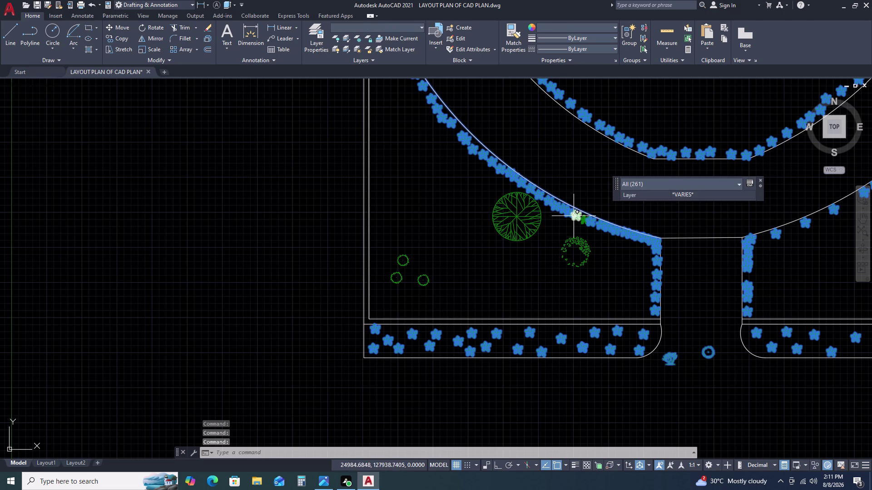
Erase all the flower symbols lining the bed edges, leaving only the tree symbols.
click(574, 216)
click(585, 221)
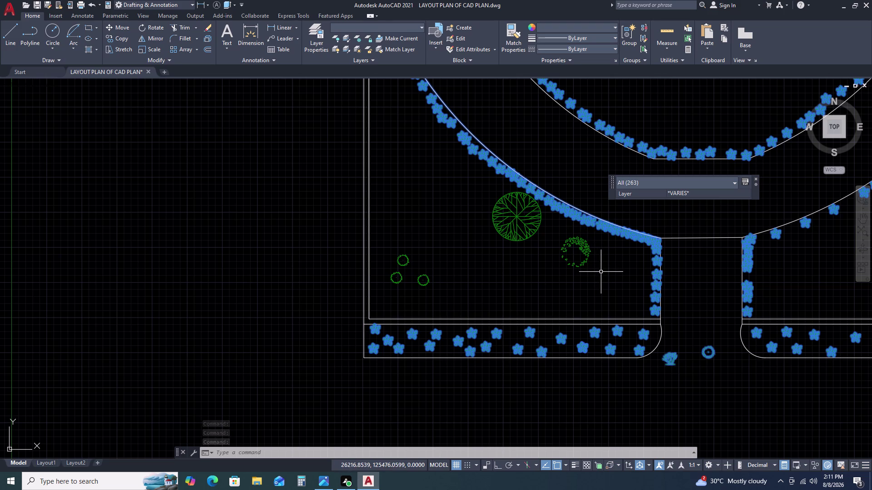
key(Delete)
scroll(down, 3)
scroll(down, 3)
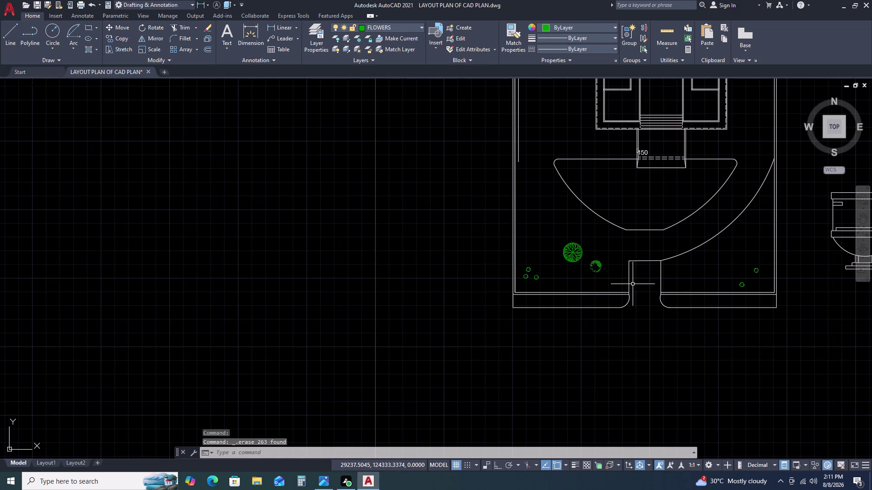
click(672, 258)
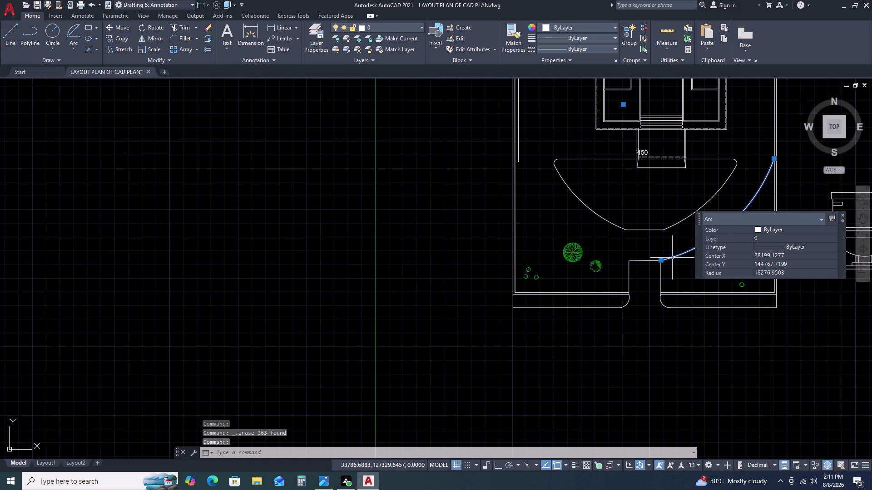
Mirror the right curved bed edge across a vertical centreline, keeping the original arc.
text(MI)
key(space)
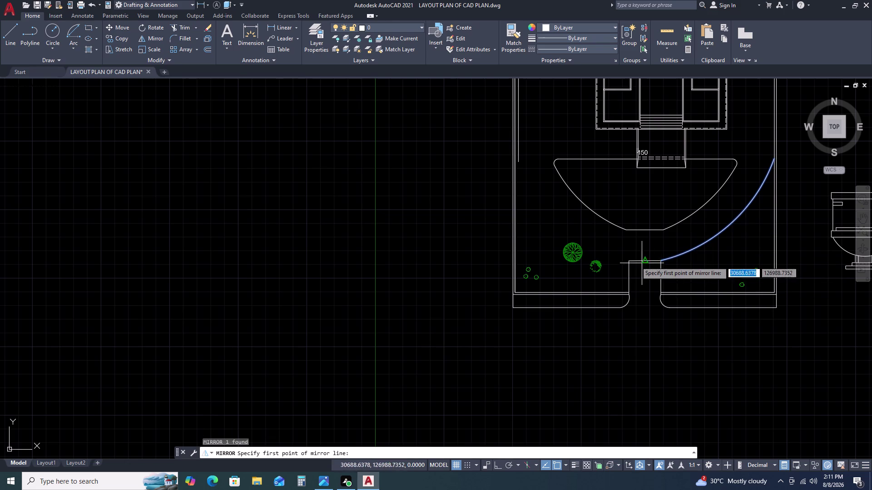
click(644, 261)
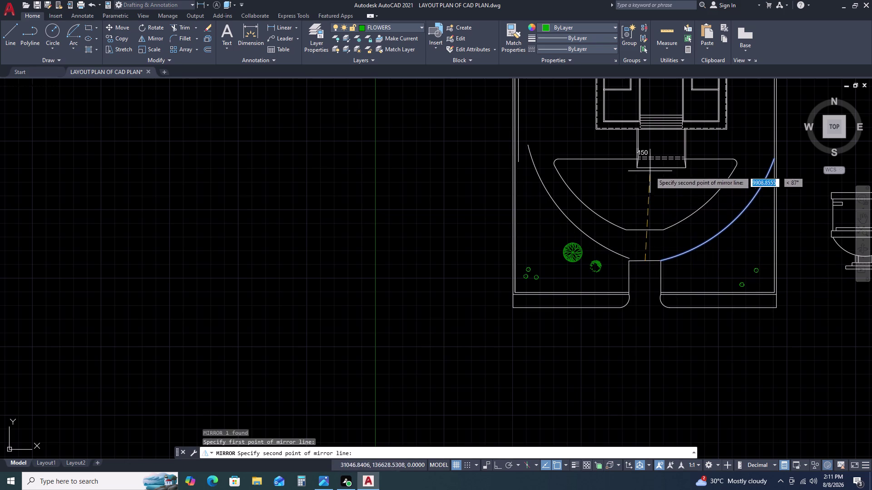
key(F8)
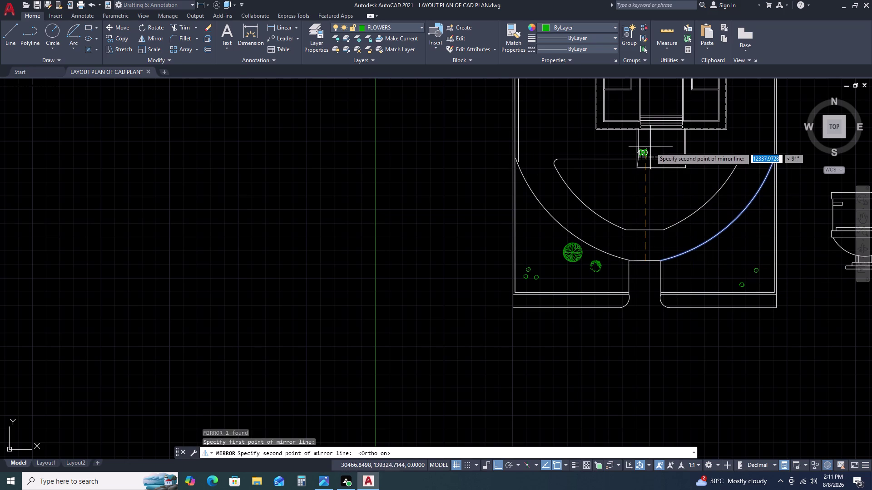
click(651, 137)
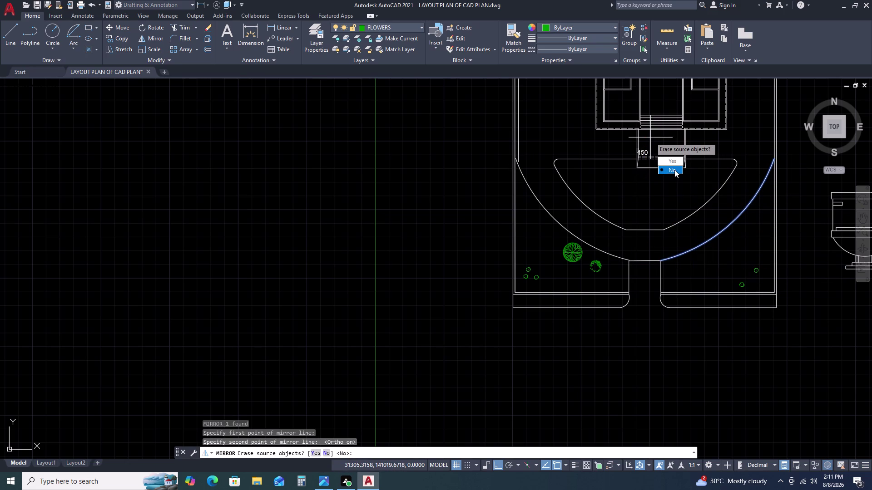
drag(675, 170, 650, 138)
scroll(up, 3)
click(526, 155)
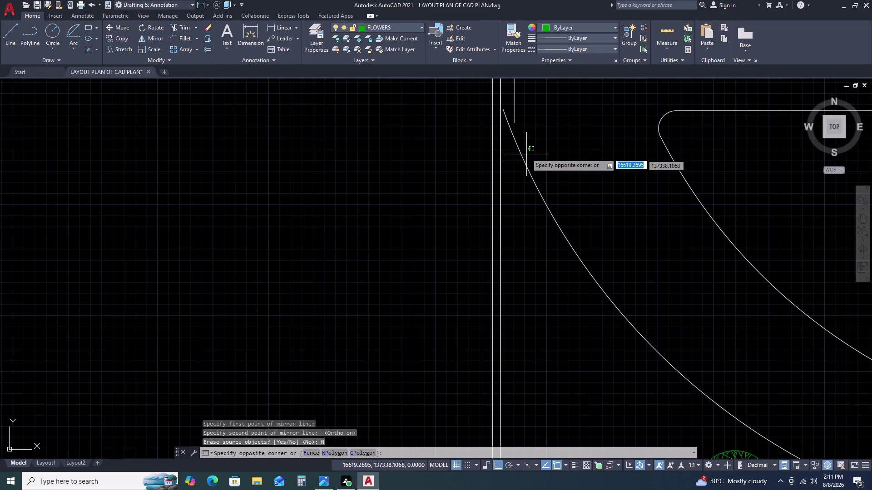
Try stretching the mirrored arc's top end to the short vertical line, then cancel.
click(523, 148)
drag(524, 147, 522, 144)
click(513, 121)
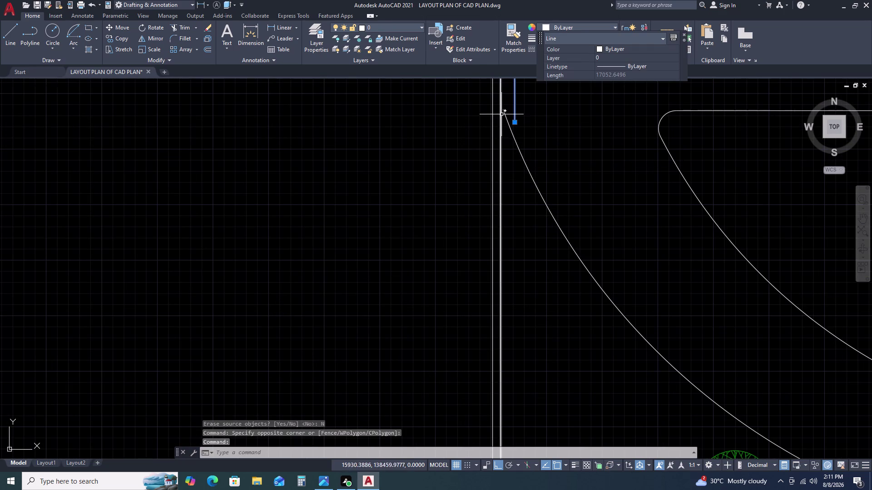
double_click(502, 112)
click(507, 120)
click(507, 118)
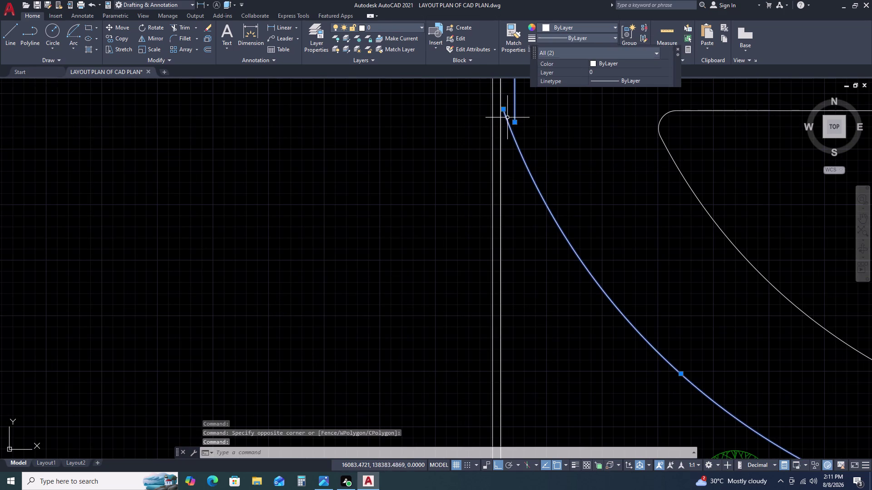
click(503, 110)
click(513, 122)
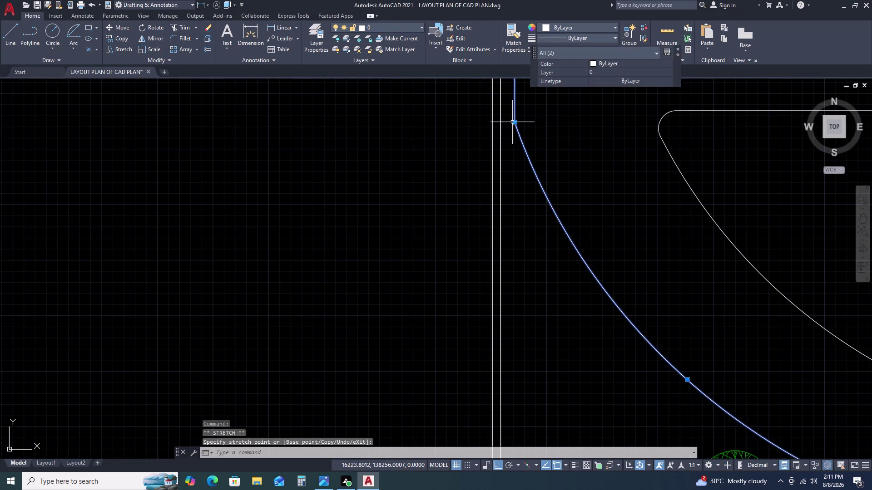
key(Escape)
scroll(down, 3)
scroll(down, 3)
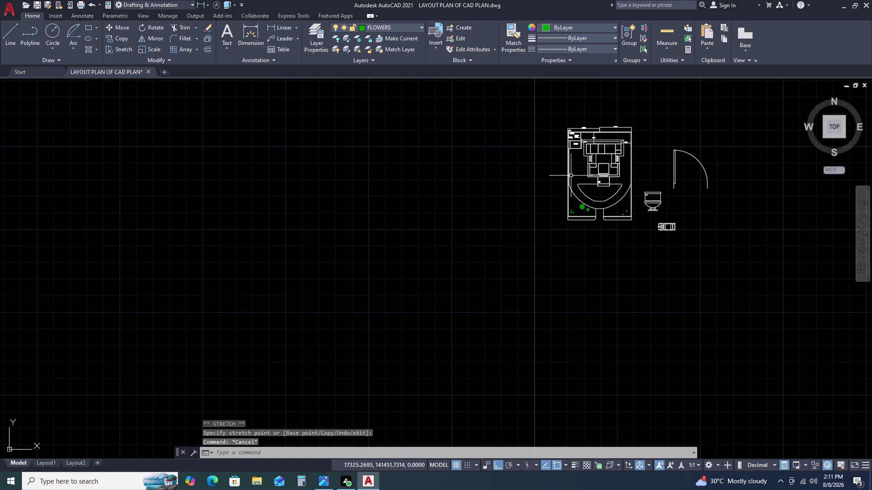
Select the small evergreen tree block in the lower beds and show it as Type 2 Evergreen plan.
scroll(up, 3)
middle_drag(684, 300, 646, 241)
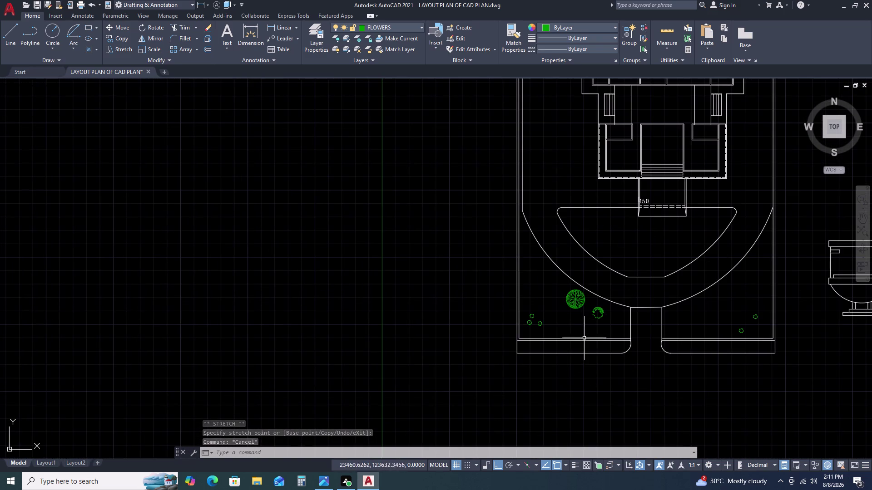
scroll(up, 3)
middle_drag(611, 328, 558, 242)
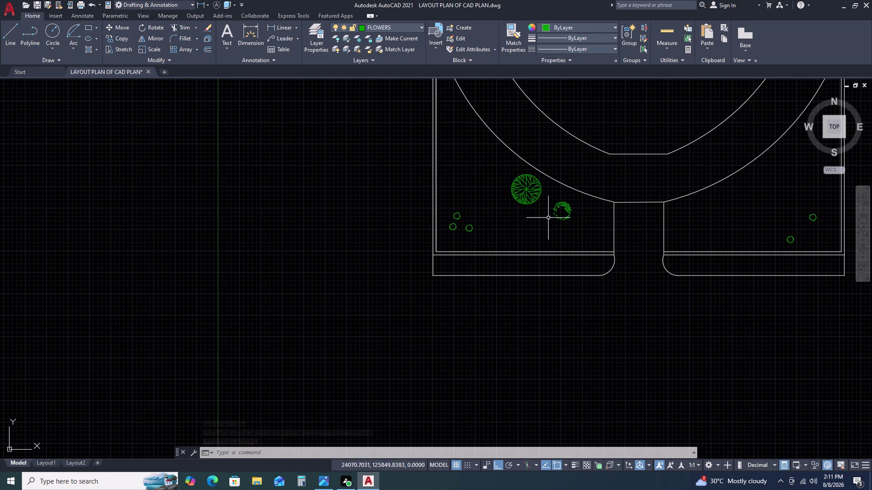
click(472, 228)
scroll(up, 3)
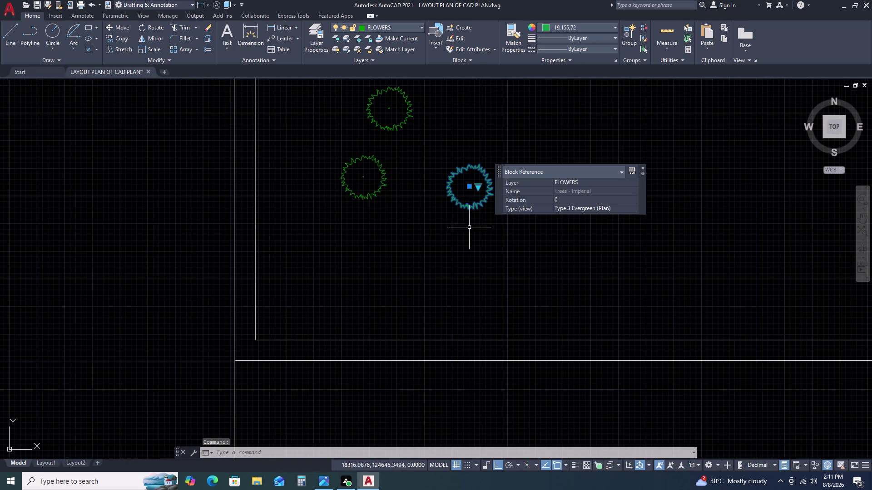
click(478, 186)
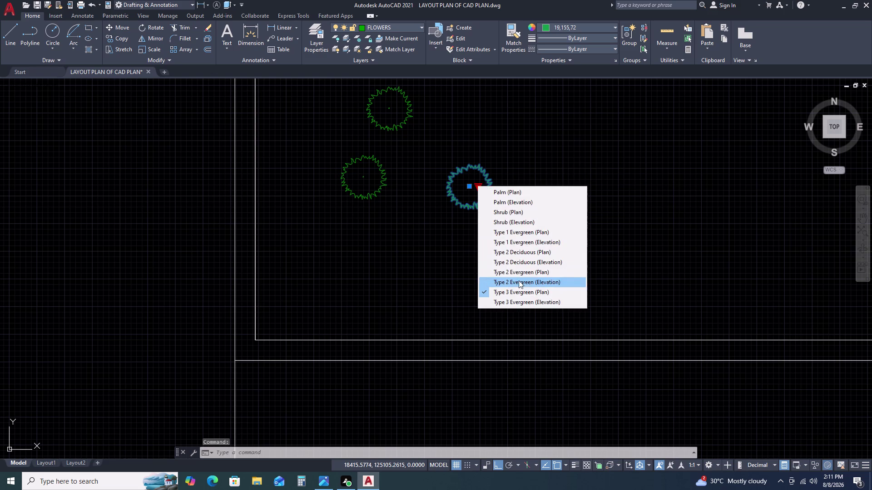
click(523, 271)
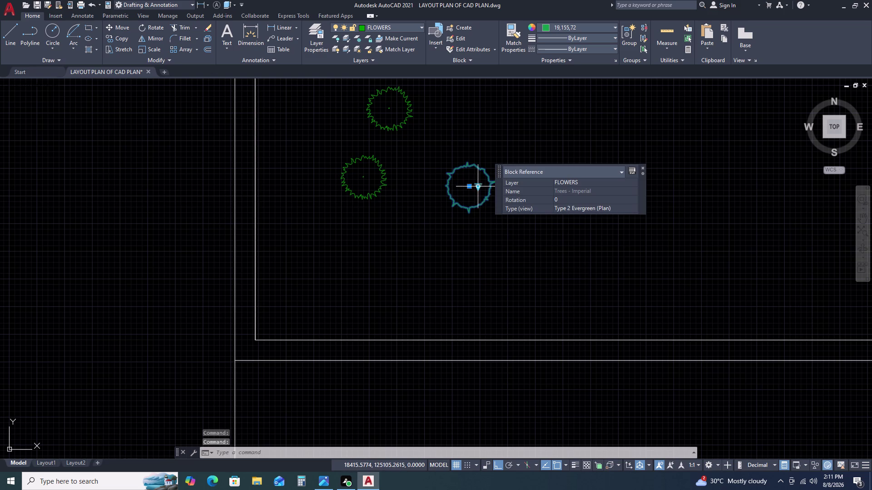
Try the tree as Type 2 Deciduous plan, Type 1 Evergreen plan, and Type 3 Evergreen plan and elevation.
click(477, 187)
click(531, 272)
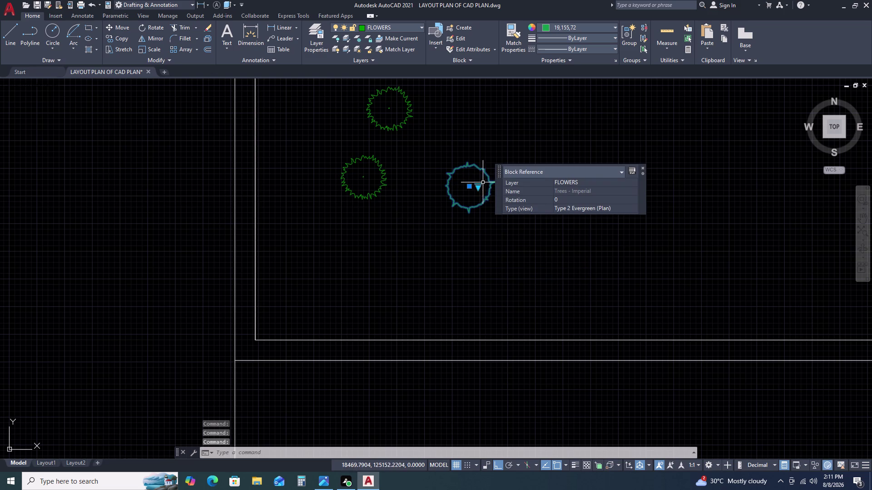
click(480, 188)
click(537, 254)
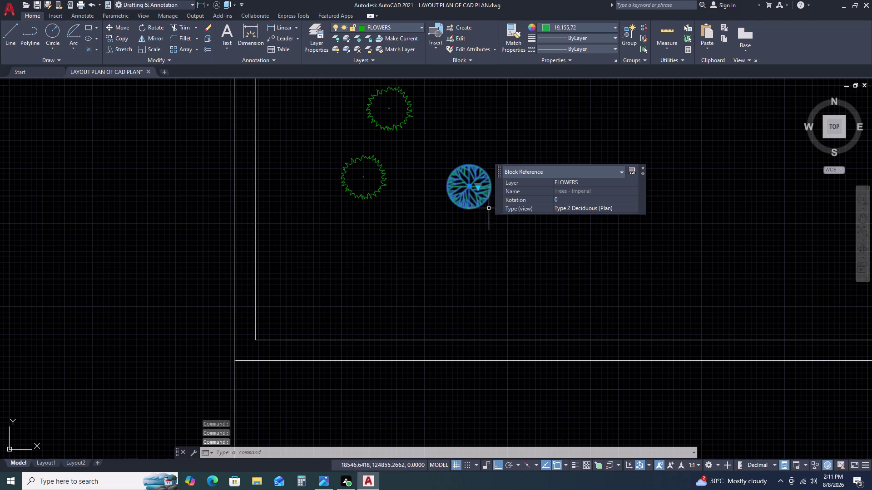
click(477, 185)
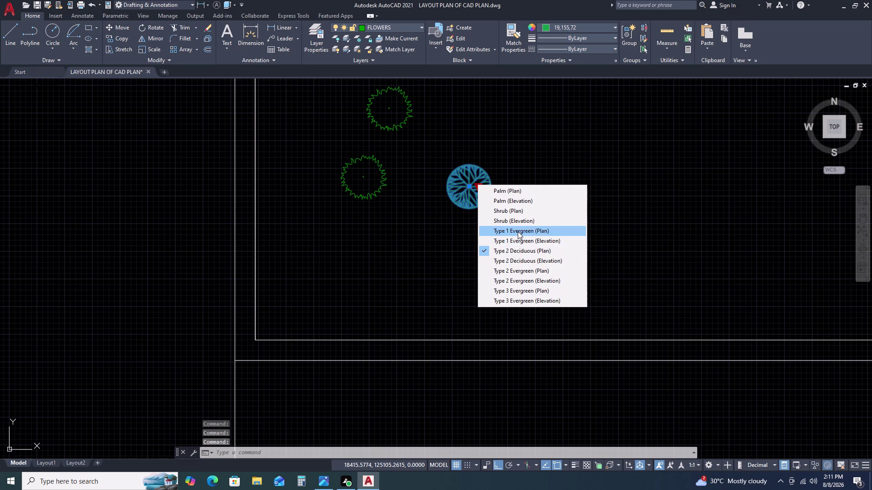
click(518, 232)
click(479, 186)
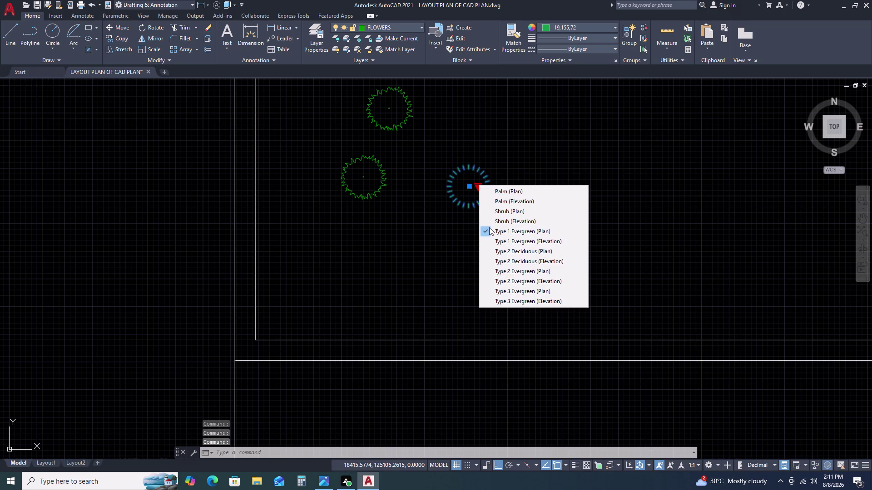
click(518, 292)
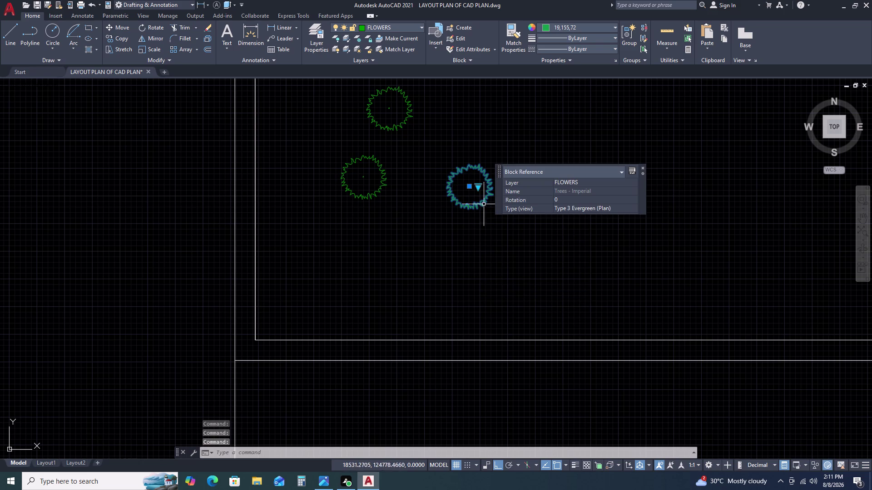
click(477, 185)
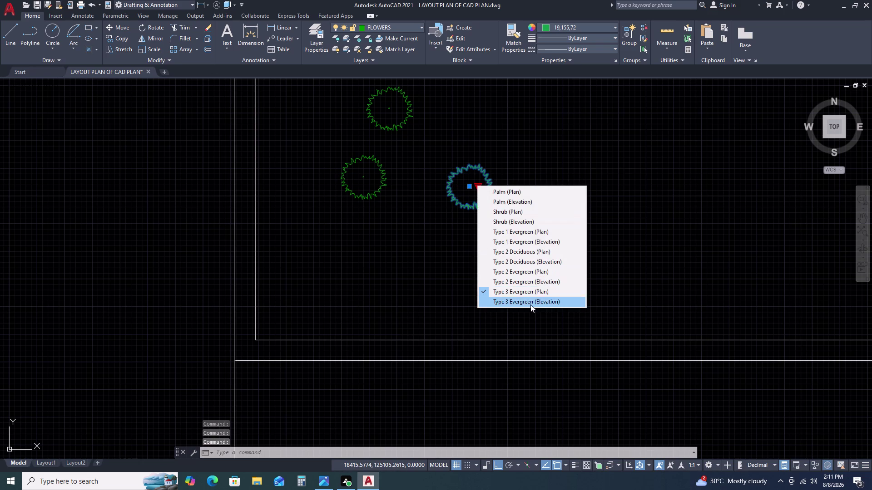
double_click(531, 305)
Try the tree as plan view, Type 2 Evergreen elevation and plan, and Type 2 Deciduous elevation.
click(479, 196)
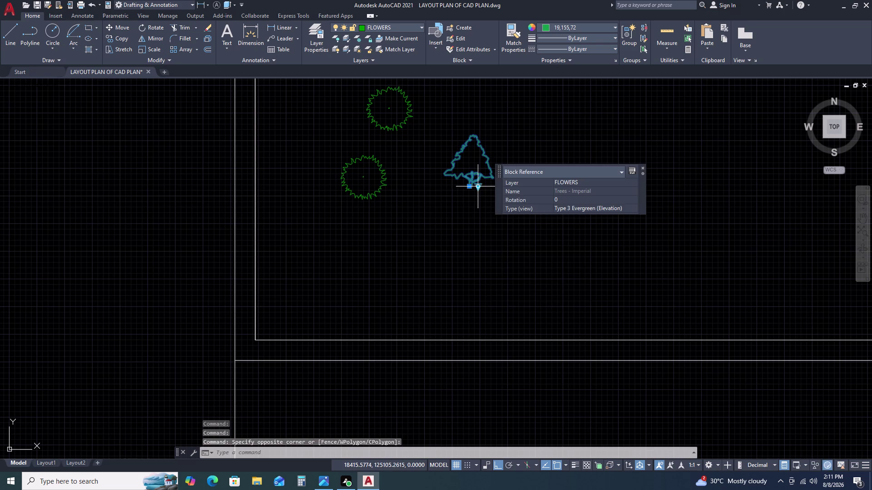
click(477, 188)
click(532, 296)
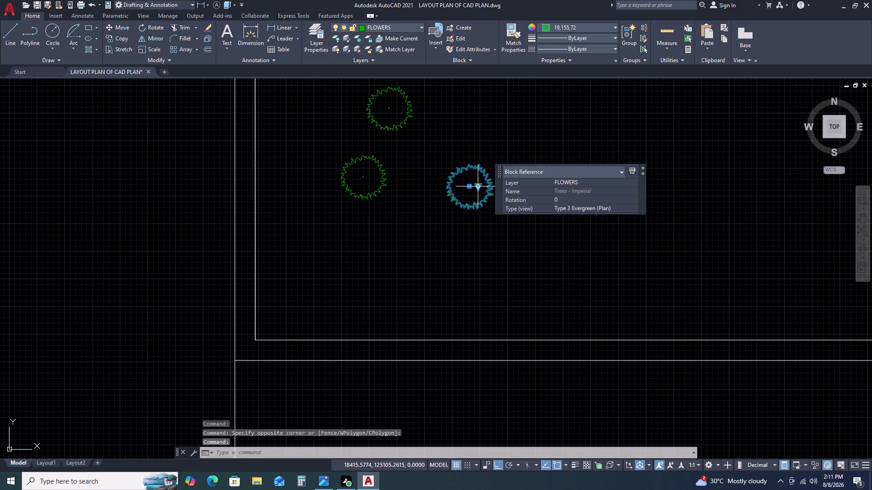
click(480, 187)
click(538, 285)
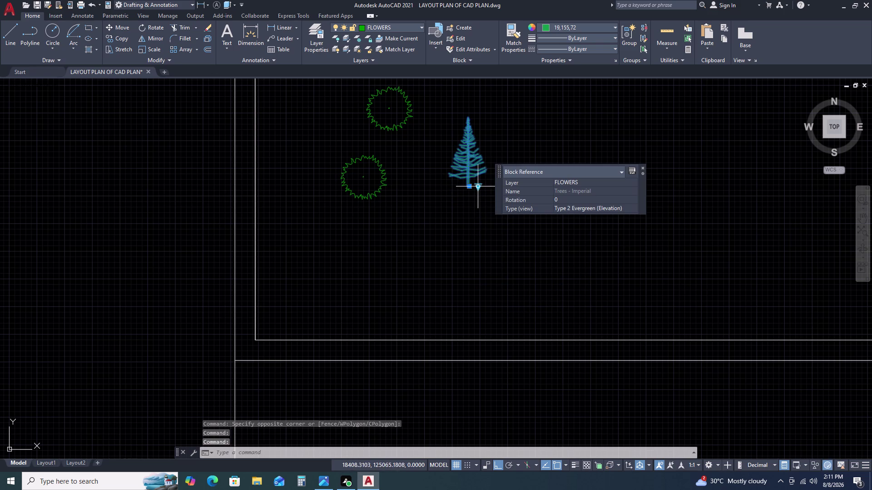
click(477, 186)
double_click(525, 276)
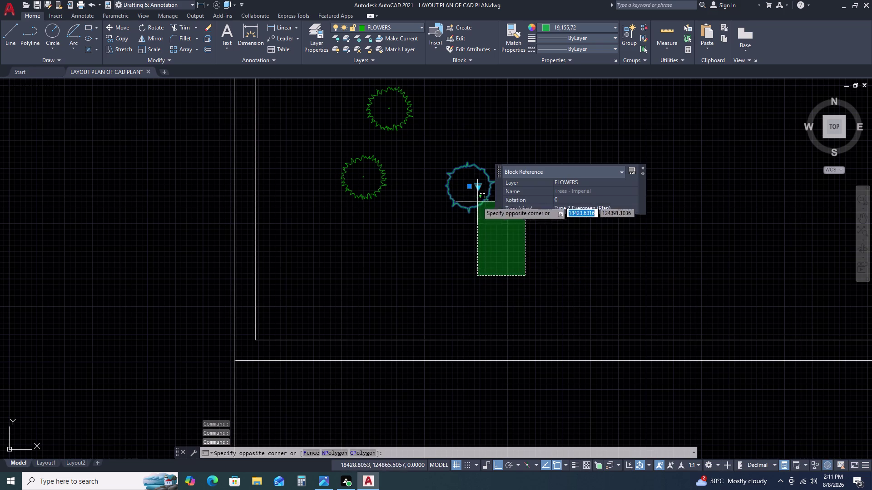
click(474, 187)
click(479, 187)
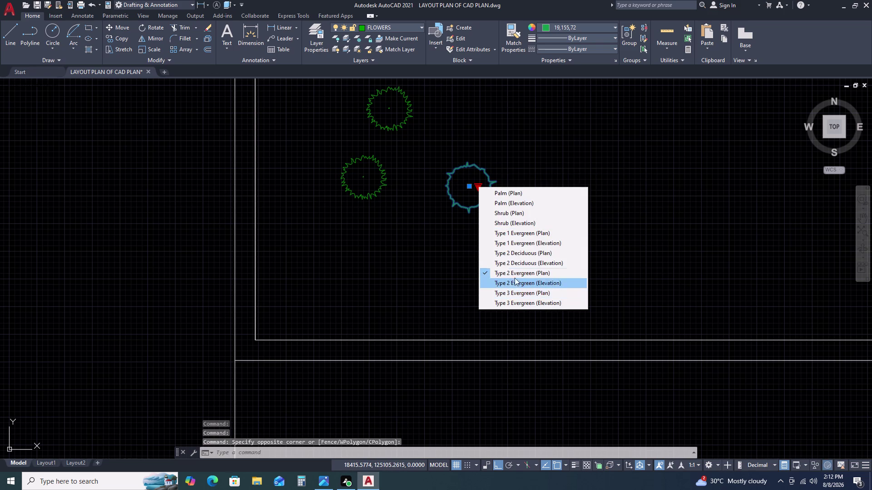
click(522, 265)
click(481, 184)
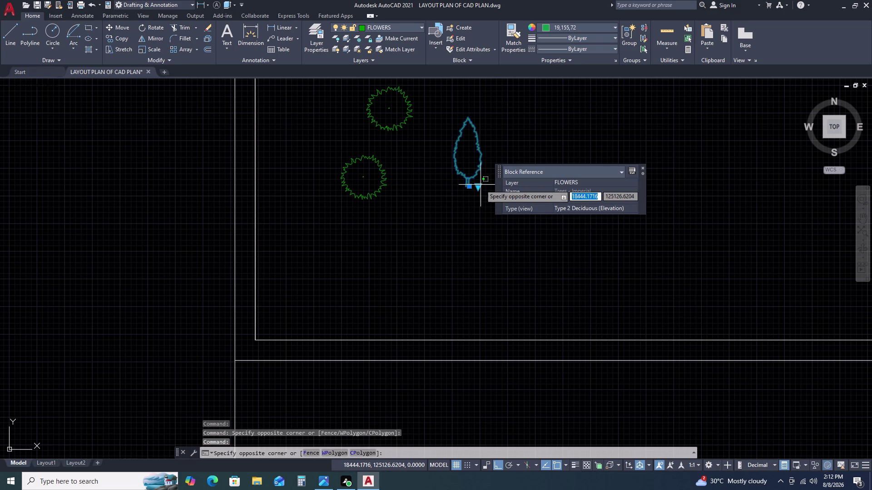
click(477, 188)
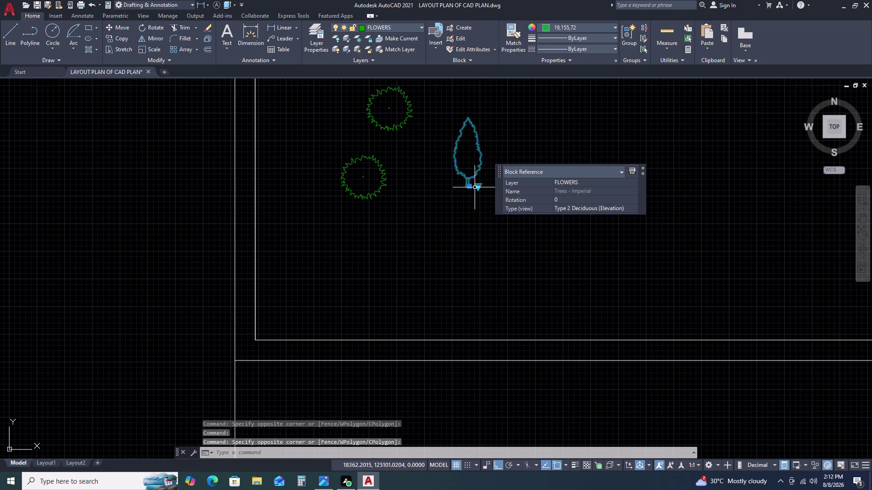
Try Type 2 Deciduous plan and Type 1 Evergreen elevation, finally choosing Shrub (Elevation).
click(478, 187)
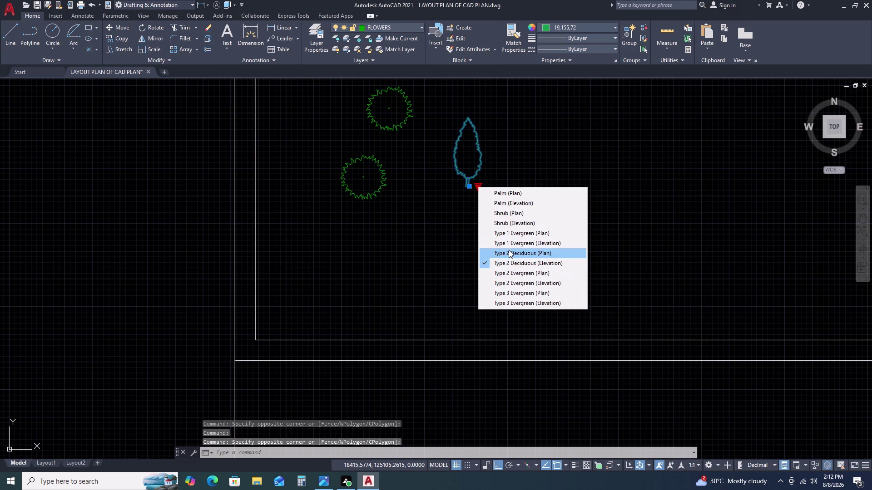
click(509, 250)
click(480, 188)
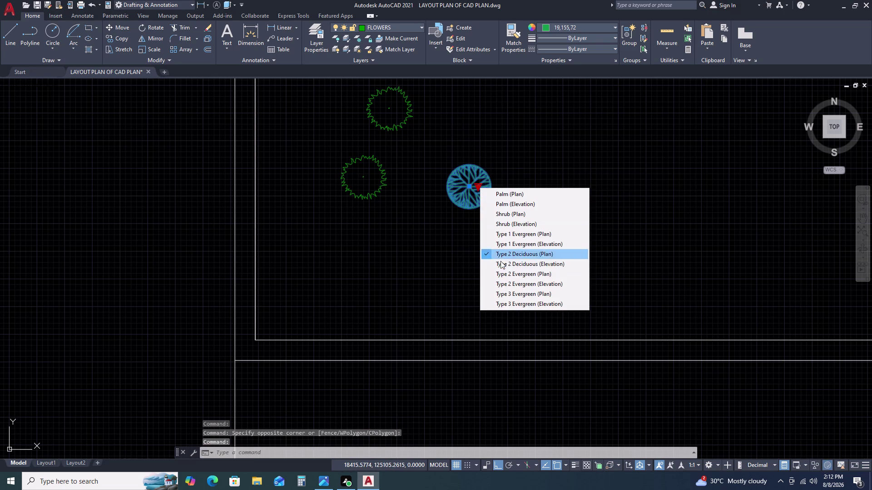
click(522, 246)
click(480, 186)
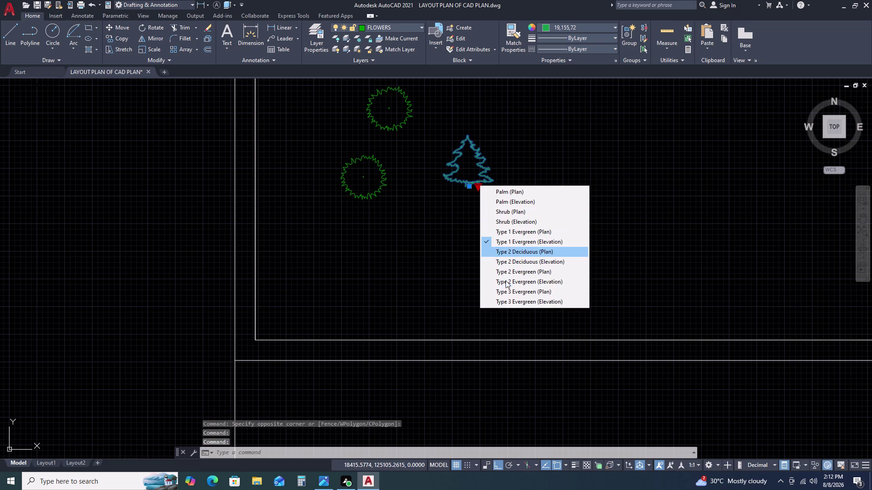
click(529, 226)
scroll(up, 3)
Scale the shrub block down with SC from a base point on the shrub.
key(s)
text(C)
key(space)
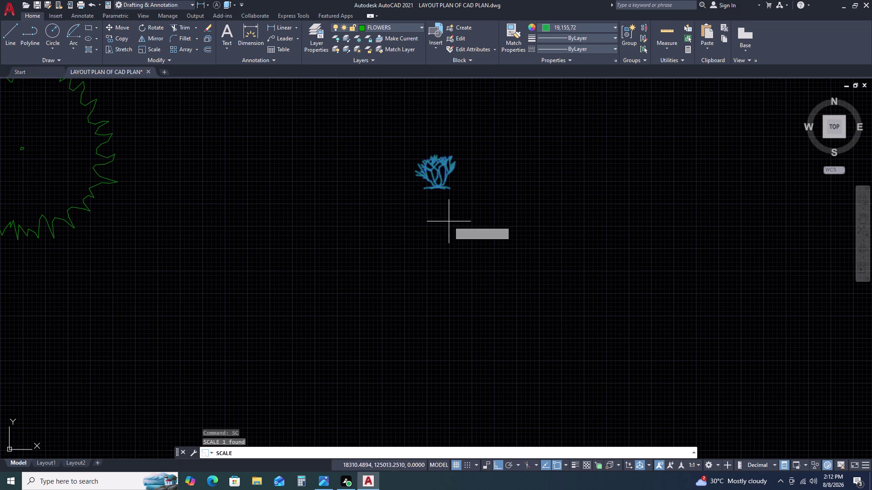
click(442, 193)
scroll(down, 3)
scroll(down, 3)
scroll(down, 3)
click(604, 435)
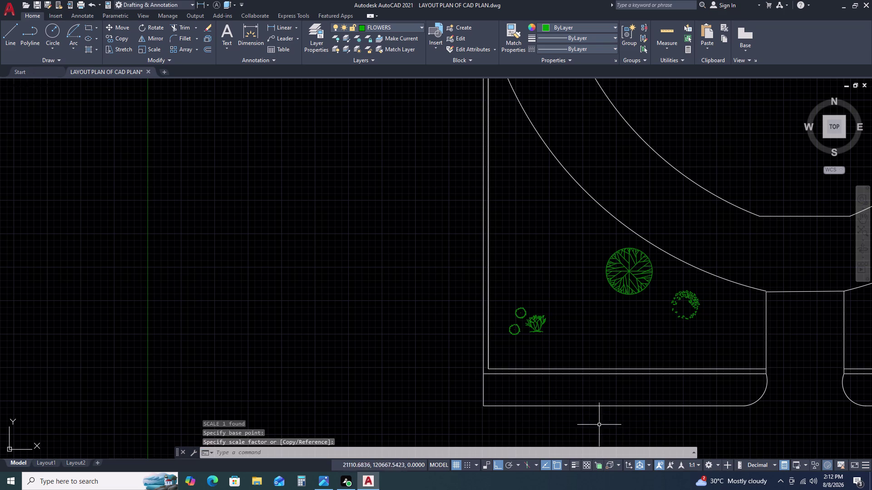
click(538, 310)
Copy the resized shrub down into the strip below the bed.
click(539, 331)
click(541, 327)
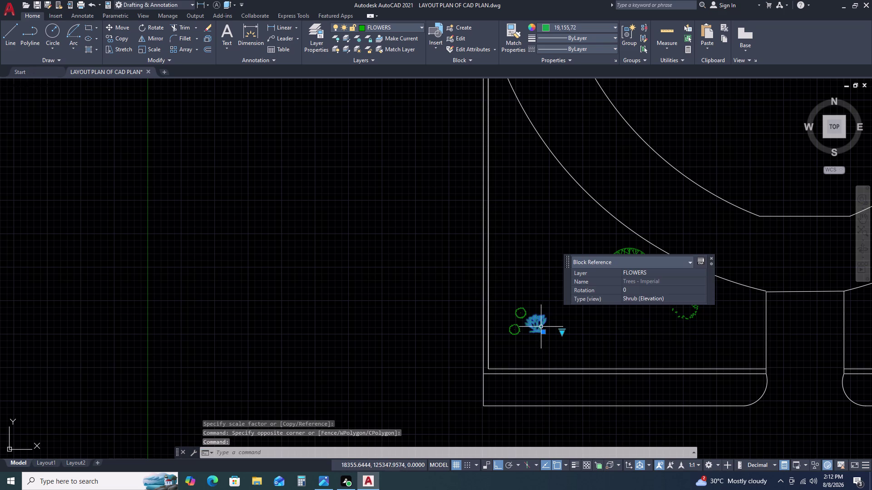
key(c)
key(o)
key(space)
scroll(up, 3)
double_click(534, 322)
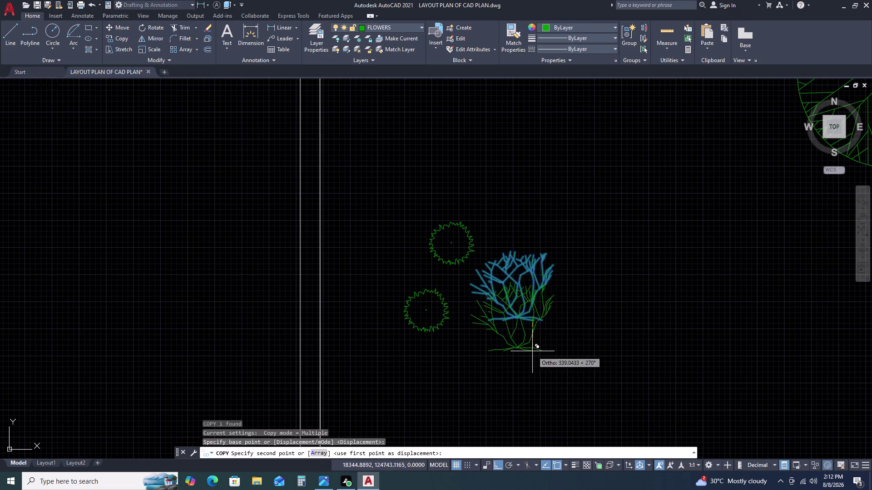
scroll(down, 3)
scroll(up, 3)
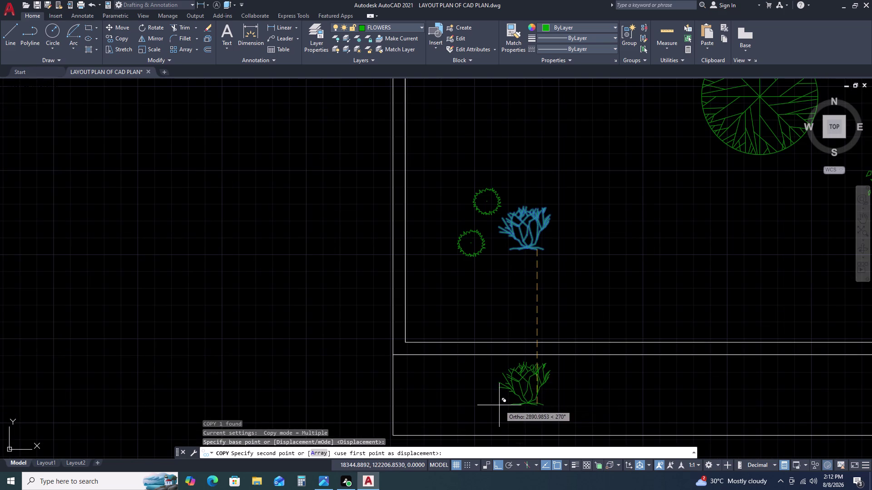
double_click(498, 406)
key(Escape)
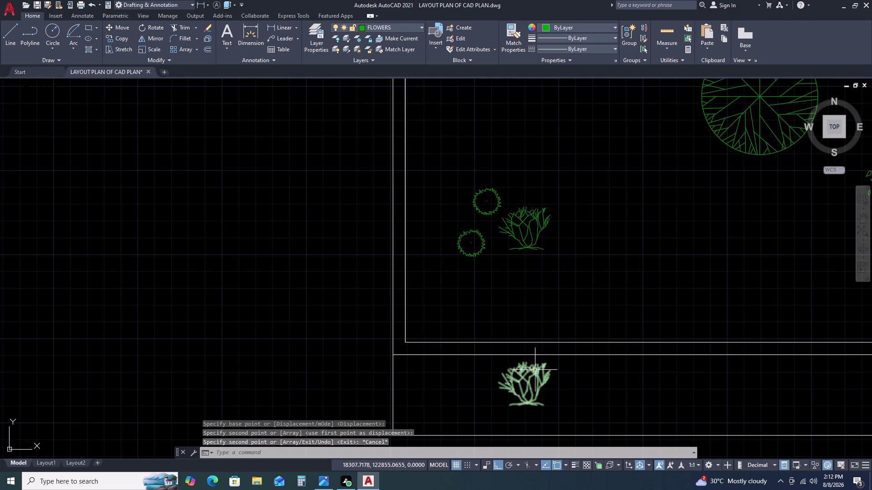
Rotate the shrub copy to 114 degrees with Ortho off.
click(535, 370)
key(r)
key(o)
key(space)
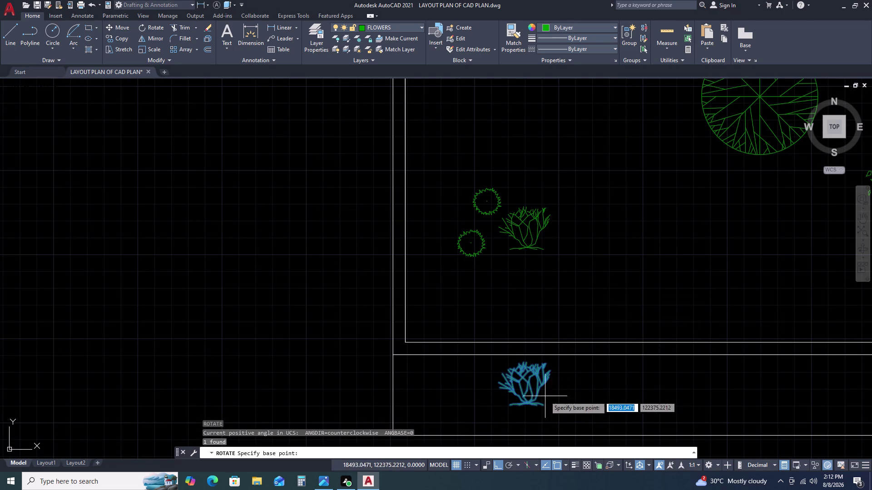
drag(545, 396, 562, 387)
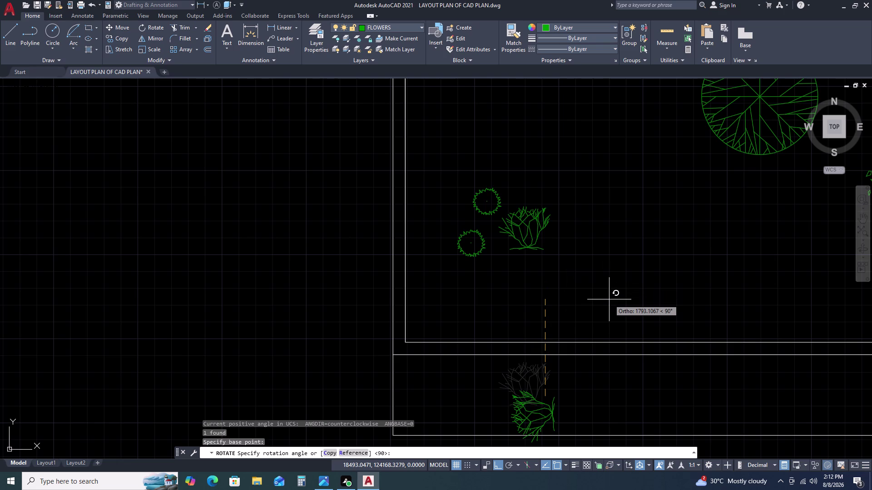
key(F8)
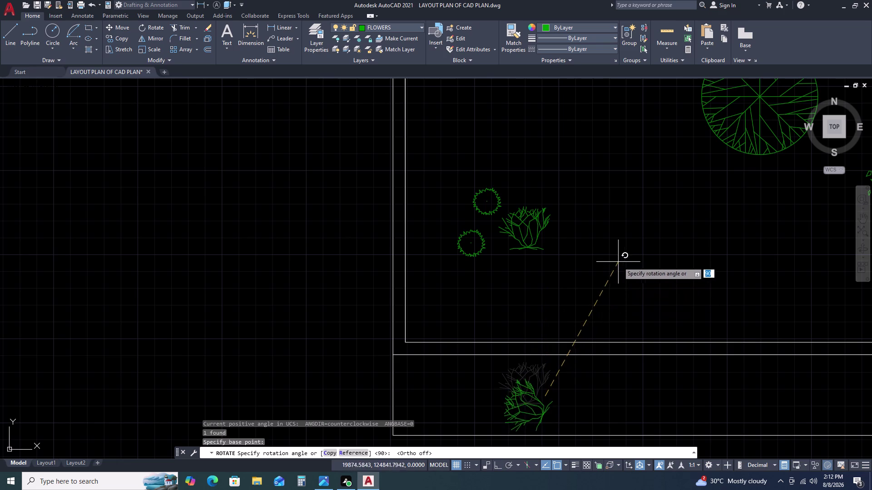
click(498, 291)
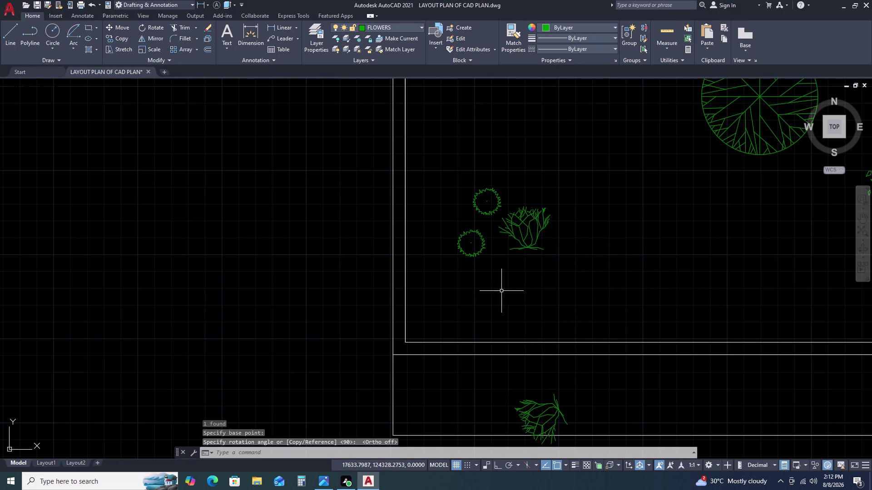
Open the shrub block's Edit Block Definition dialog, then cancel it.
middle_drag(600, 331, 595, 271)
double_click(538, 354)
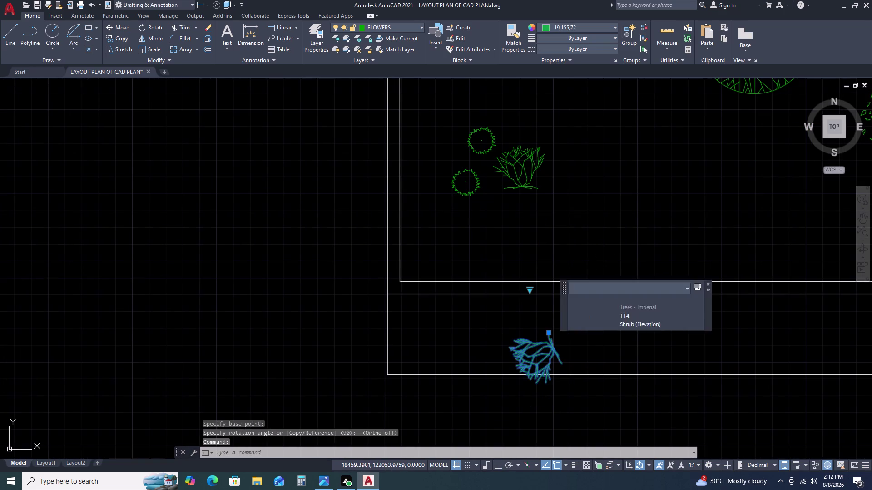
double_click(513, 166)
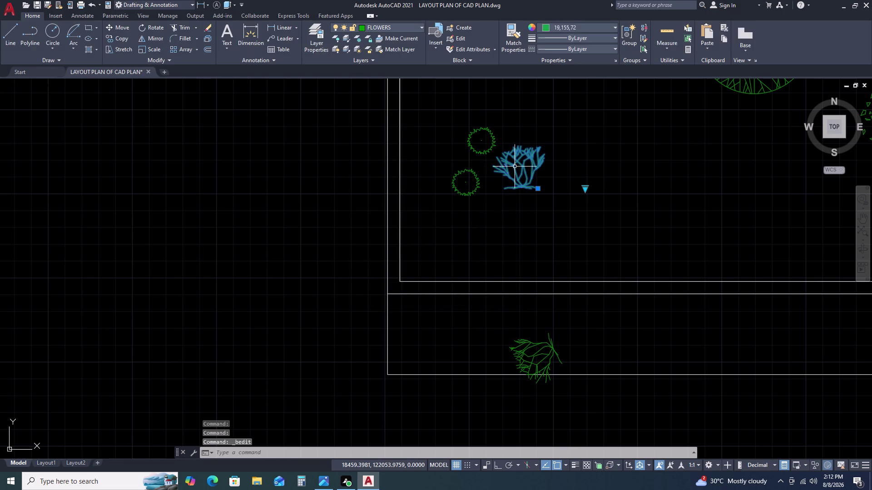
key(Escape)
double_click(553, 351)
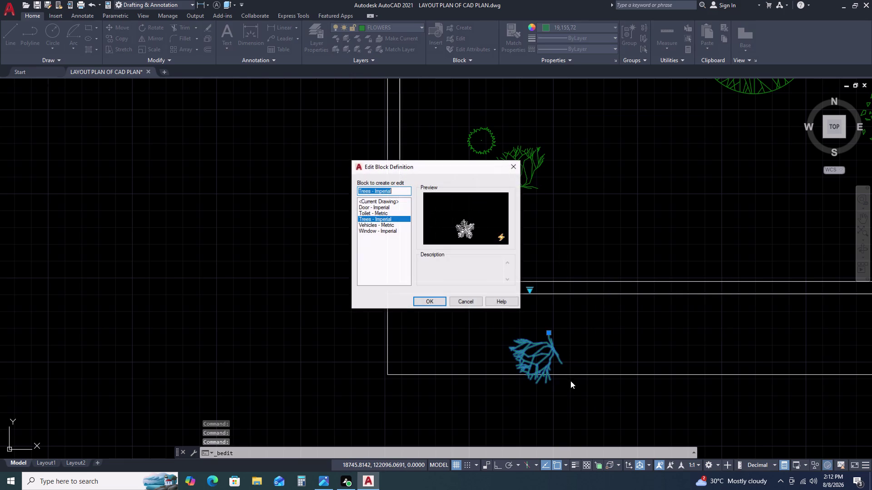
click(516, 161)
Move the rotated Shrub (Elevation) copy with M to the lower strip's left end.
click(565, 349)
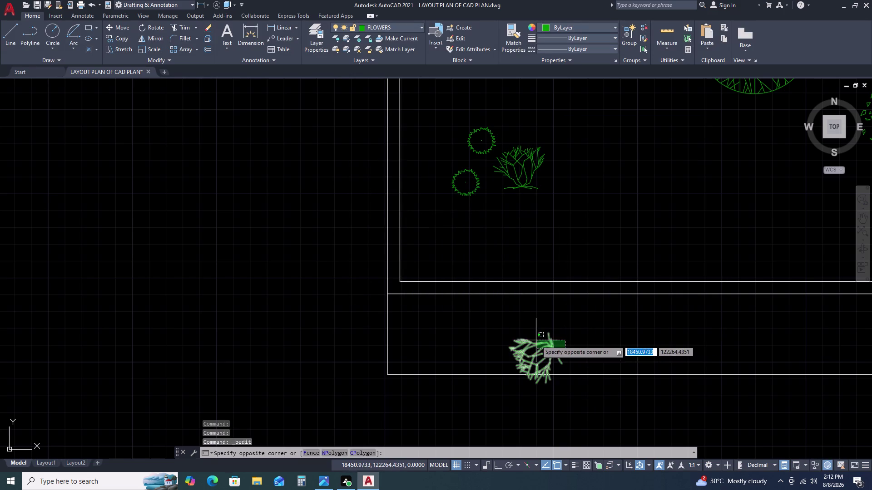
click(536, 341)
key(m)
key(space)
click(561, 356)
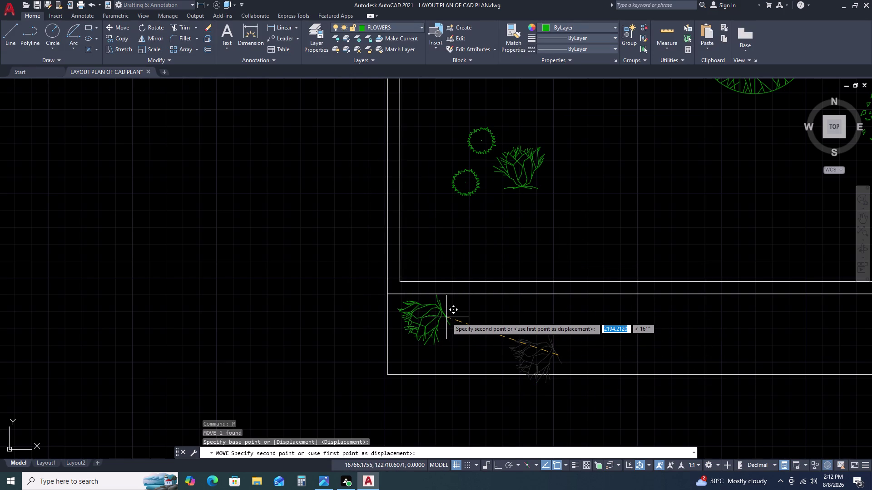
click(446, 318)
click(446, 318)
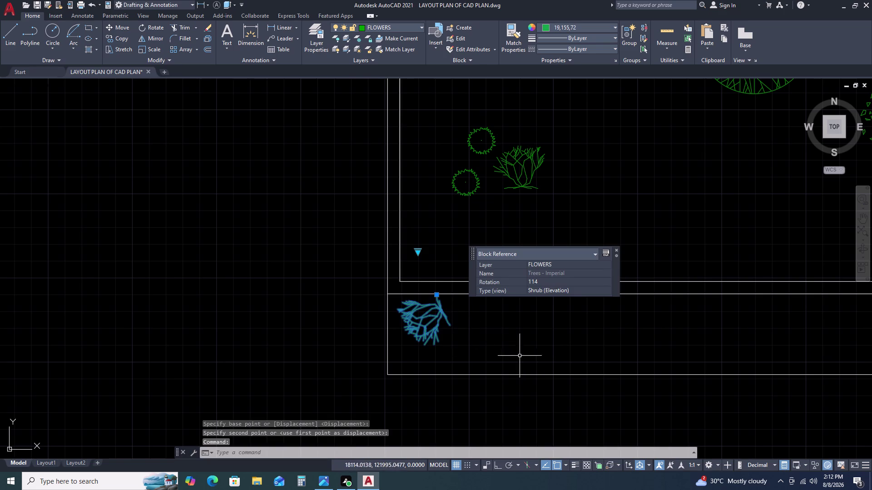
scroll(down, 3)
scroll(down, 3)
key(Escape)
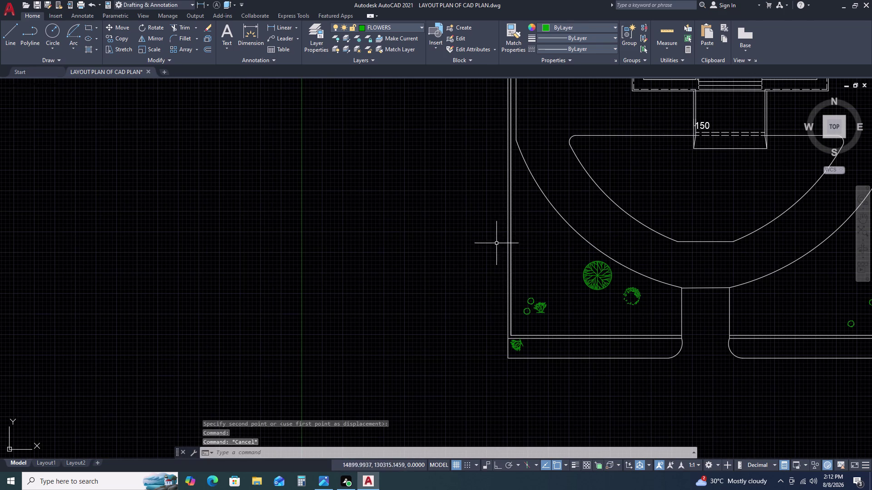
middle_drag(545, 177, 545, 189)
middle_drag(542, 203, 539, 211)
middle_click(532, 235)
middle_click(530, 239)
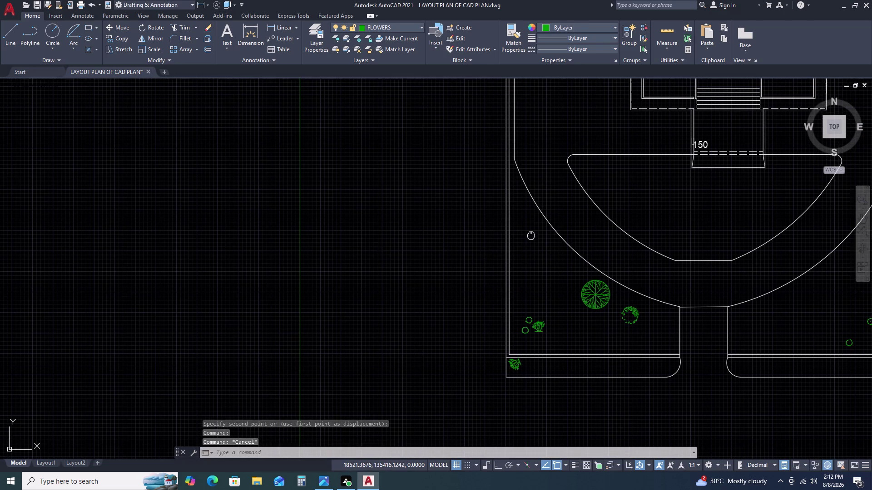
scroll(up, 3)
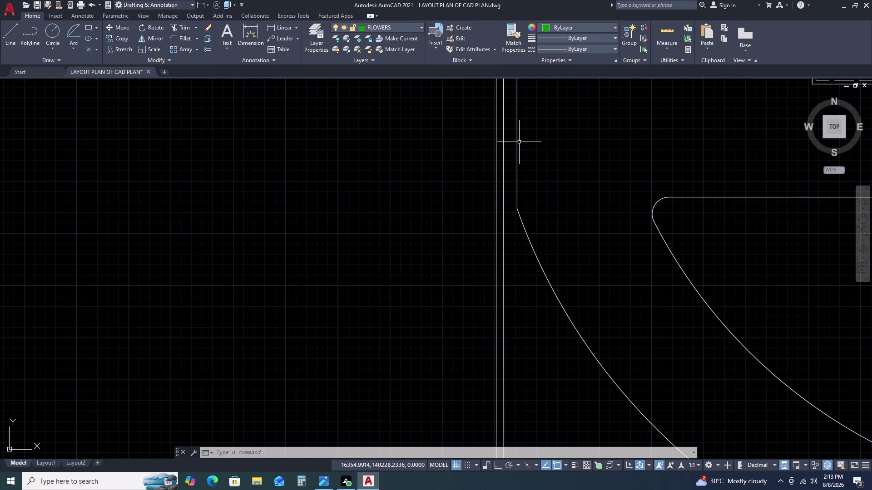
double_click(519, 142)
double_click(513, 151)
scroll(down, 3)
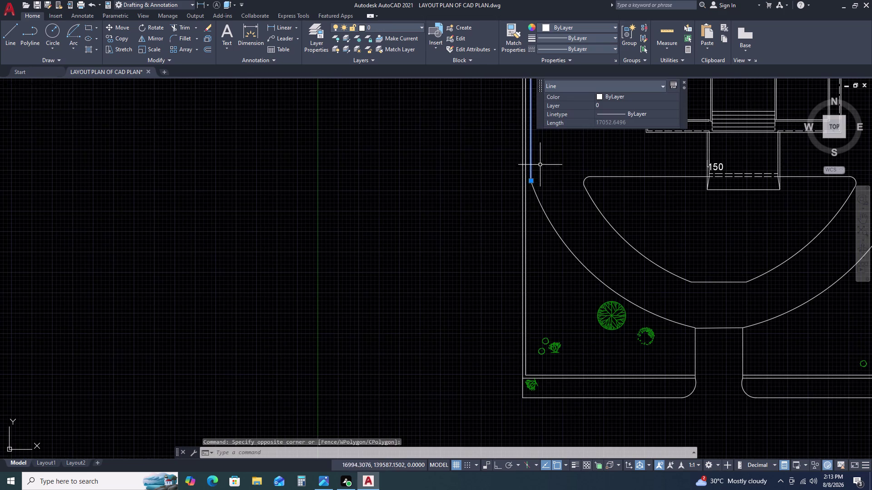
middle_drag(559, 169, 521, 242)
scroll(down, 3)
scroll(up, 3)
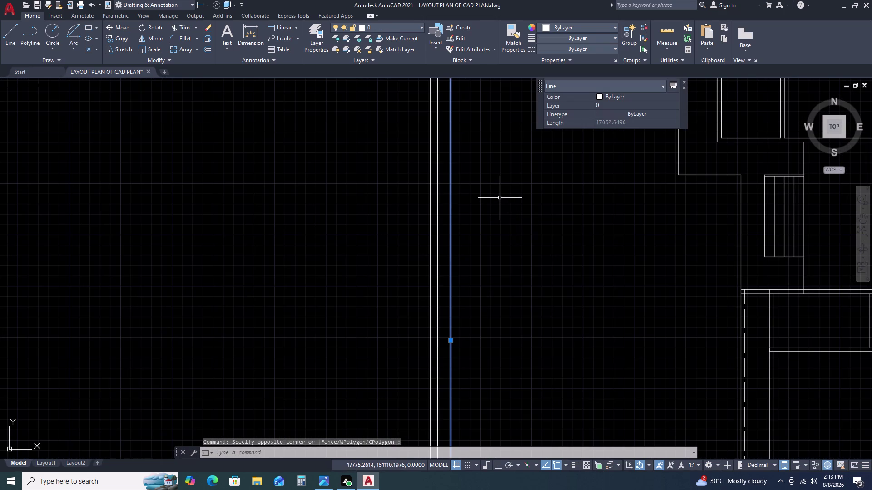
text(M)
key(space)
scroll(down, 3)
scroll(up, 3)
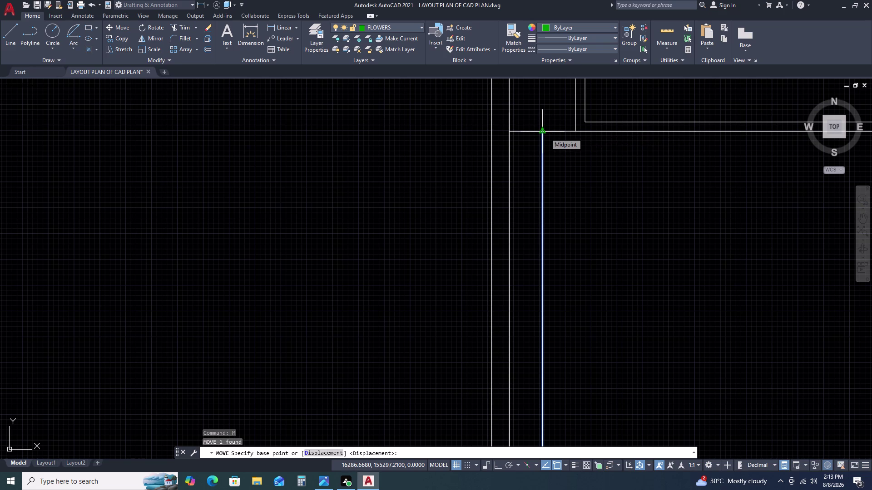
scroll(down, 3)
key(Escape)
scroll(down, 3)
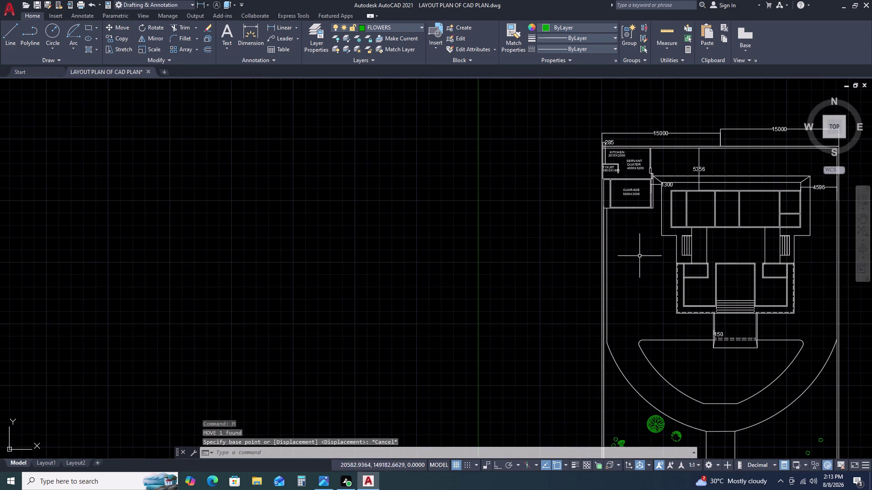
middle_drag(705, 361, 607, 242)
middle_drag(559, 324, 558, 316)
middle_drag(554, 285, 553, 281)
middle_drag(548, 267, 546, 260)
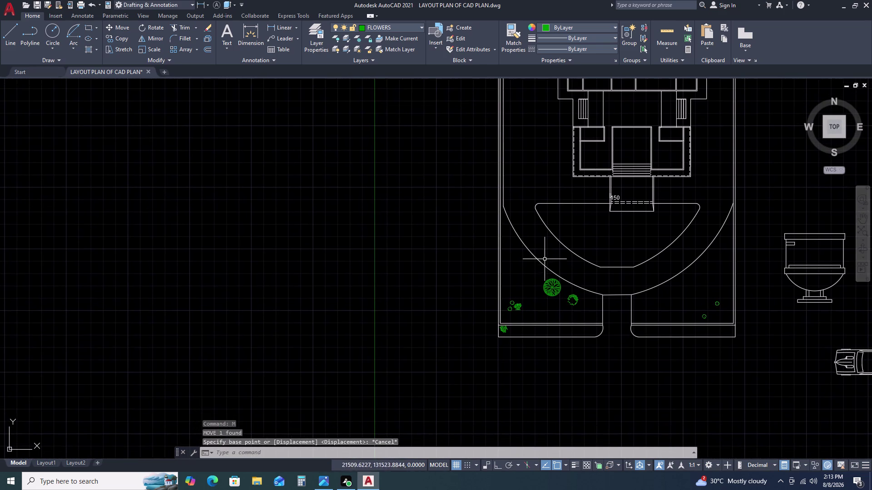
scroll(up, 3)
middle_drag(507, 324, 493, 270)
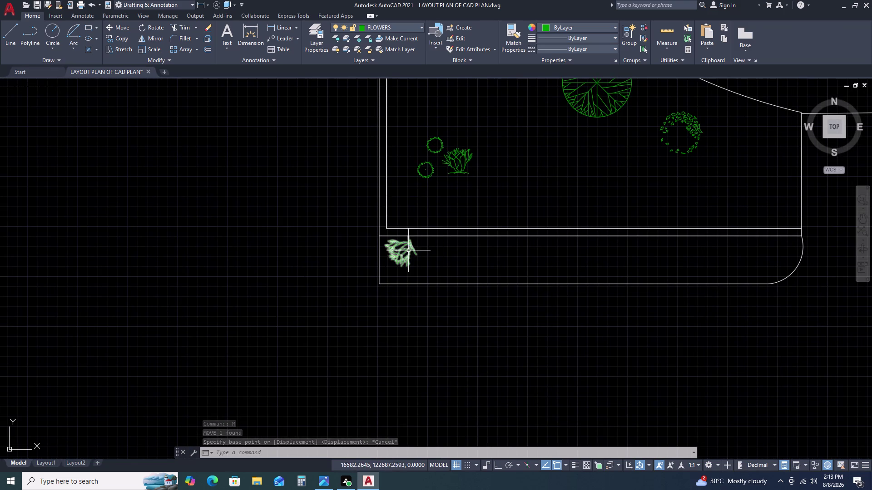
Scale down the rotated shrub at the strip's left end with SC.
click(409, 251)
text(SC)
key(space)
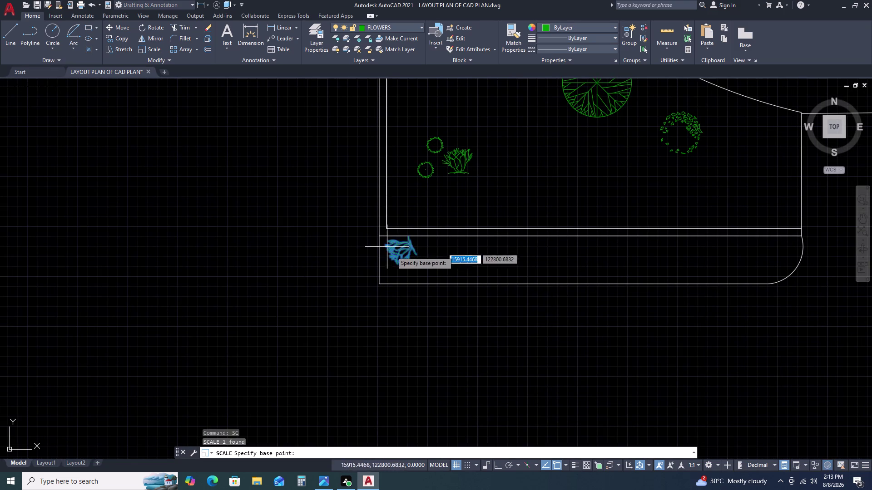
click(399, 253)
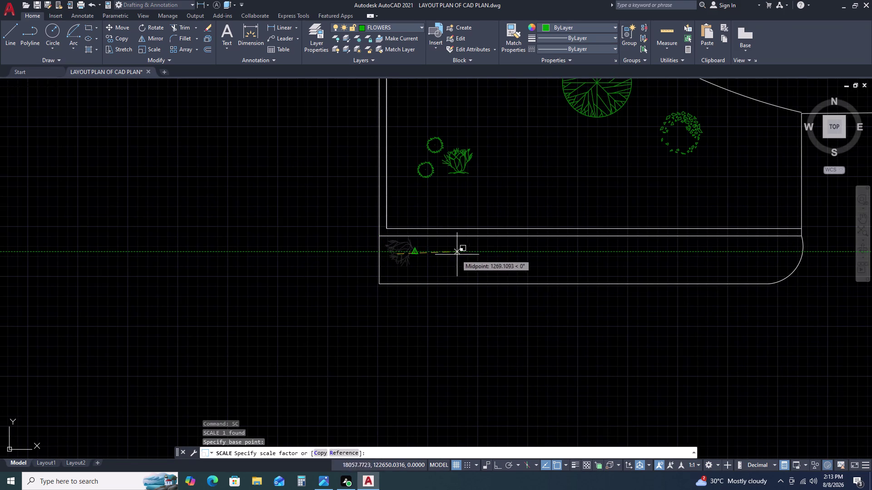
double_click(490, 256)
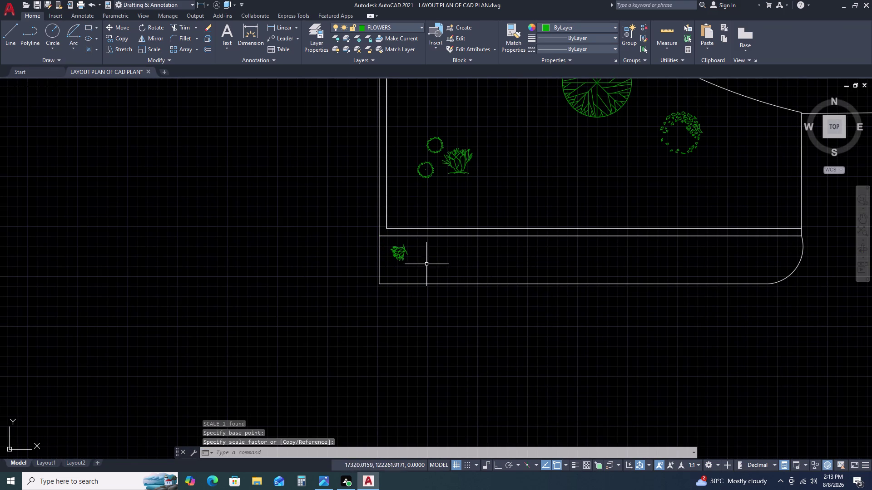
Start copying the shrub with CO, picking a base point on it.
click(400, 261)
text(CO)
key(space)
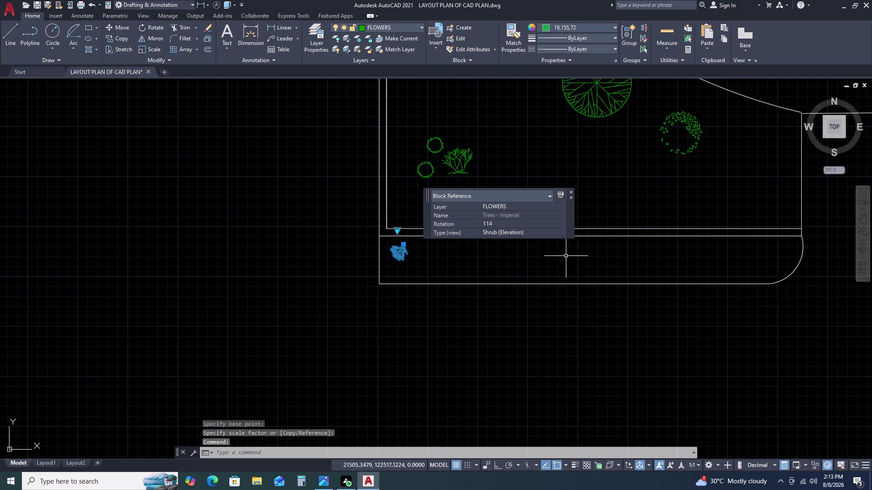
click(407, 250)
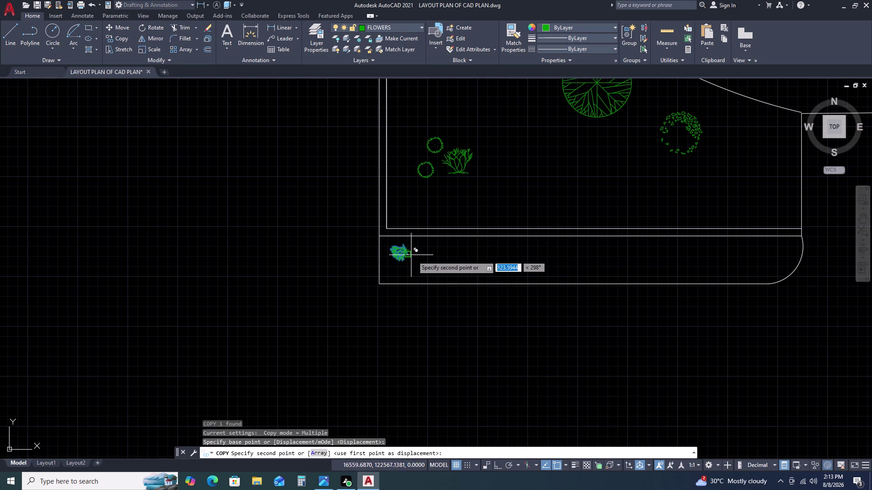
Place twelve shrub copies in staggered upper and lower rows along the bed.
click(429, 272)
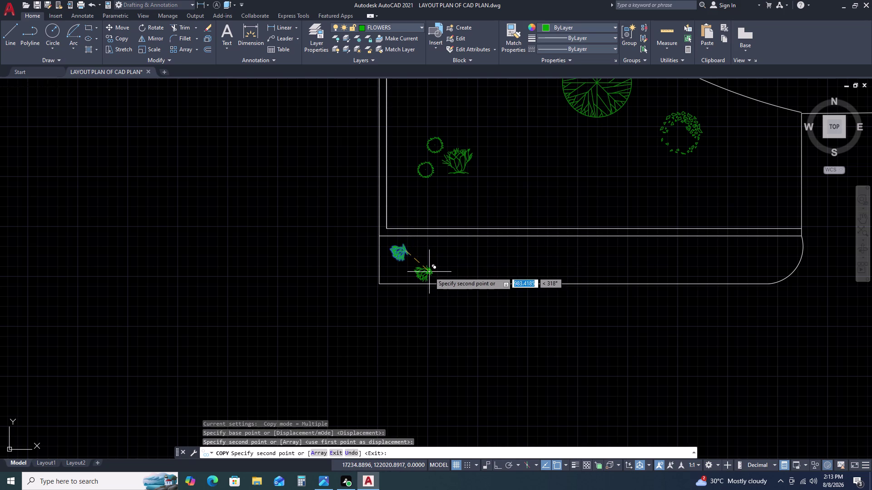
click(442, 247)
click(462, 271)
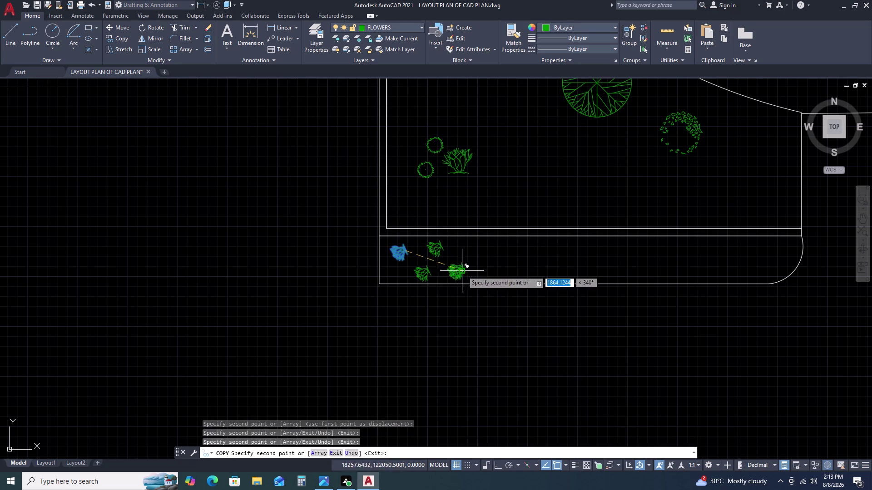
click(479, 249)
click(498, 269)
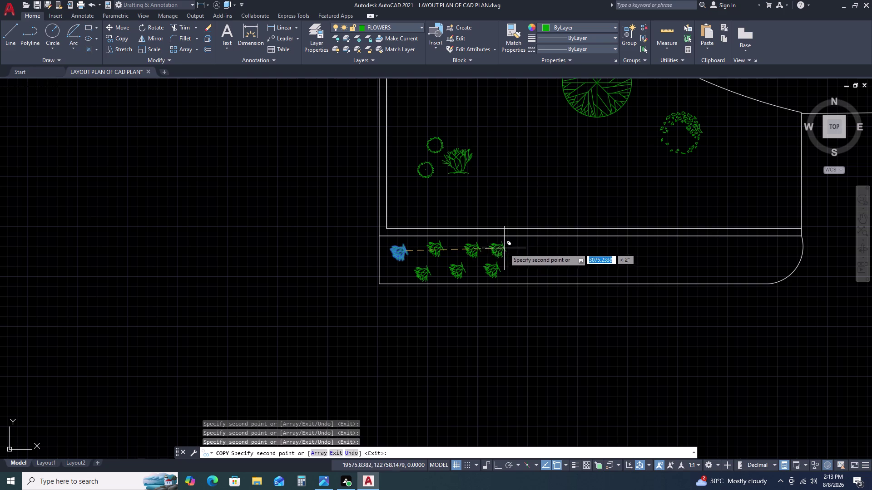
click(504, 248)
click(534, 268)
click(536, 247)
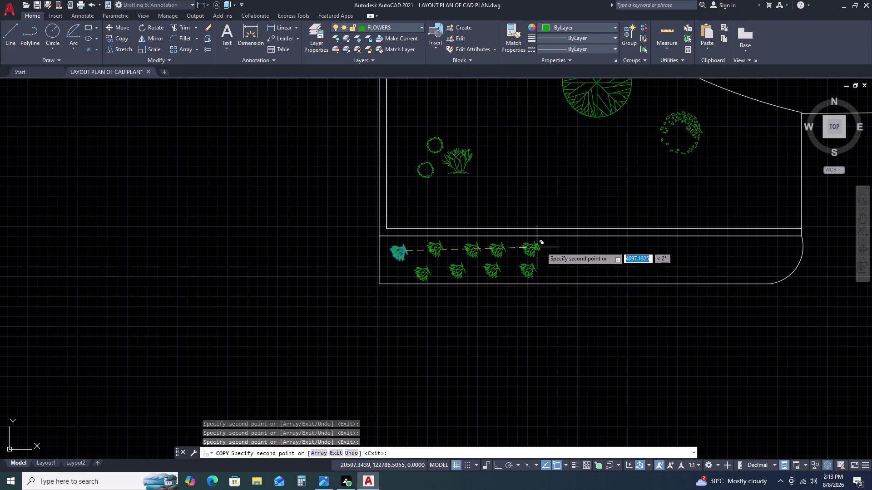
click(577, 247)
click(557, 271)
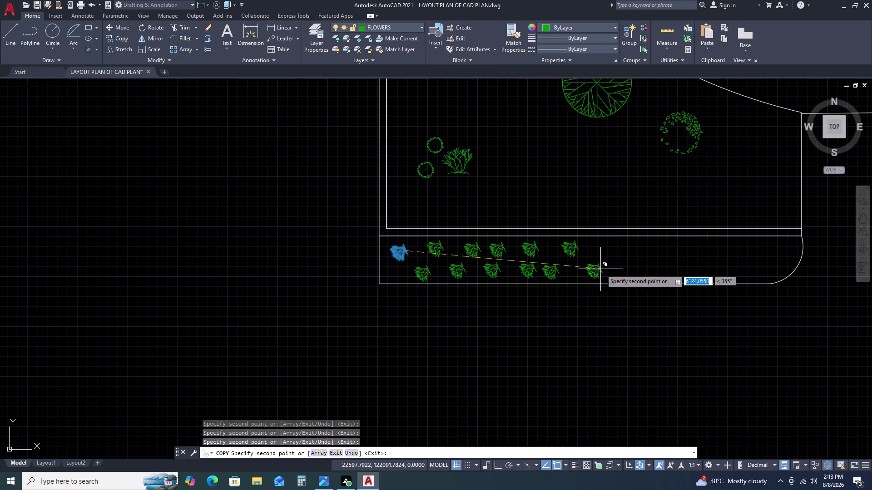
click(601, 270)
click(603, 245)
Extend the staggered shrub rows to the bed's right end, then pan to the next bed.
click(647, 250)
click(630, 266)
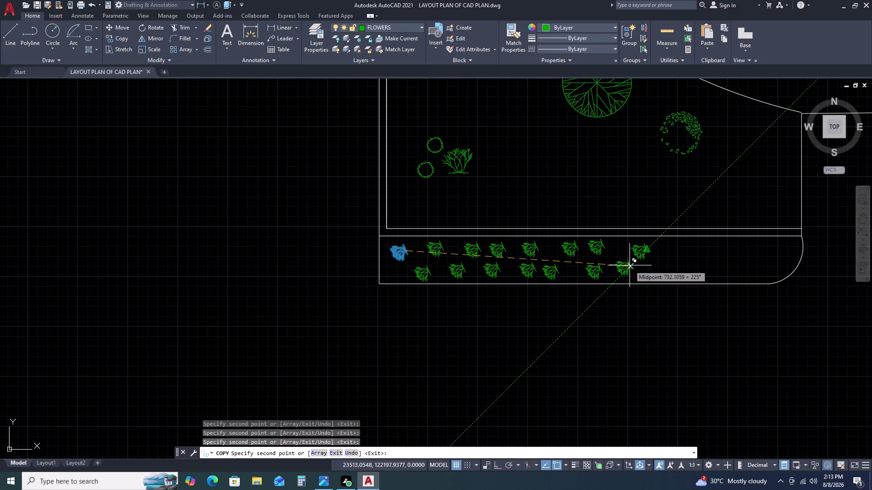
click(672, 266)
click(679, 247)
click(712, 271)
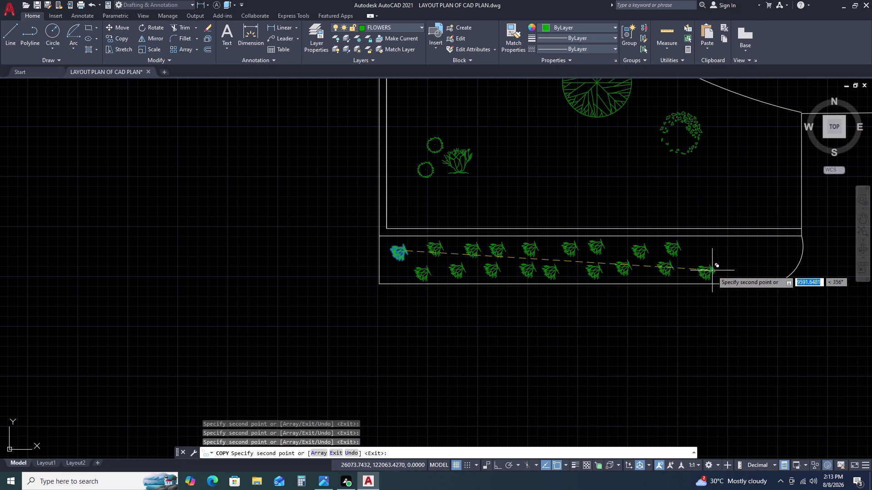
click(715, 249)
click(757, 250)
click(741, 267)
click(782, 265)
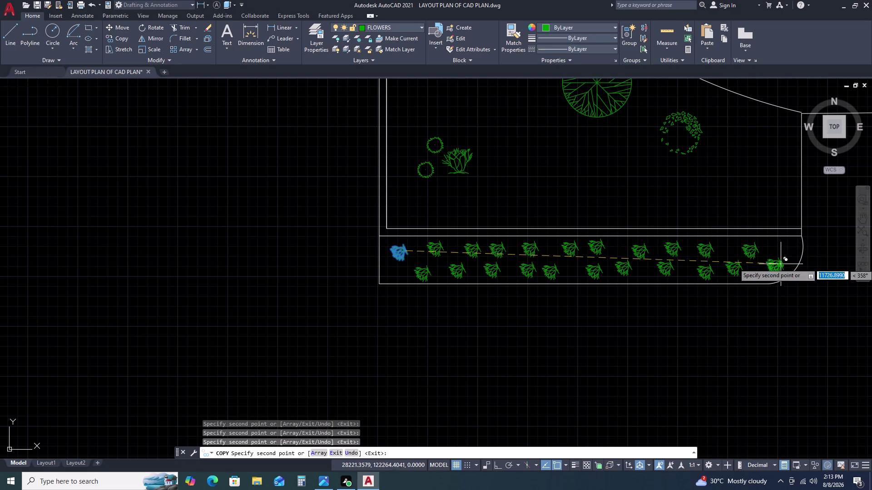
click(792, 246)
scroll(down, 3)
middle_drag(784, 266, 443, 253)
scroll(down, 3)
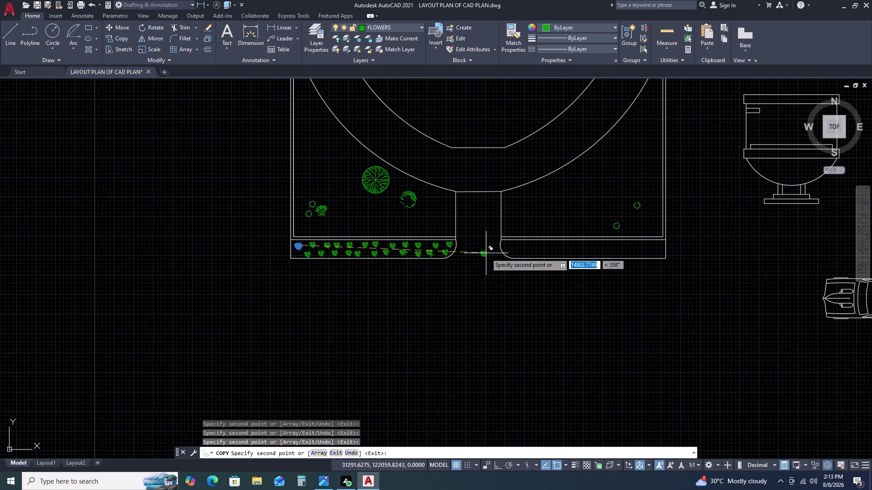
Place staggered shrub copies along the first half of the bed right of the driveway.
scroll(up, 3)
click(360, 238)
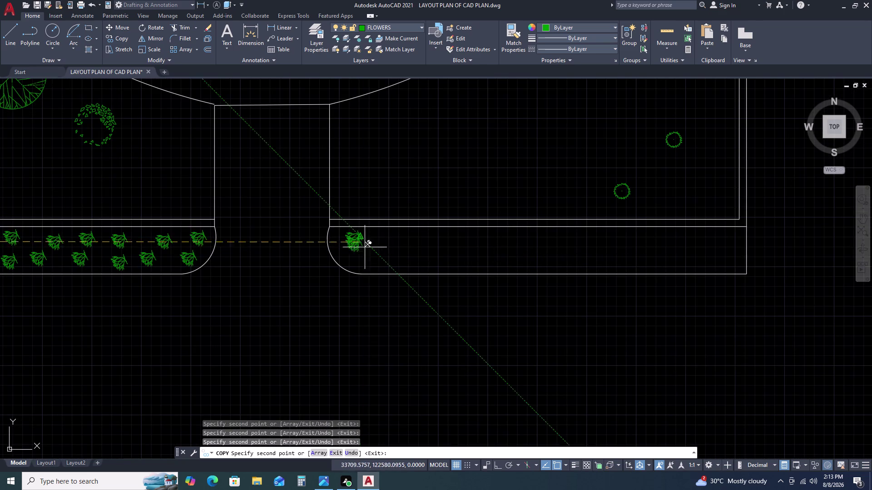
double_click(370, 257)
double_click(404, 242)
double_click(435, 264)
click(455, 238)
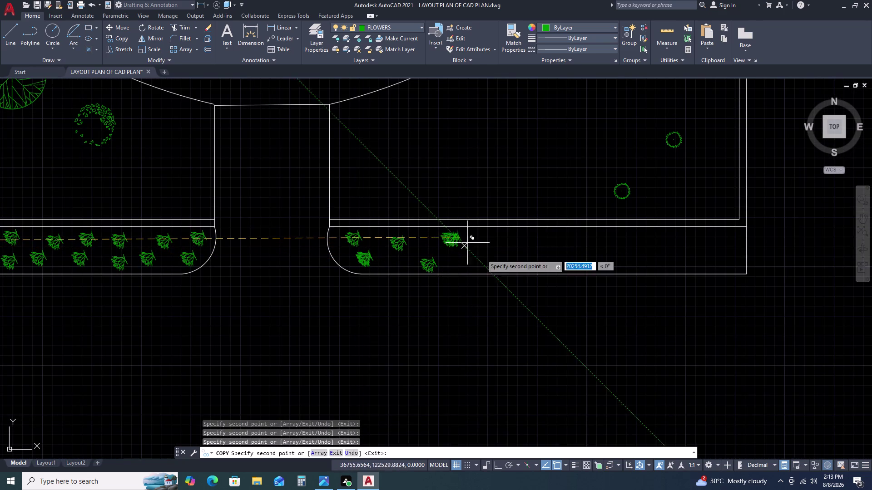
double_click(498, 268)
click(515, 240)
click(554, 259)
click(581, 245)
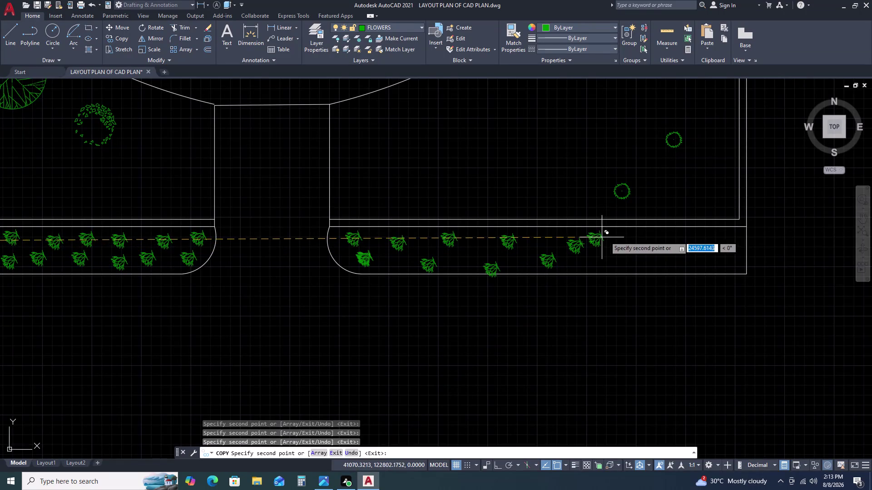
Extend the staggered upper and lower shrub rows to the bed's right end.
click(630, 239)
click(605, 257)
click(605, 233)
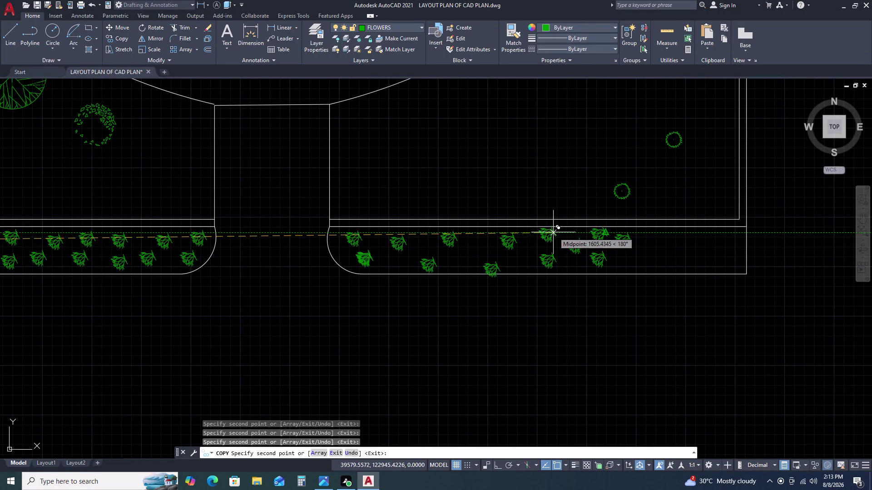
click(553, 233)
double_click(667, 253)
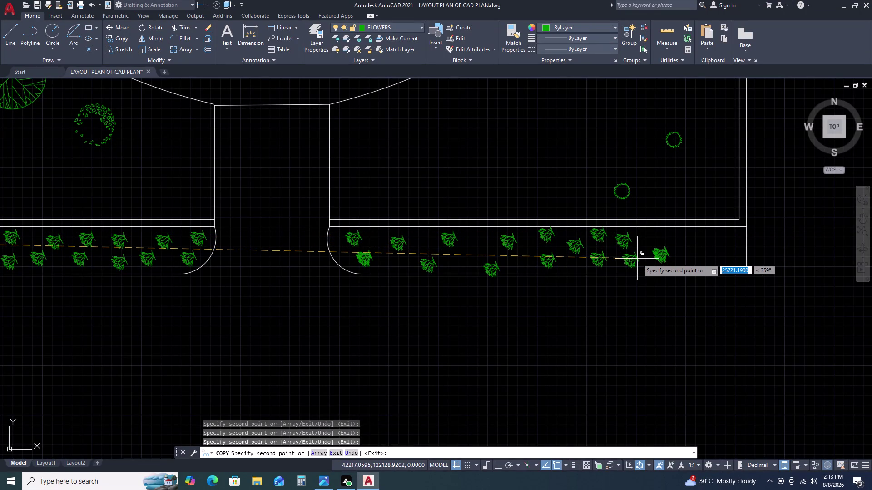
double_click(637, 259)
click(705, 238)
double_click(700, 258)
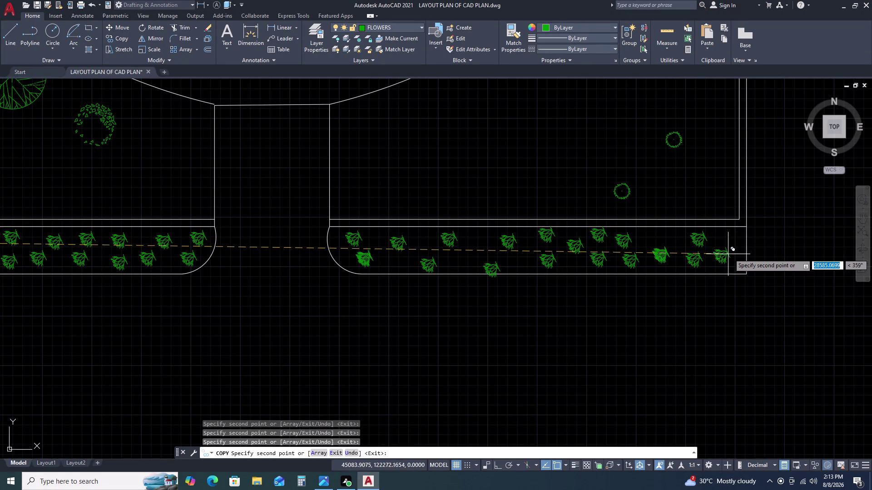
double_click(737, 251)
scroll(down, 3)
scroll(up, 3)
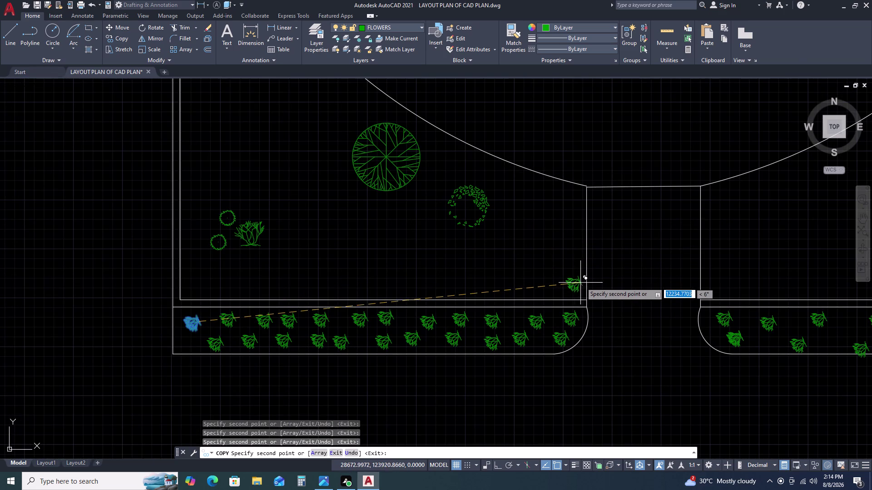
Place six shrub copies up the driveway edge to the curved boundary.
click(586, 286)
click(583, 240)
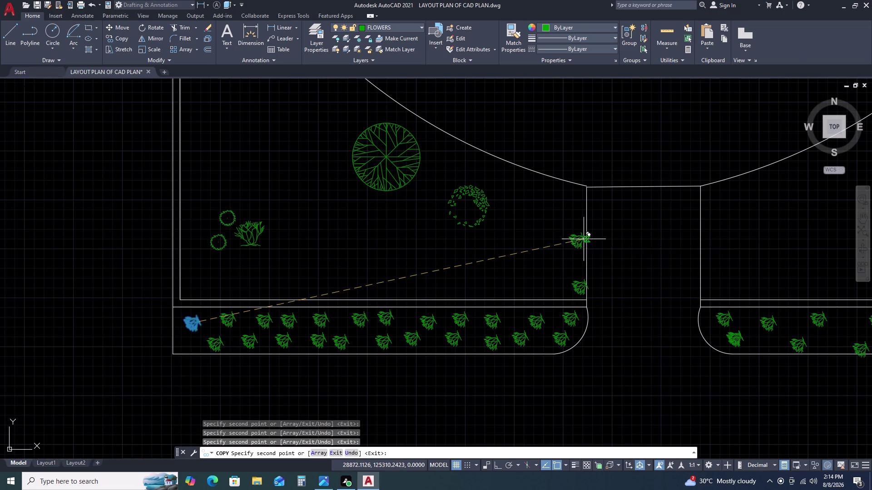
click(570, 194)
click(578, 214)
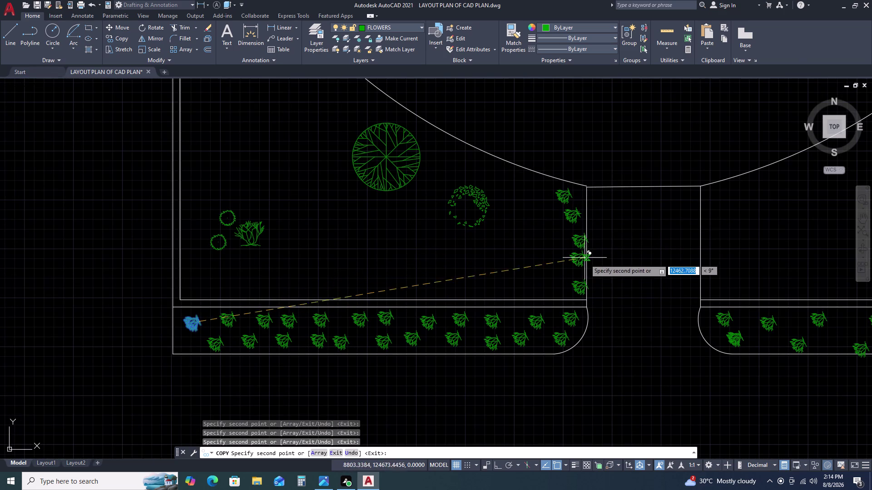
click(585, 262)
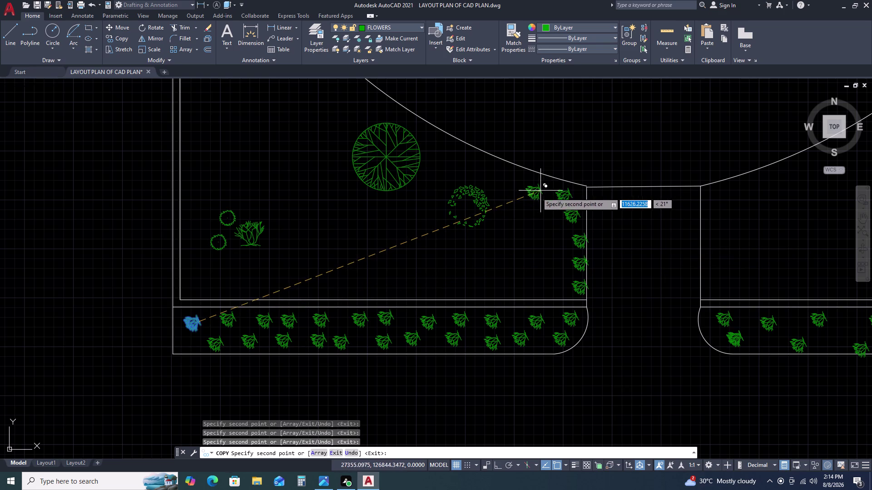
double_click(536, 193)
End copying and select the topmost shrub by the curved edge.
key(Escape)
click(528, 195)
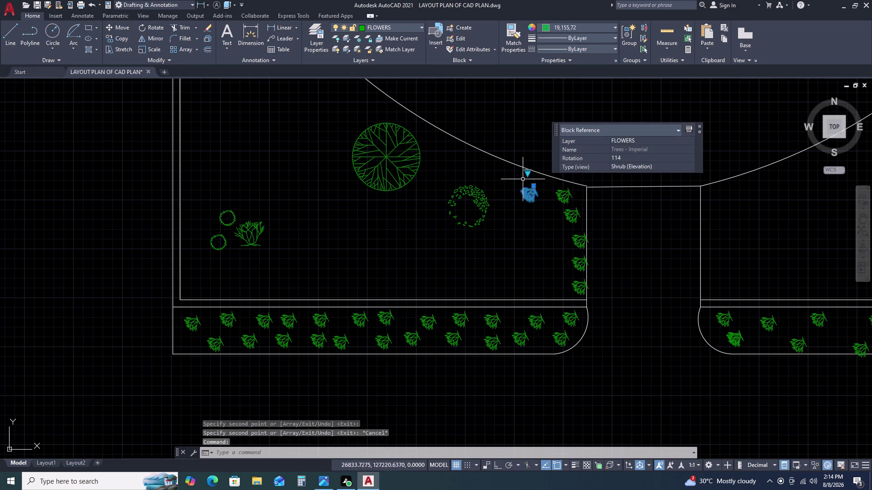
scroll(up, 3)
Rotate the topmost shrub about its center from 114 to 139 degrees.
text(RO)
key(space)
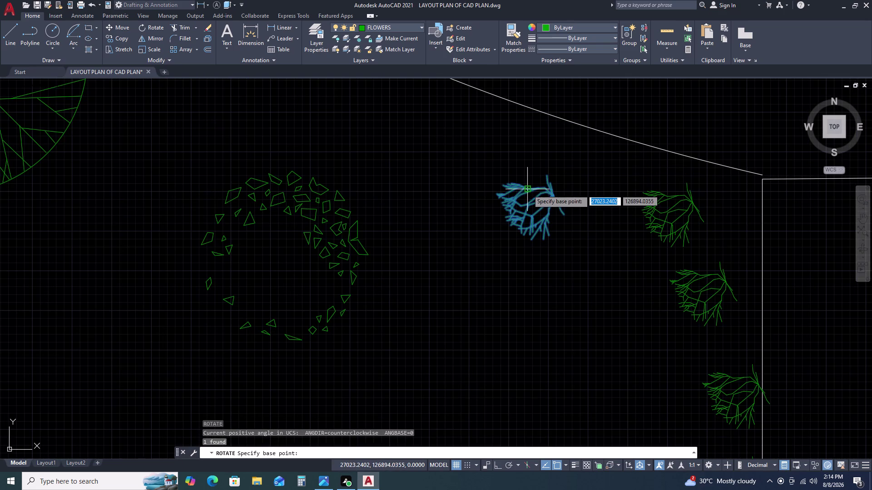
click(555, 195)
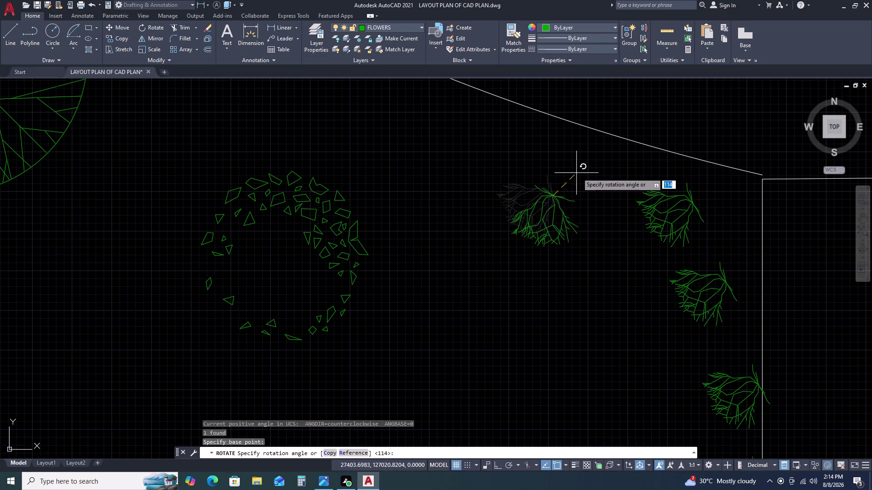
double_click(613, 167)
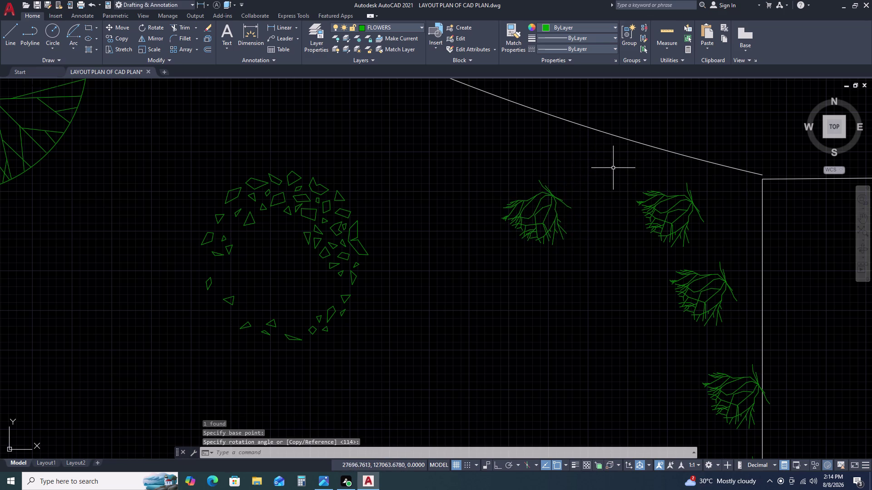
Select the rotated shrub and start copying it with CO.
click(546, 184)
double_click(506, 213)
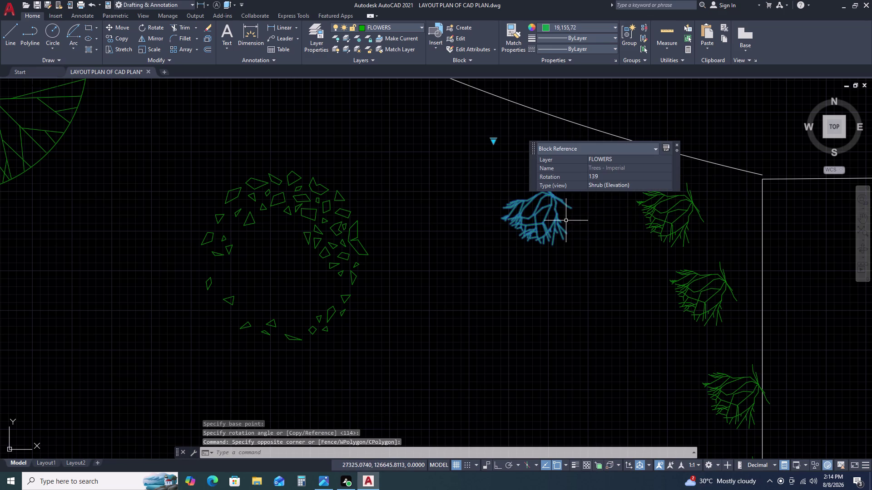
key(c)
text(O)
key(space)
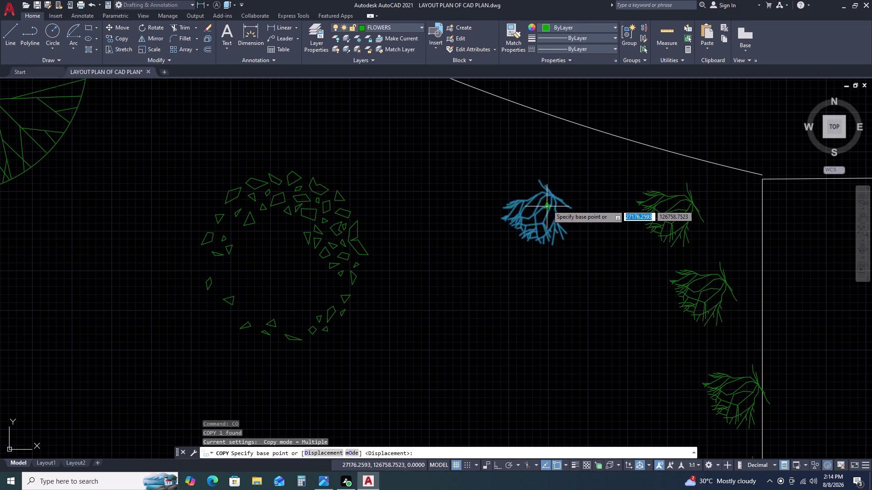
Set the copy base on the rotated shrub and place two copies near the curved edge.
double_click(552, 198)
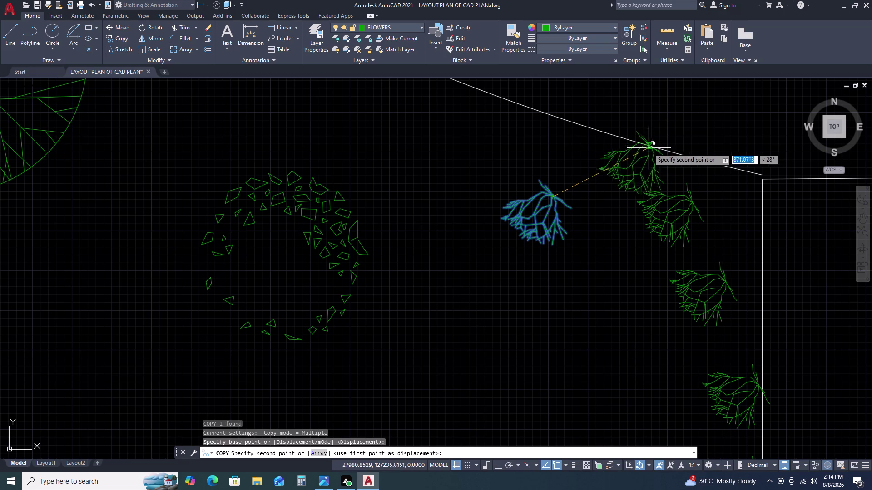
click(634, 153)
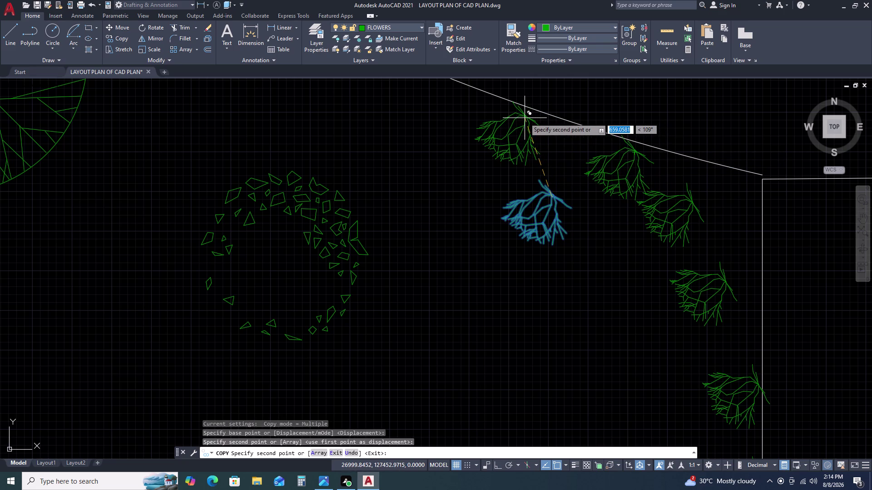
click(524, 118)
scroll(down, 3)
scroll(down, 3)
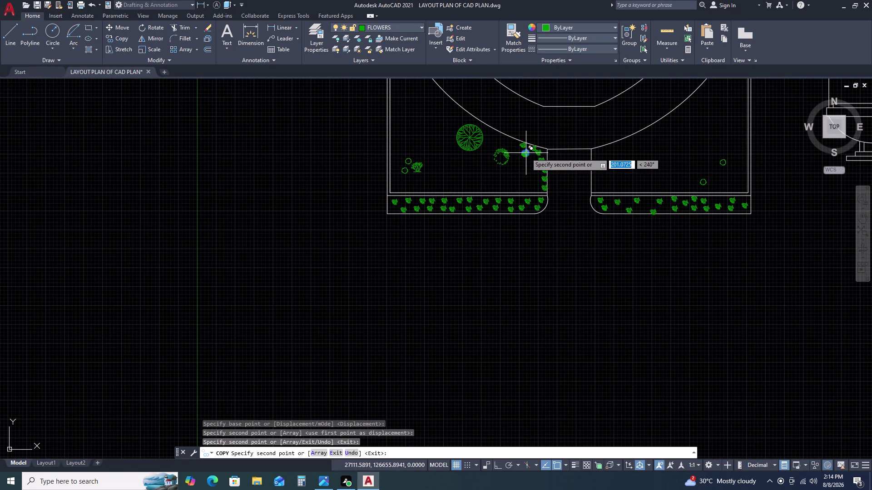
middle_drag(516, 140, 516, 155)
middle_drag(517, 160, 540, 205)
scroll(down, 3)
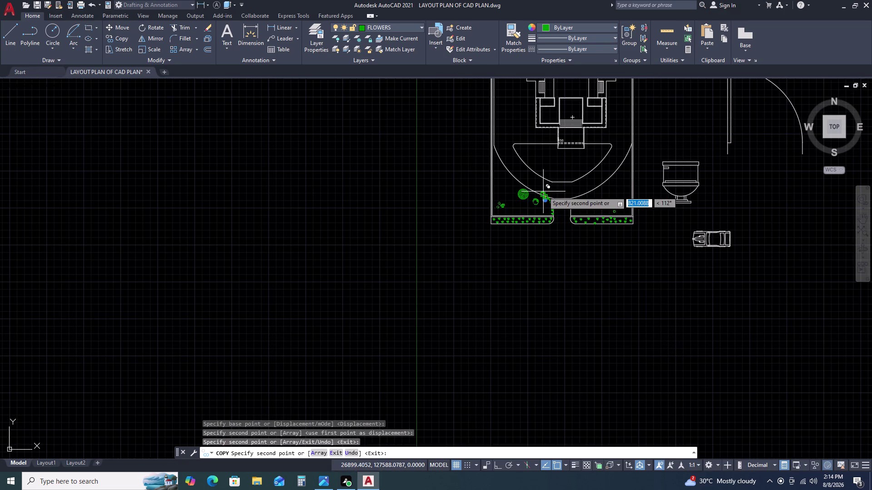
scroll(up, 3)
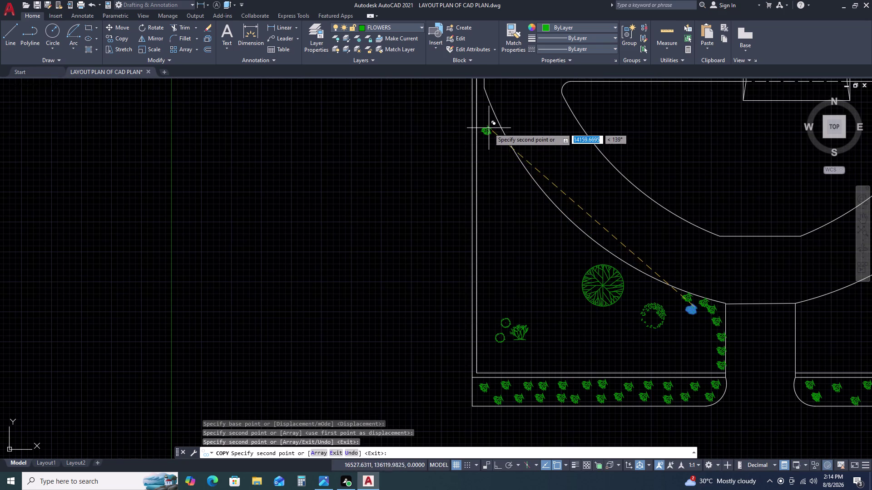
scroll(up, 3)
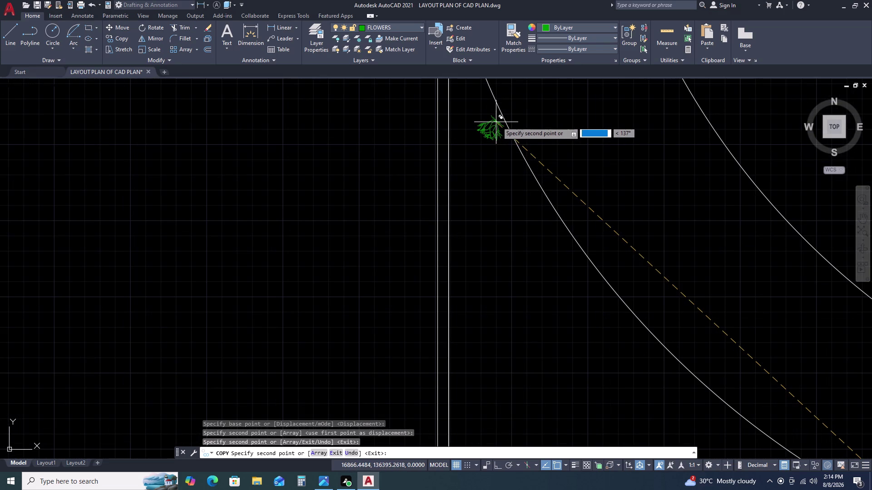
Place six more rotated shrub copies down the curved bed edge.
click(496, 126)
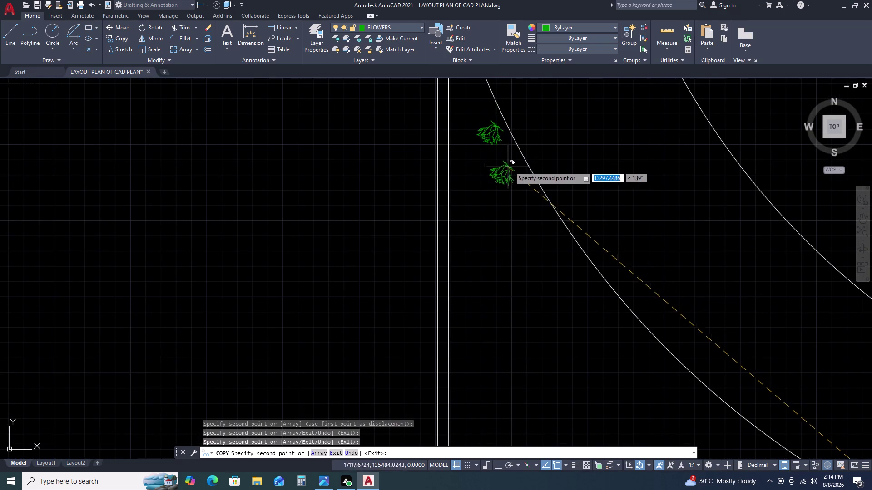
click(513, 163)
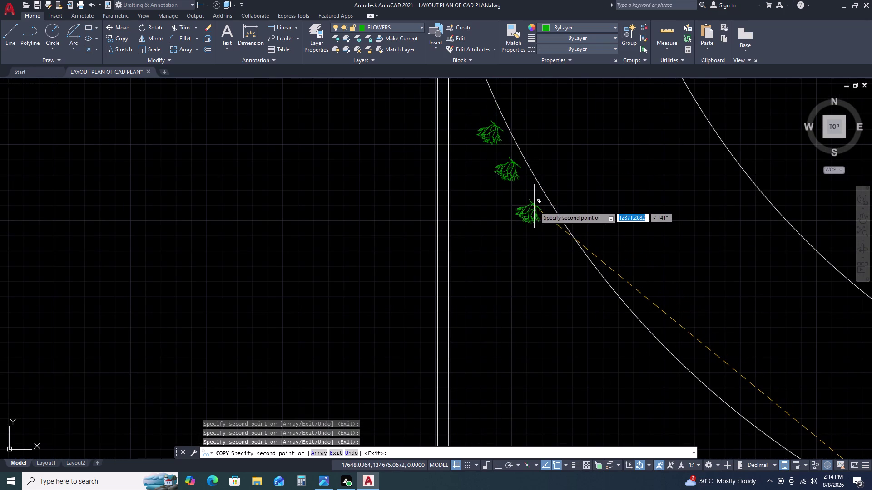
click(535, 206)
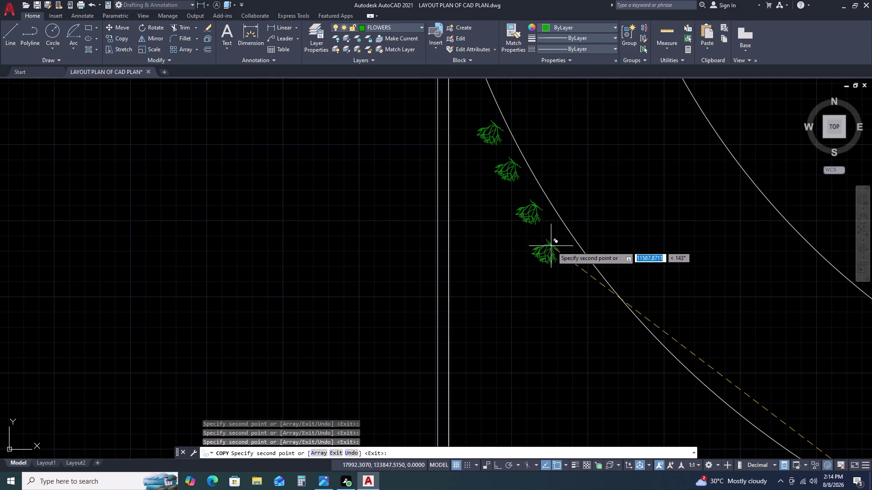
click(560, 244)
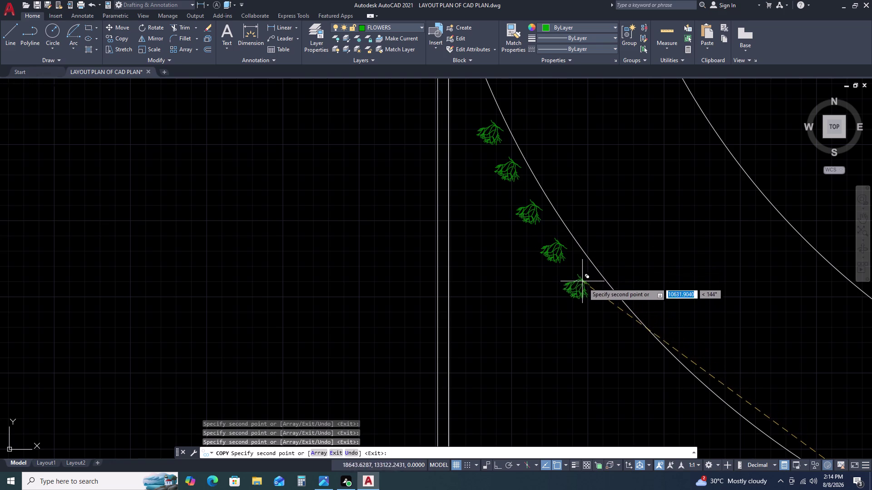
click(585, 283)
scroll(down, 3)
middle_drag(596, 321, 534, 215)
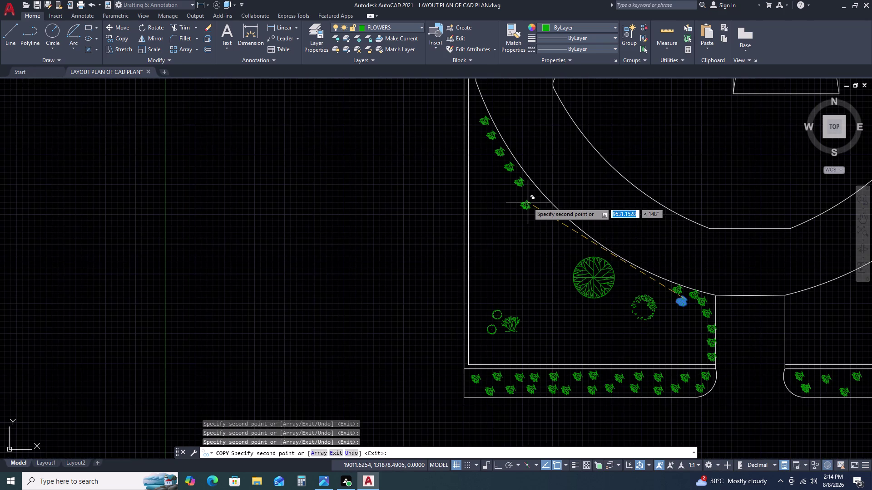
double_click(532, 192)
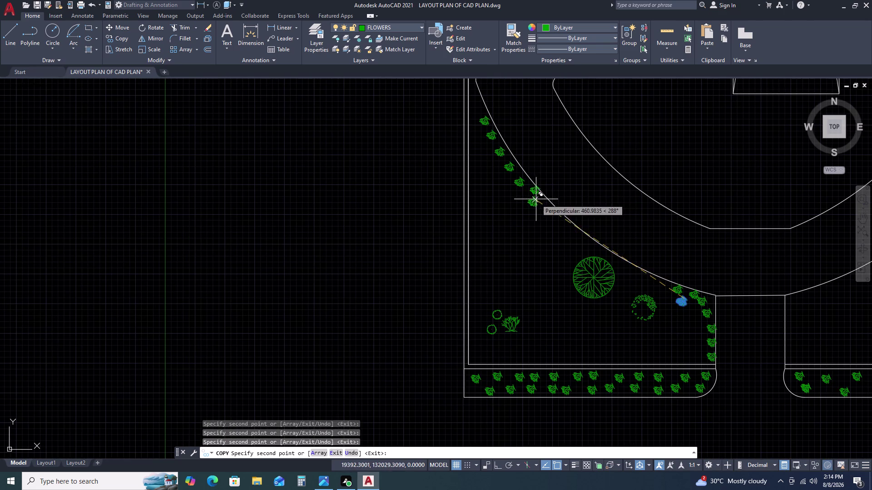
scroll(up, 3)
Move one shrub slightly away from the curved edge.
key(Escape)
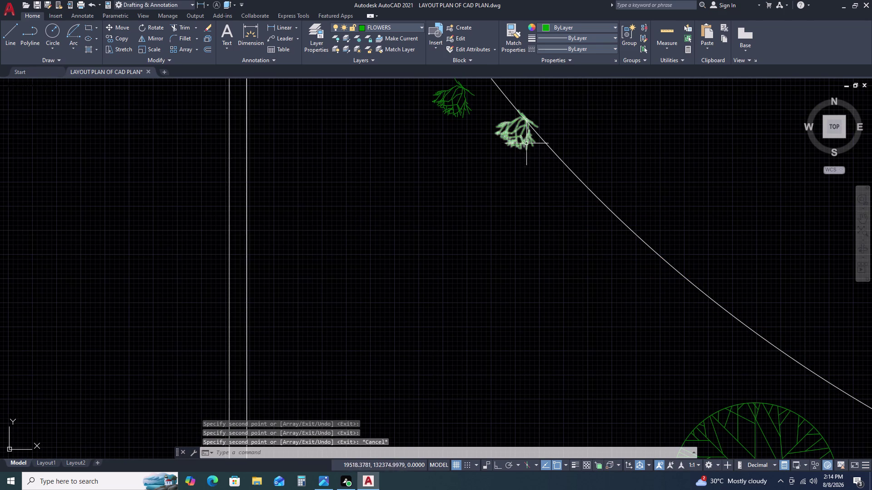
click(526, 142)
text(M)
key(space)
double_click(502, 171)
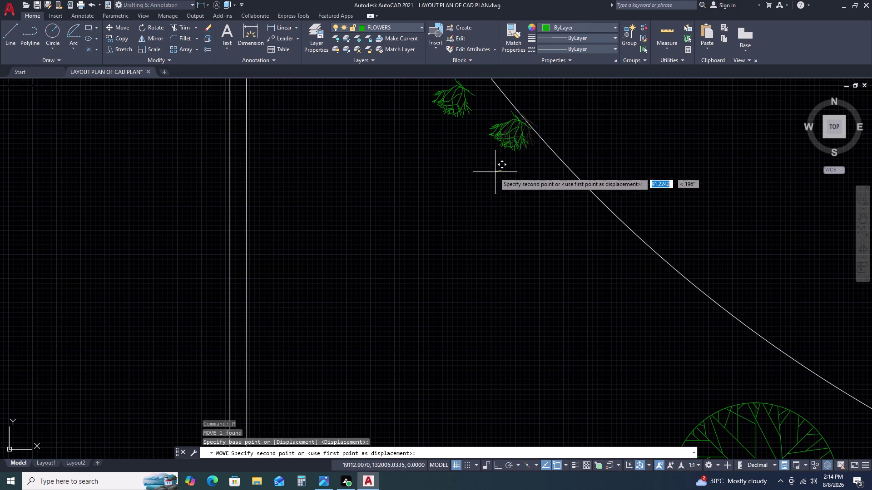
click(481, 179)
key(Escape)
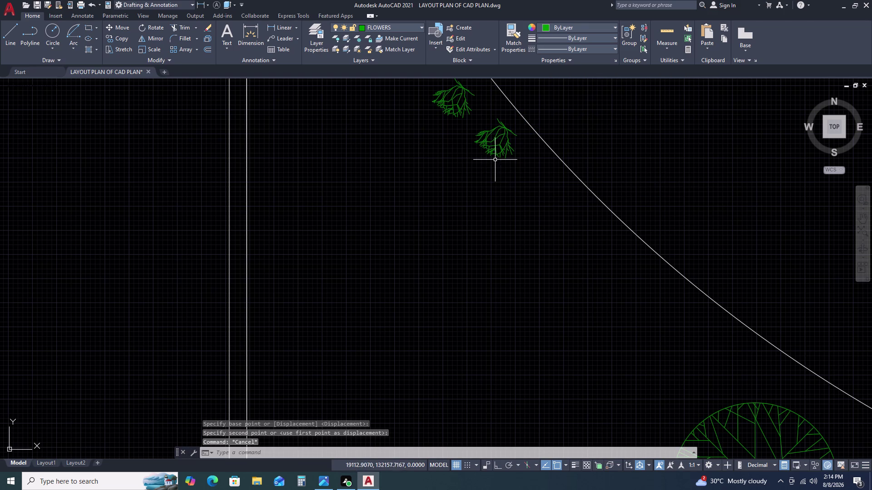
Copy the repositioned shrub to two points further down the curve.
click(495, 160)
click(495, 151)
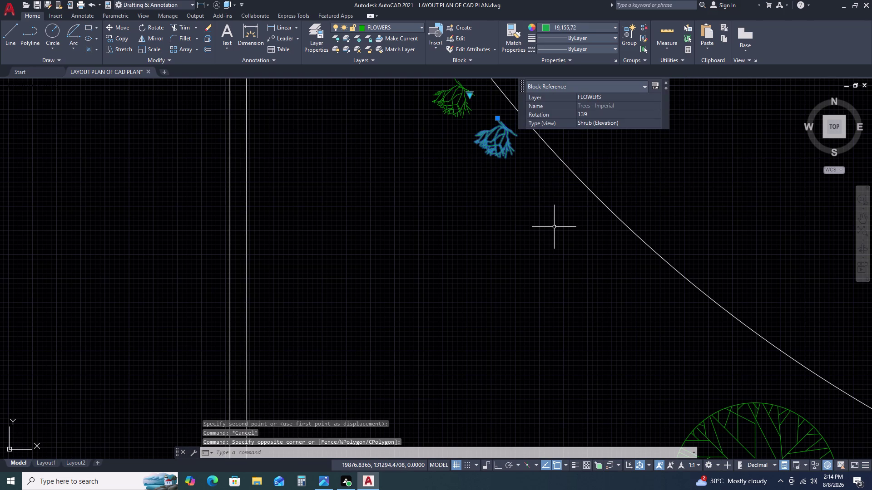
text(CO)
key(space)
click(516, 139)
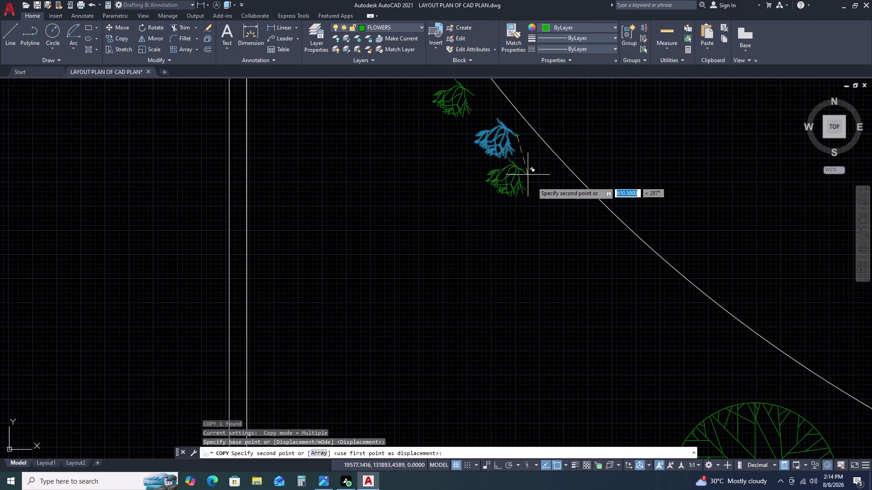
click(558, 189)
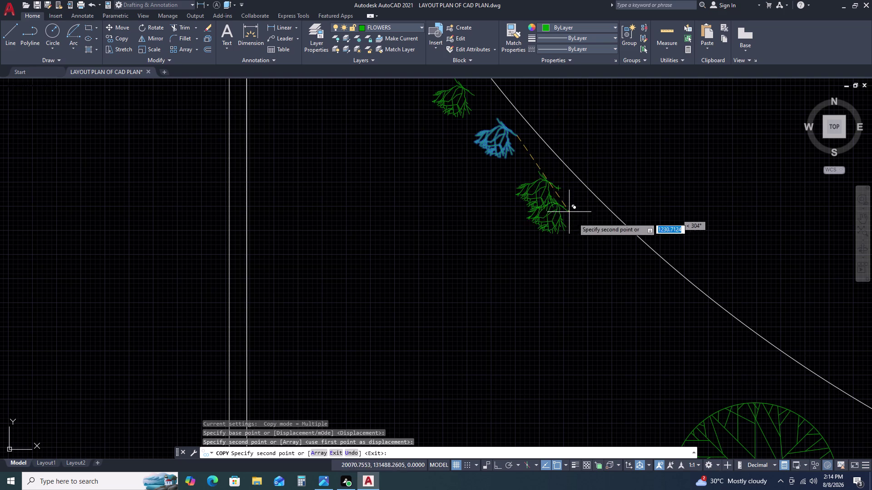
double_click(603, 234)
Add four more shrub copies along the curve toward the large tree.
scroll(down, 3)
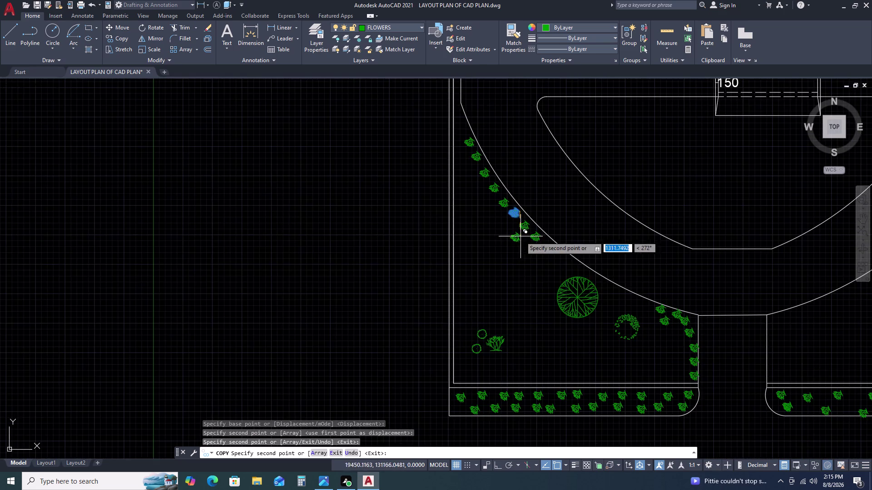
middle_drag(548, 273, 422, 175)
scroll(up, 3)
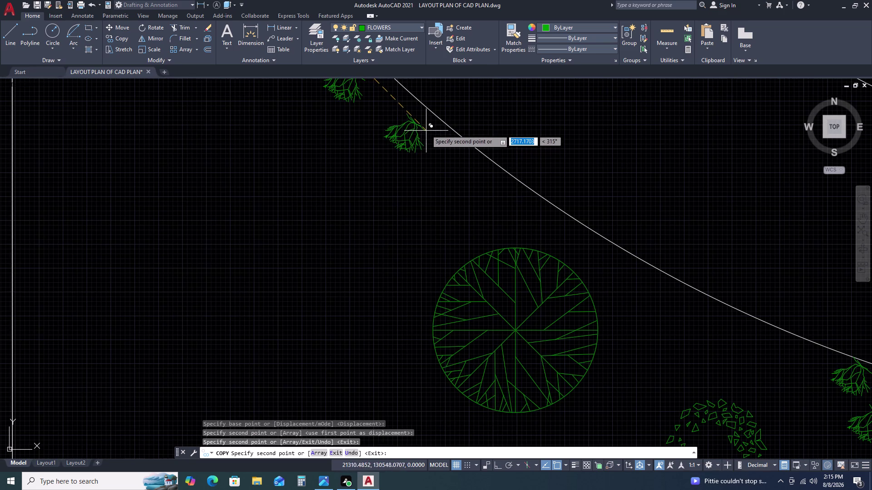
click(424, 128)
double_click(458, 166)
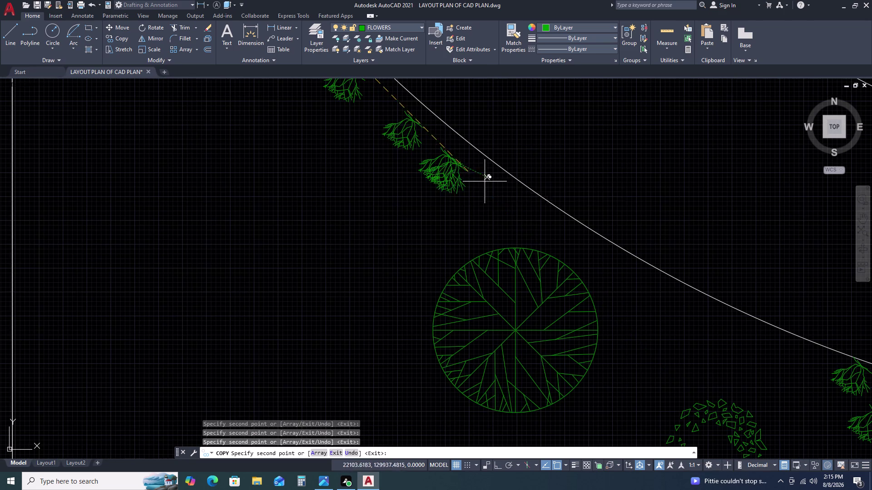
double_click(506, 196)
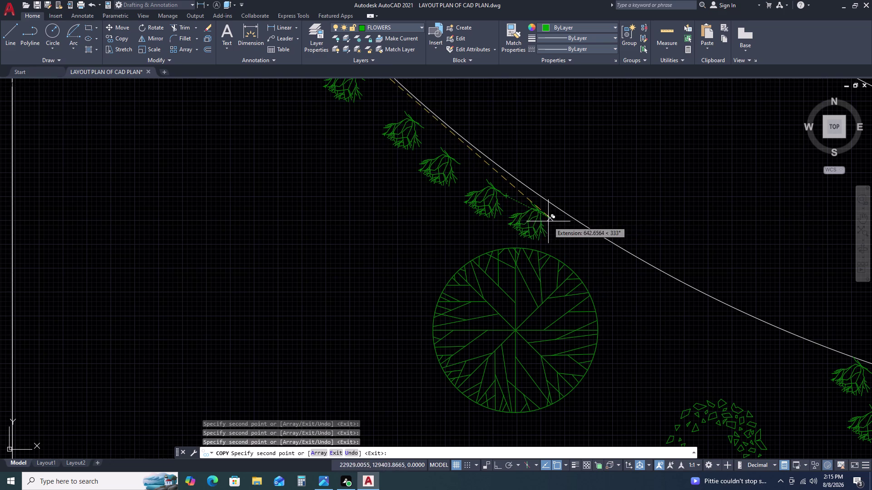
click(549, 224)
scroll(down, 3)
middle_drag(497, 218, 423, 195)
middle_drag(403, 189, 372, 180)
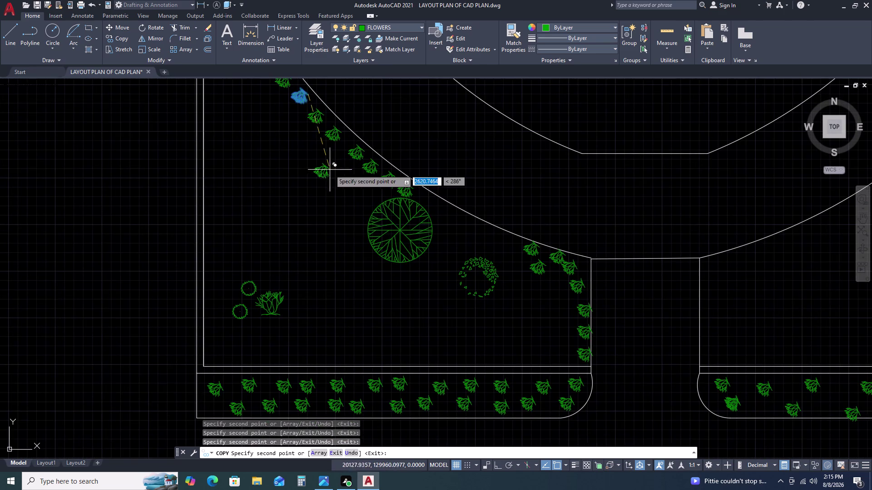
scroll(up, 3)
Place shrub copies past the large tree and fill the gaps along the curve.
click(448, 204)
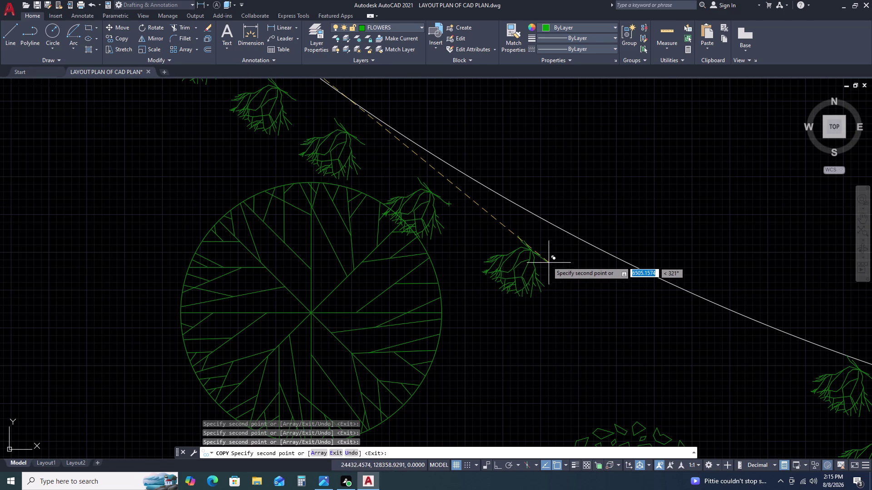
click(546, 262)
scroll(down, 3)
middle_drag(521, 261, 513, 262)
middle_drag(503, 260, 432, 221)
middle_click(414, 214)
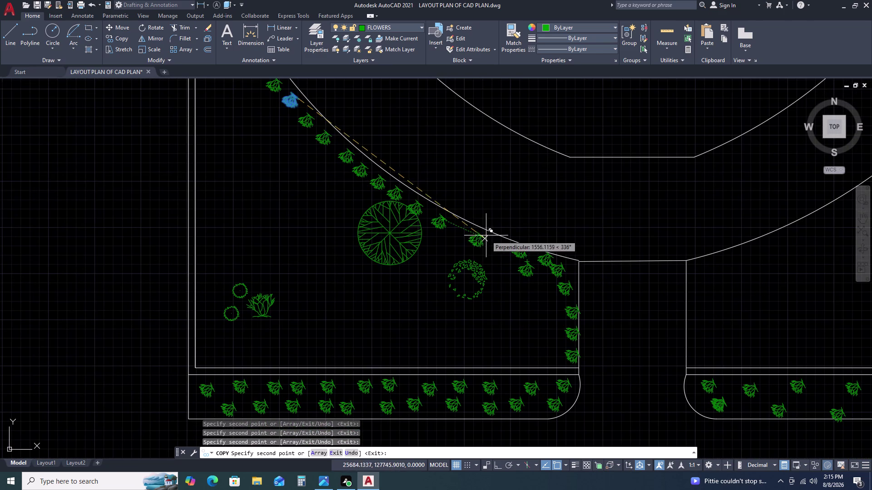
click(470, 236)
click(501, 247)
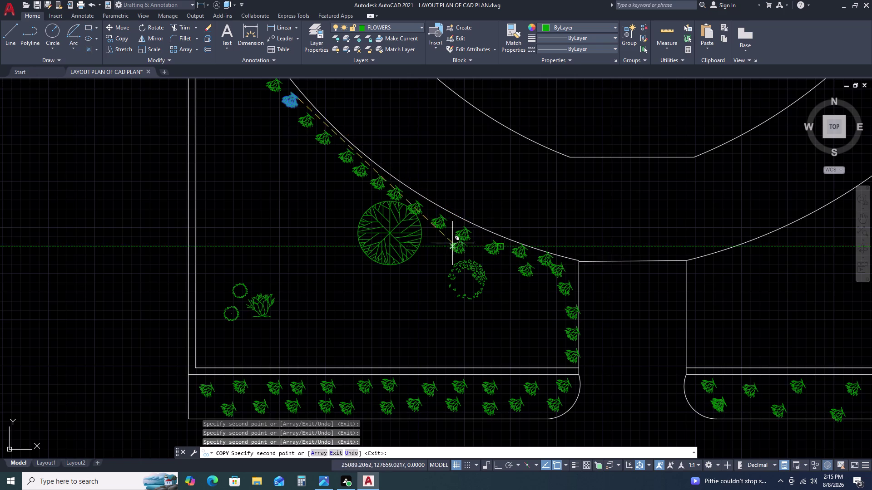
scroll(down, 3)
scroll(up, 3)
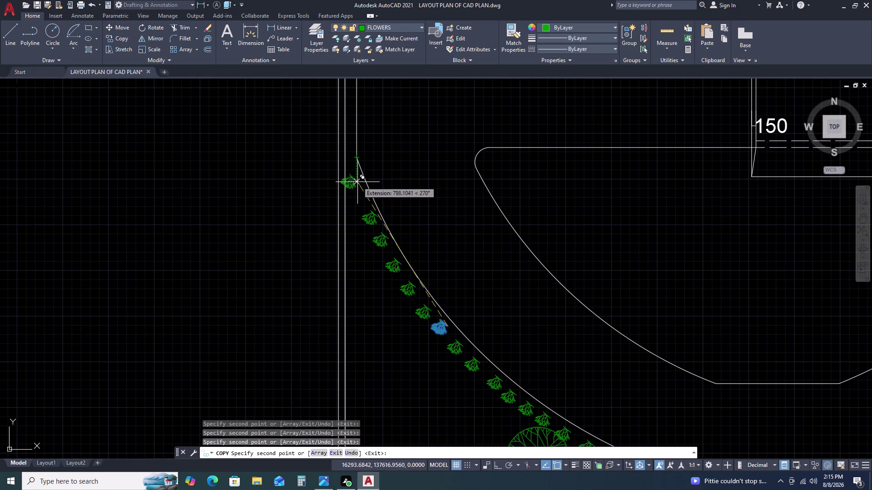
Place the first shrub copies along the lower straight bed edge.
click(366, 193)
scroll(up, 3)
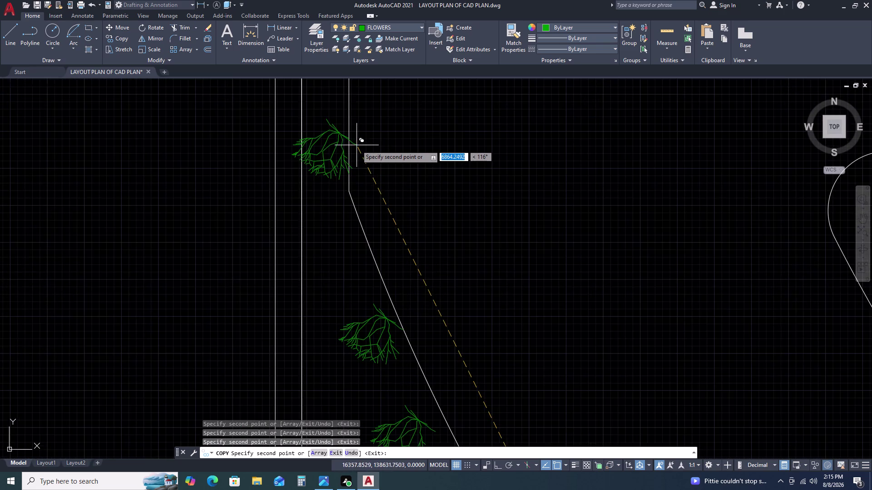
scroll(up, 3)
click(353, 153)
scroll(down, 3)
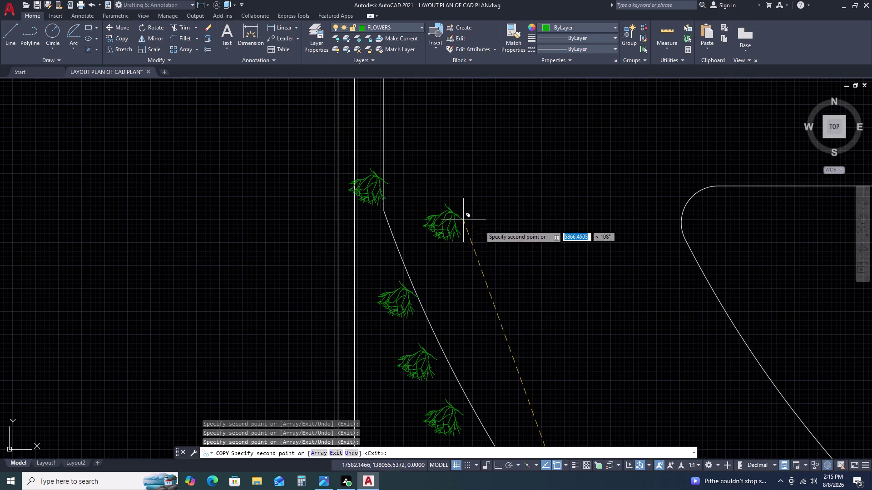
click(386, 113)
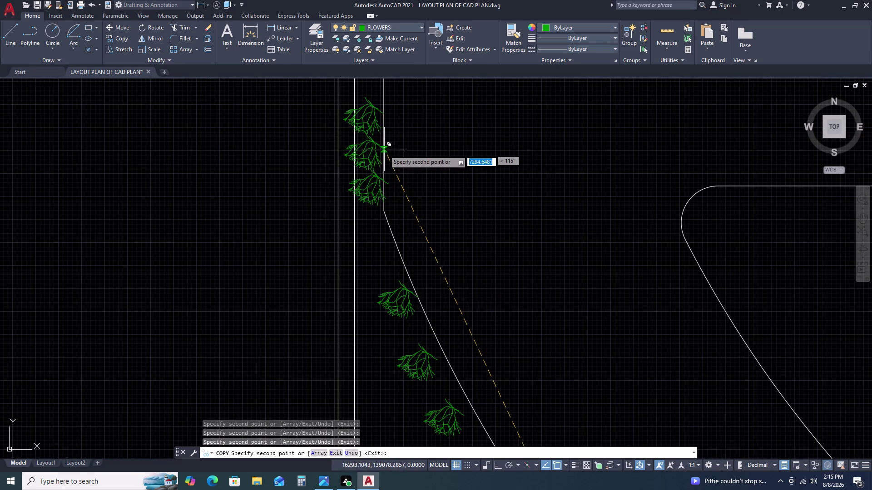
click(385, 152)
scroll(down, 3)
scroll(up, 3)
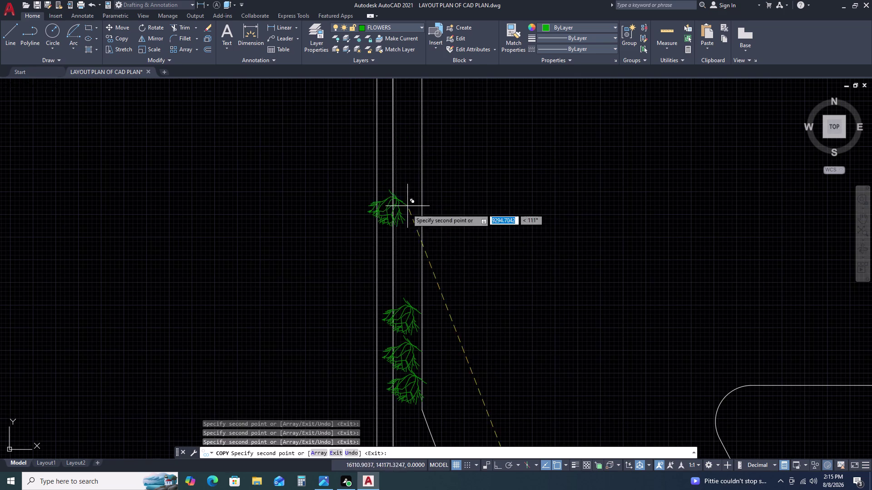
Add more shrub copies higher up the straight bed edge.
click(425, 272)
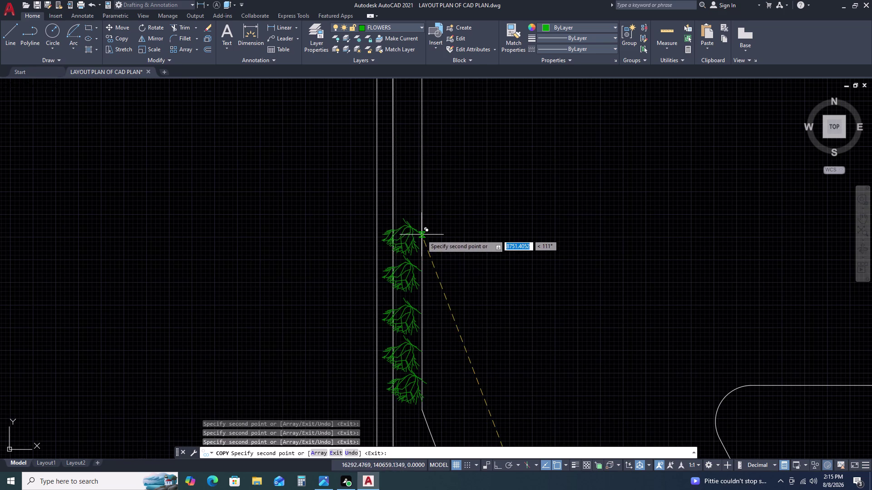
double_click(422, 220)
double_click(418, 157)
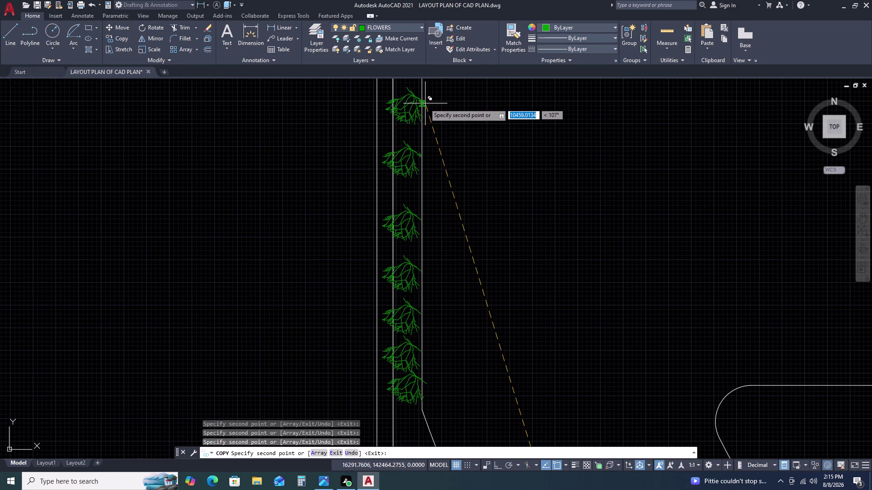
click(425, 104)
scroll(down, 3)
scroll(down, 3)
scroll(up, 3)
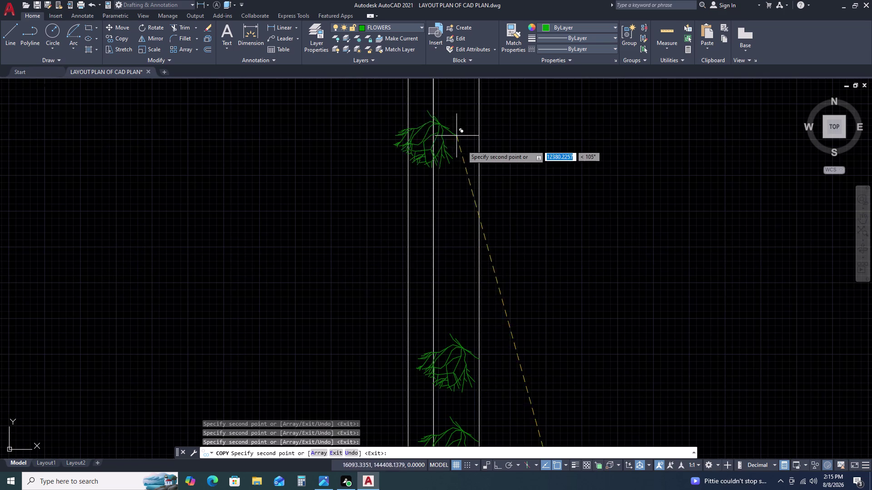
double_click(480, 258)
click(477, 202)
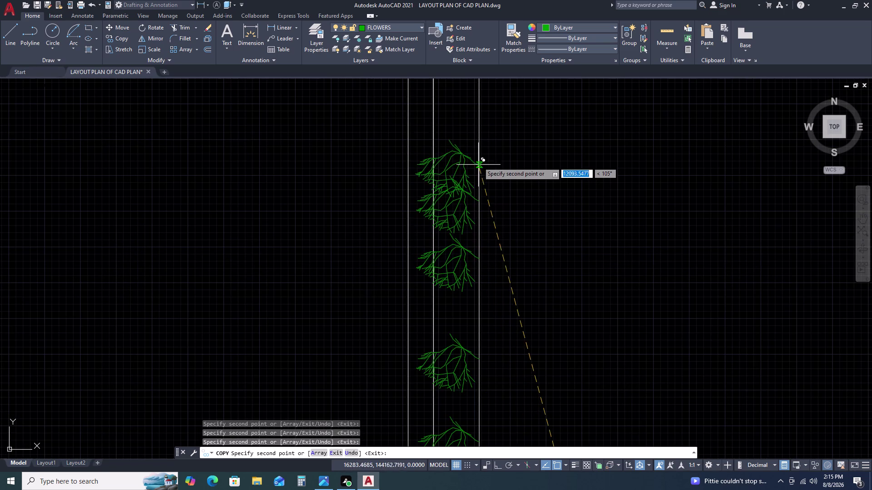
click(478, 149)
Fill the upper part of the narrow side strip with shrub copies.
middle_drag(484, 120, 481, 312)
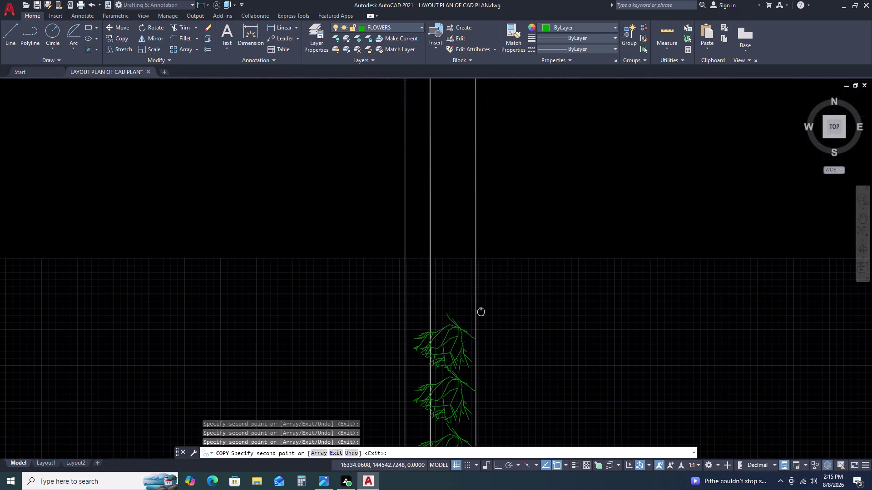
click(476, 276)
click(480, 216)
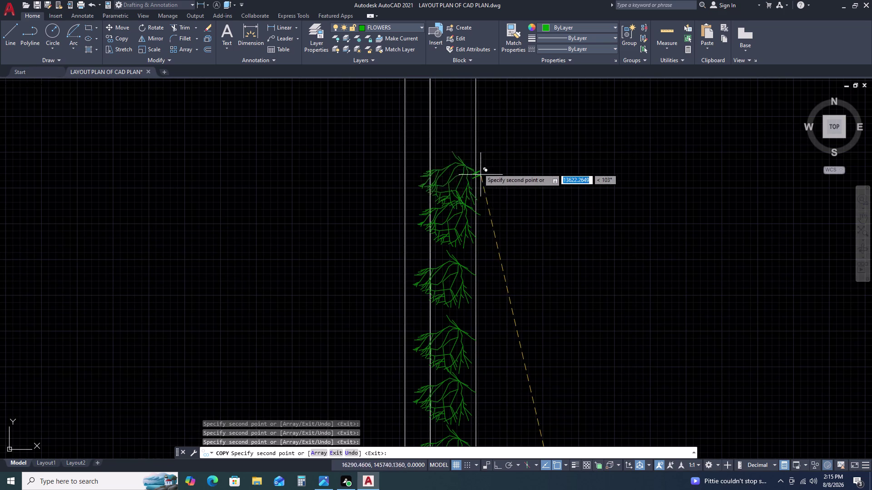
click(474, 158)
click(474, 104)
scroll(down, 3)
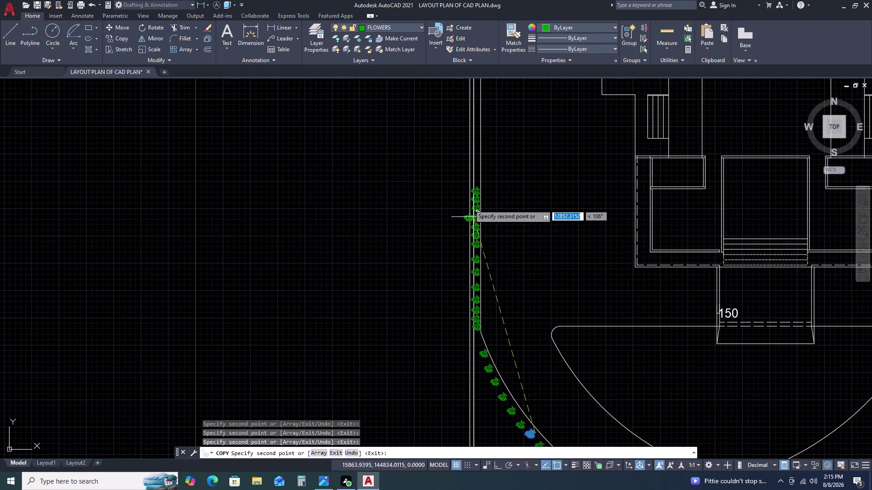
scroll(up, 3)
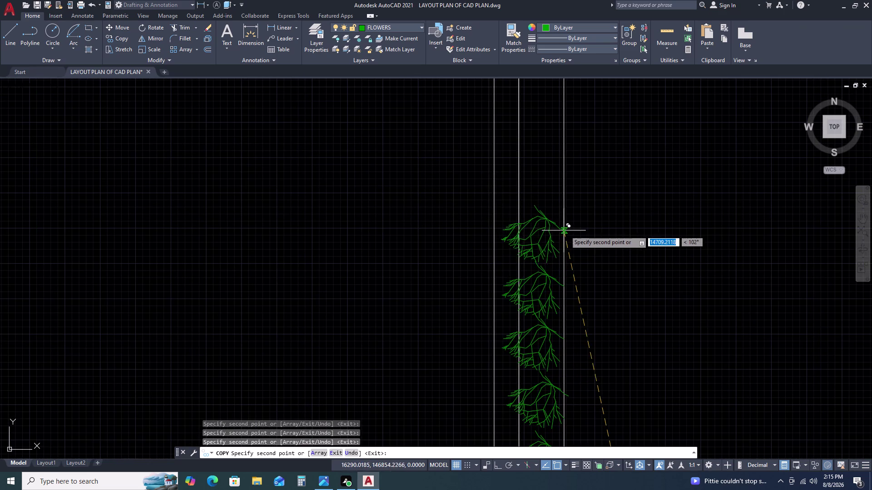
click(566, 230)
click(562, 169)
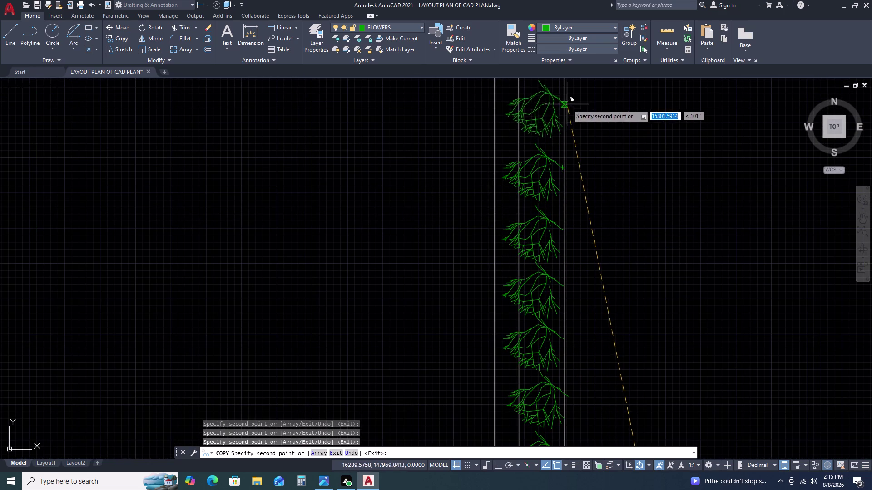
click(567, 104)
scroll(down, 3)
scroll(up, 3)
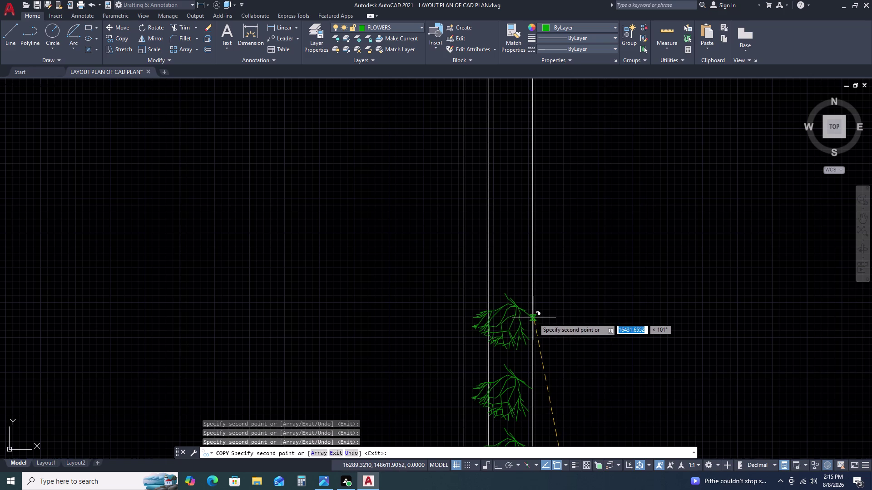
Add another column of shrubs to the side strip.
click(534, 319)
click(535, 267)
click(537, 190)
click(528, 125)
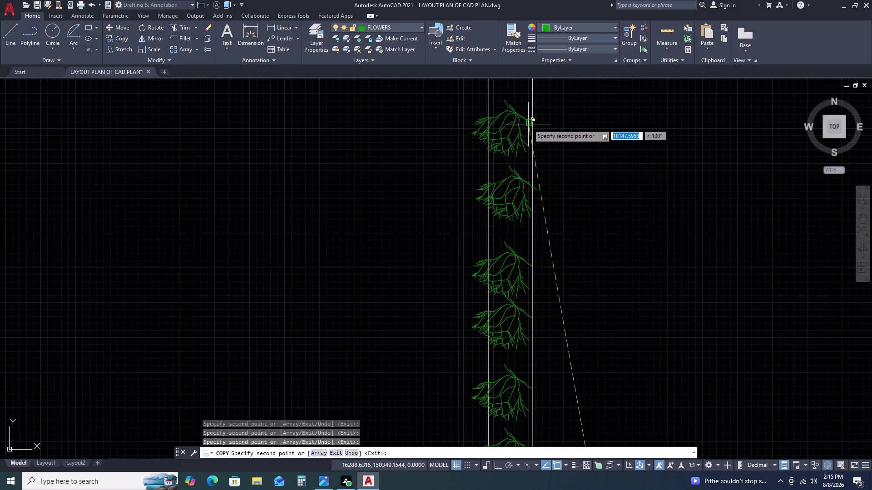
scroll(down, 3)
scroll(up, 3)
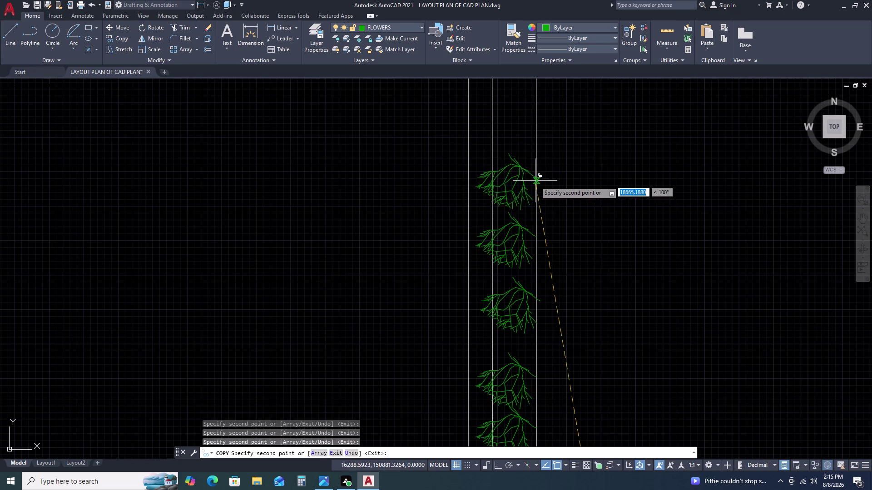
click(535, 183)
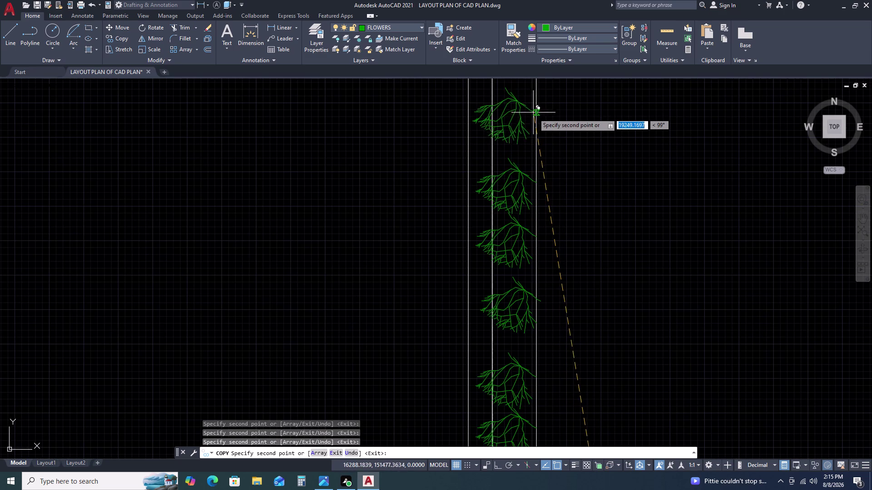
click(539, 124)
Fill the remaining gaps along the side strip with more shrubs.
scroll(down, 3)
scroll(up, 3)
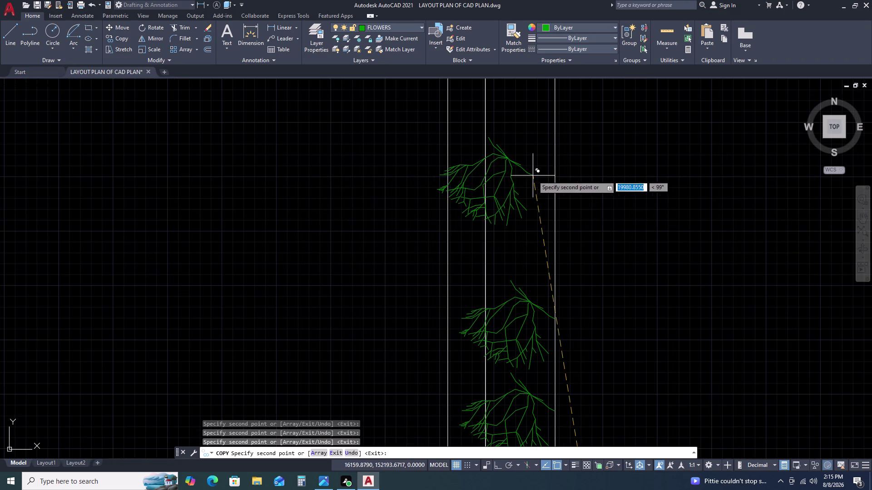
click(556, 234)
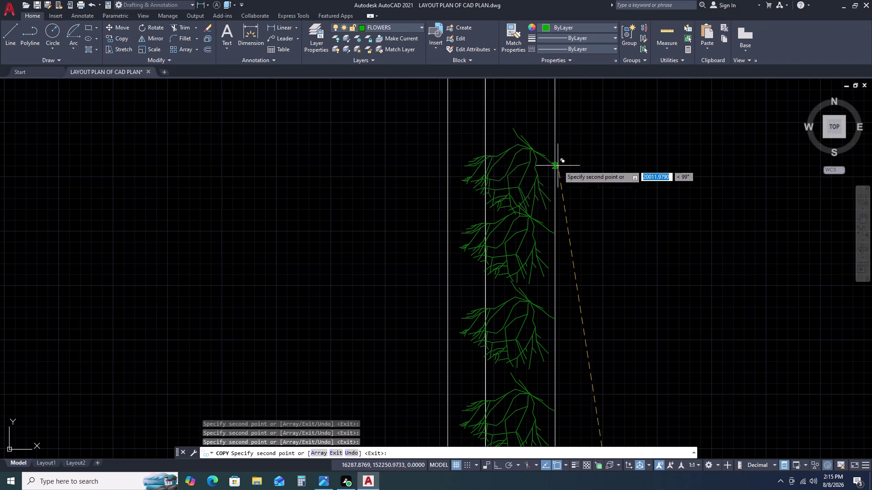
click(560, 159)
scroll(down, 3)
scroll(up, 3)
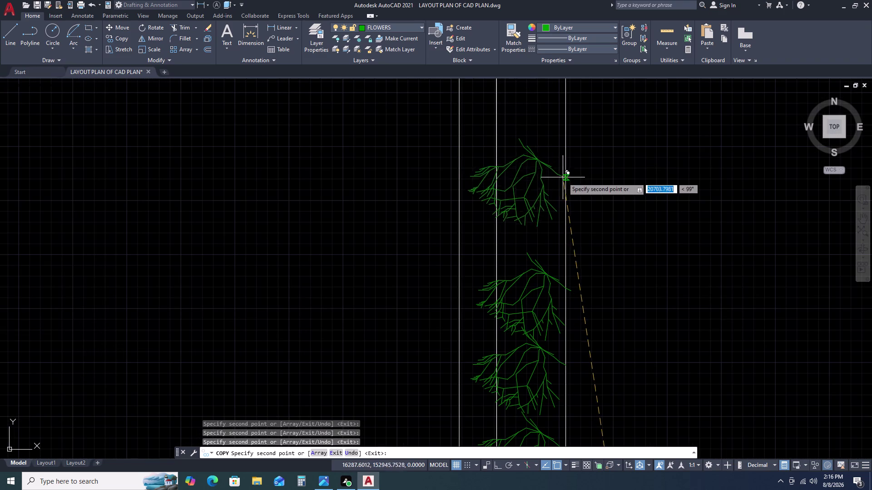
click(568, 187)
click(570, 107)
scroll(down, 3)
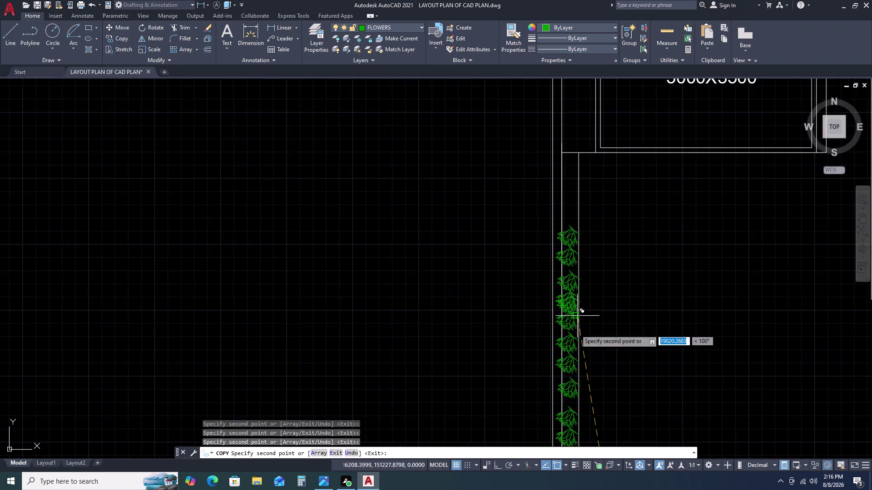
scroll(up, 3)
Place shrub copies beside the garage and at the strip's upper end.
click(574, 247)
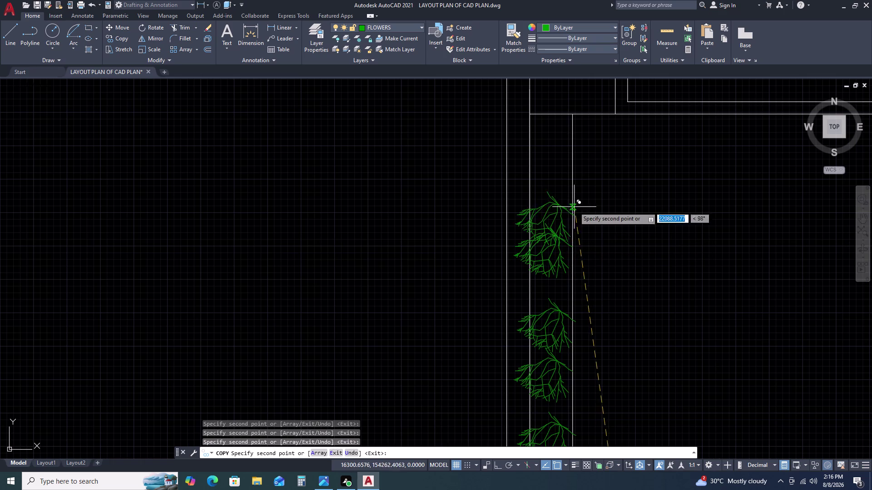
click(571, 165)
click(570, 126)
scroll(down, 3)
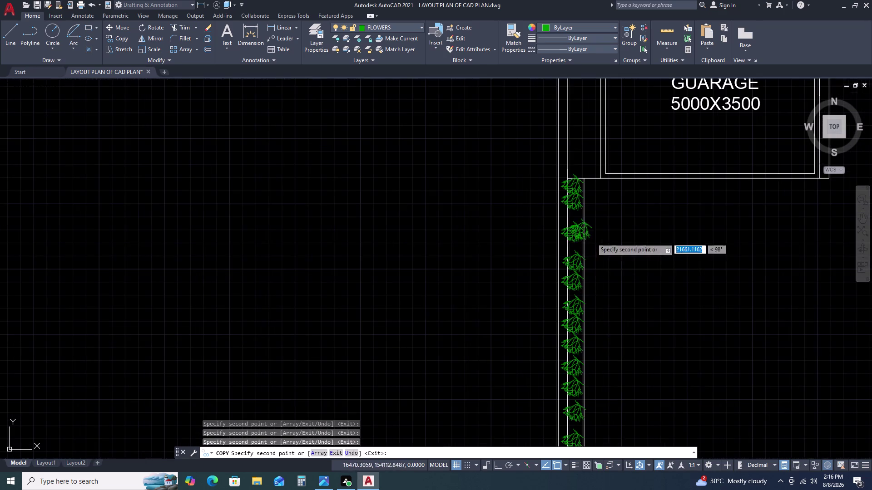
scroll(up, 3)
click(574, 177)
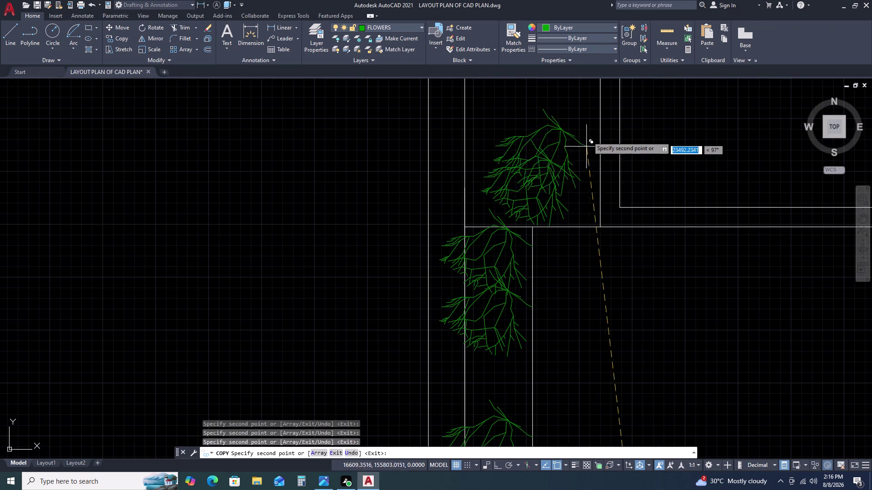
scroll(down, 3)
click(595, 126)
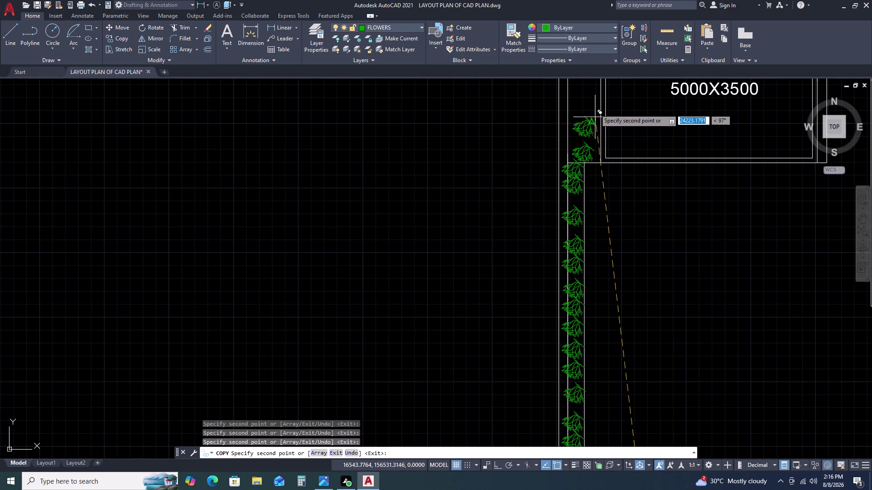
click(595, 93)
scroll(down, 3)
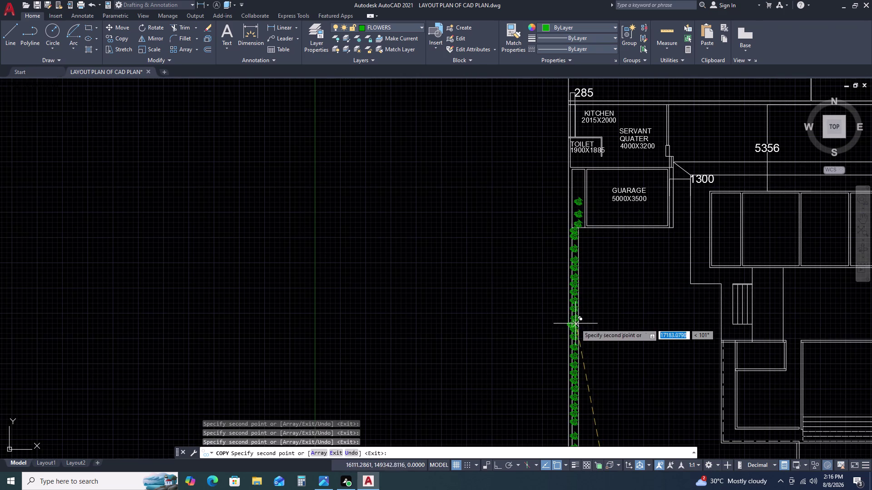
Add a shrub copy along the curved bed edge.
middle_drag(575, 324, 421, 141)
scroll(down, 3)
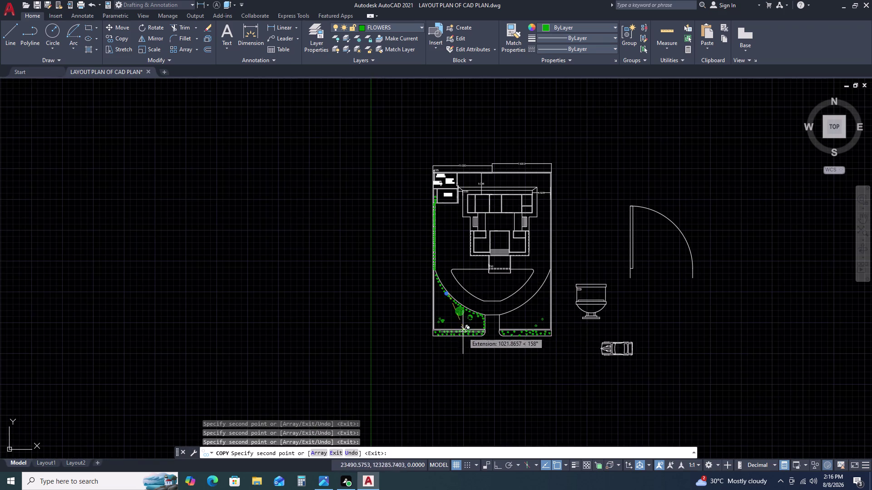
scroll(up, 3)
scroll(up, 3)
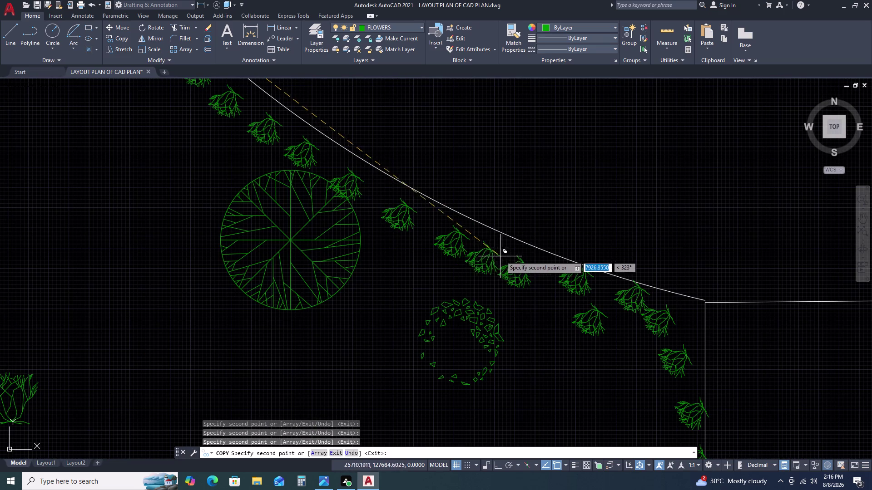
click(503, 253)
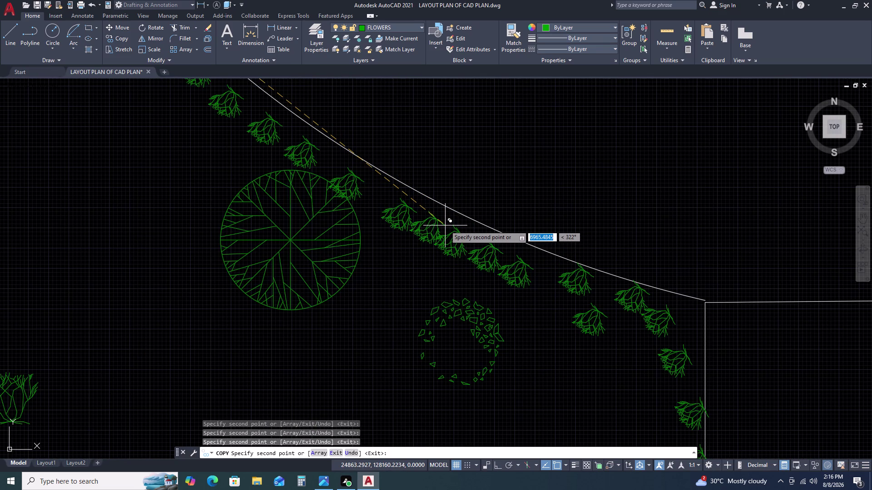
scroll(down, 3)
scroll(down, 3)
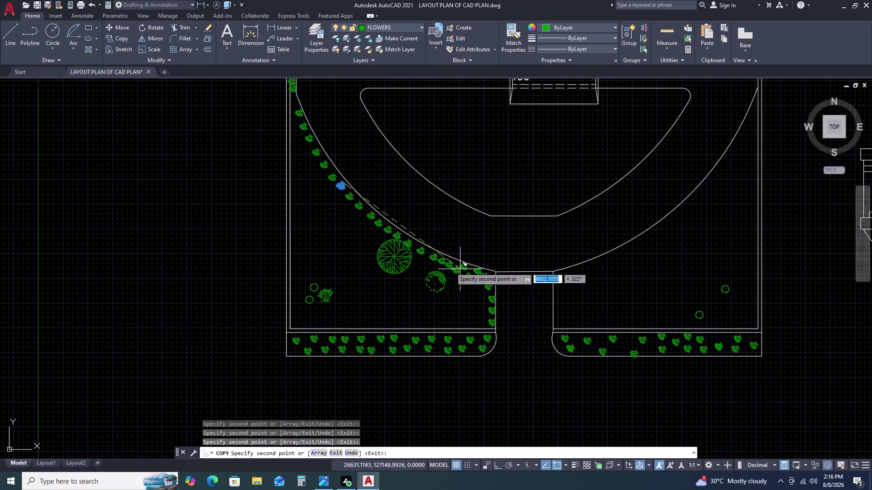
scroll(down, 3)
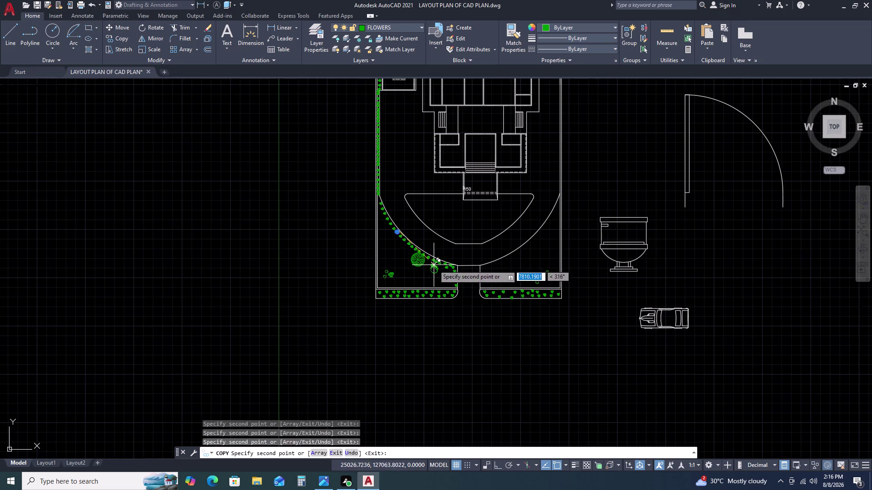
scroll(down, 3)
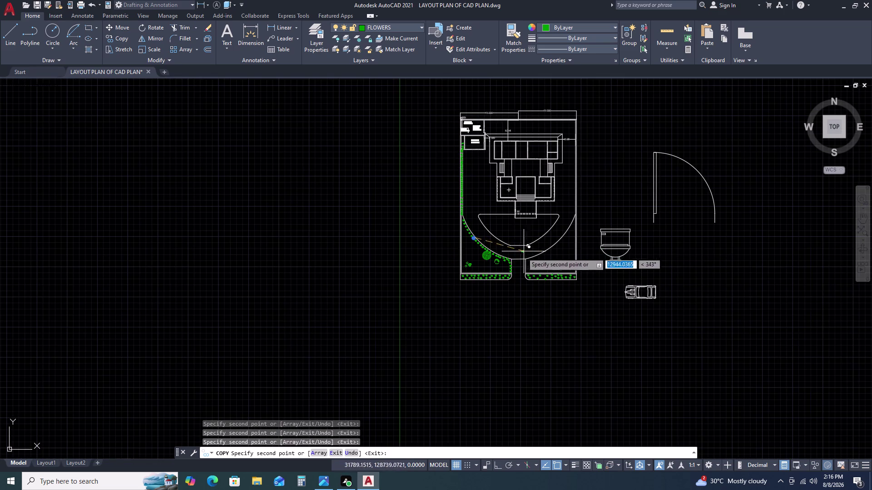
scroll(up, 3)
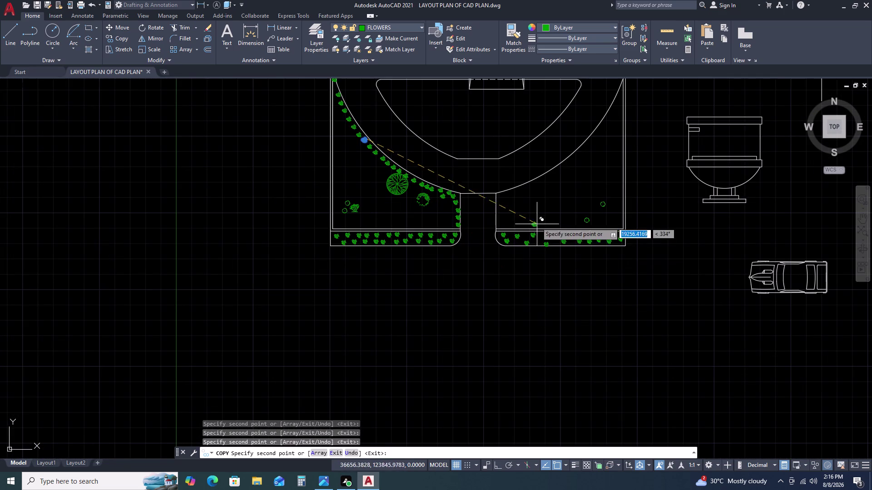
scroll(up, 3)
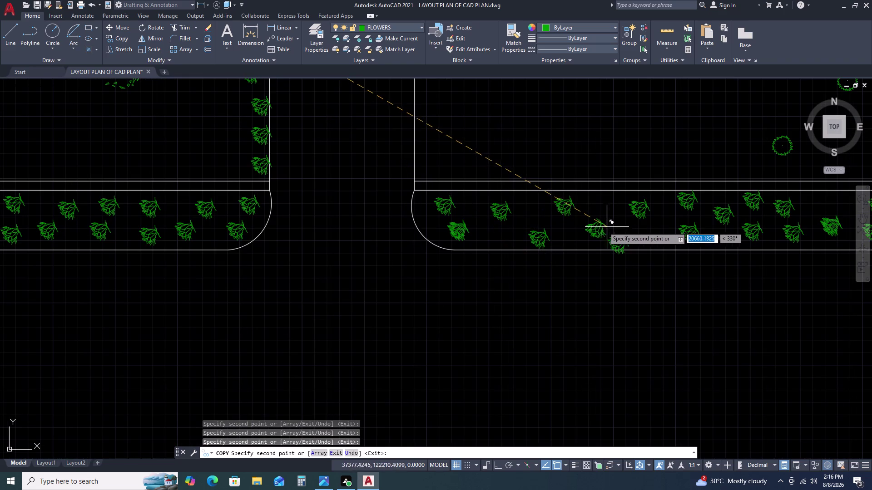
Fill the front right bed with six more shrubs and end the copy.
click(591, 233)
click(604, 209)
click(665, 238)
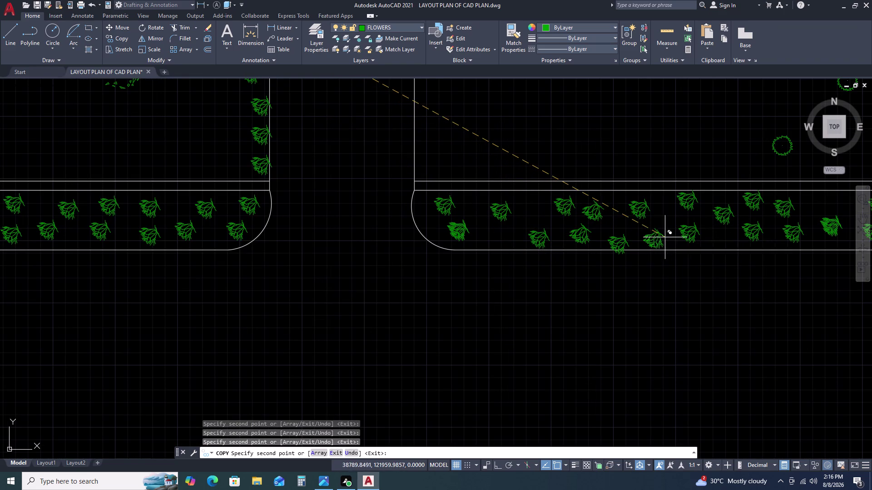
click(544, 208)
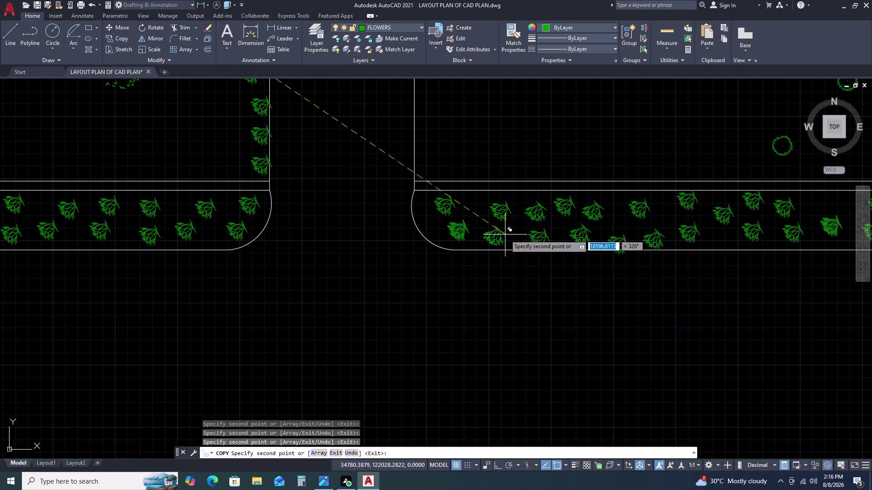
click(505, 235)
click(485, 206)
key(Escape)
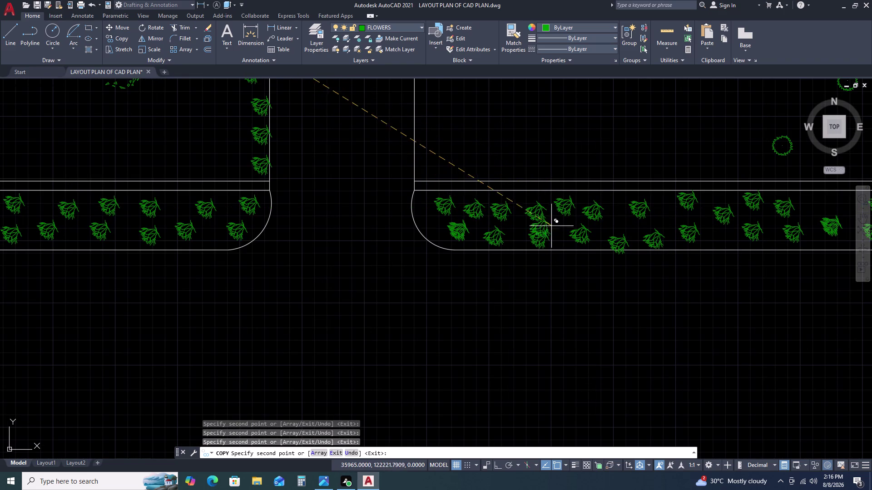
scroll(down, 3)
Select the right-bed shrub, abandoning early rotate and copy attempts.
click(541, 226)
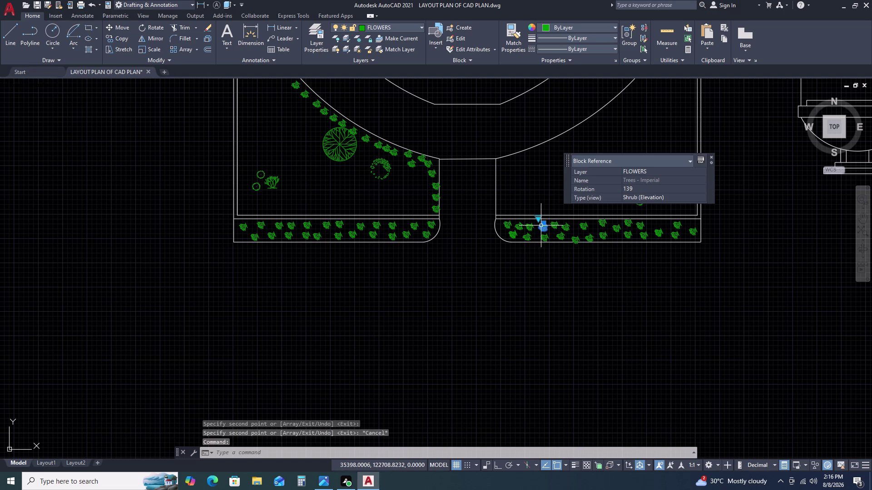
text(RO)
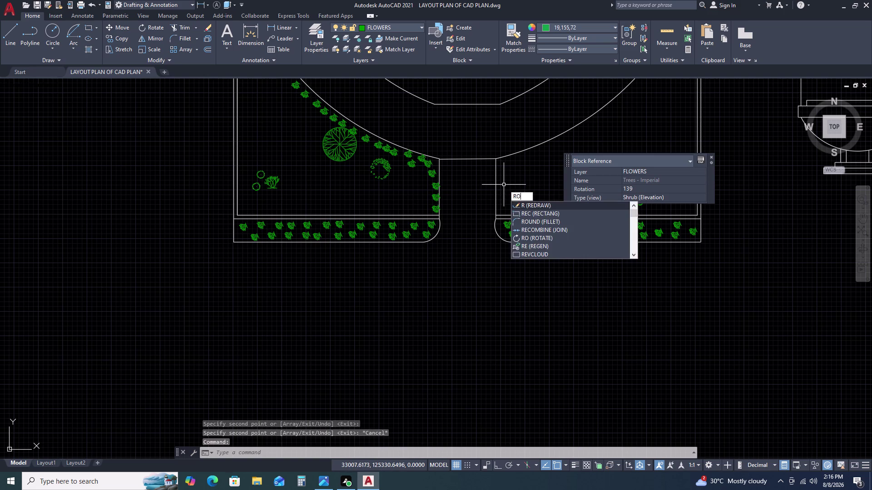
key(space)
key(Escape)
click(542, 229)
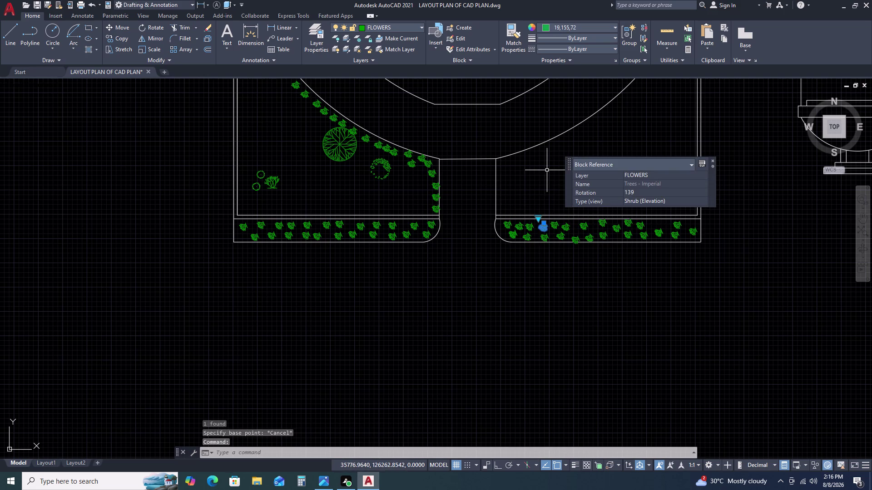
key(m)
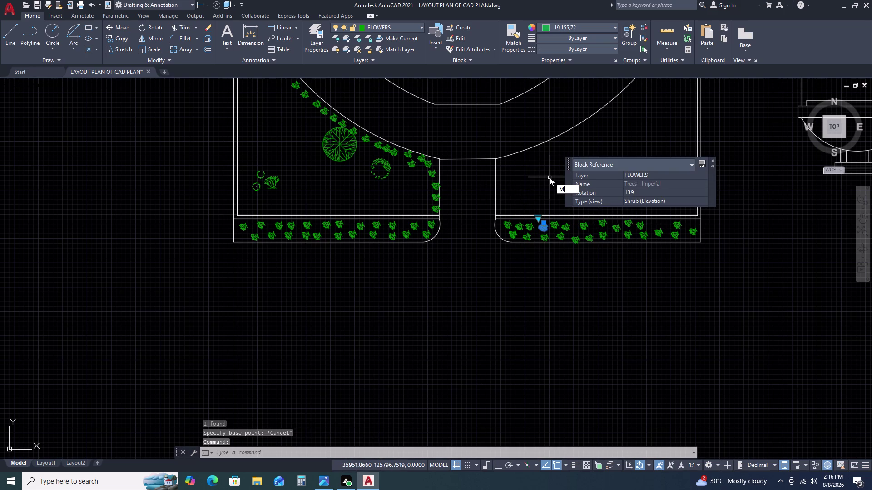
key(BackSpace)
text(C)
text(O)
key(space)
click(537, 222)
click(552, 174)
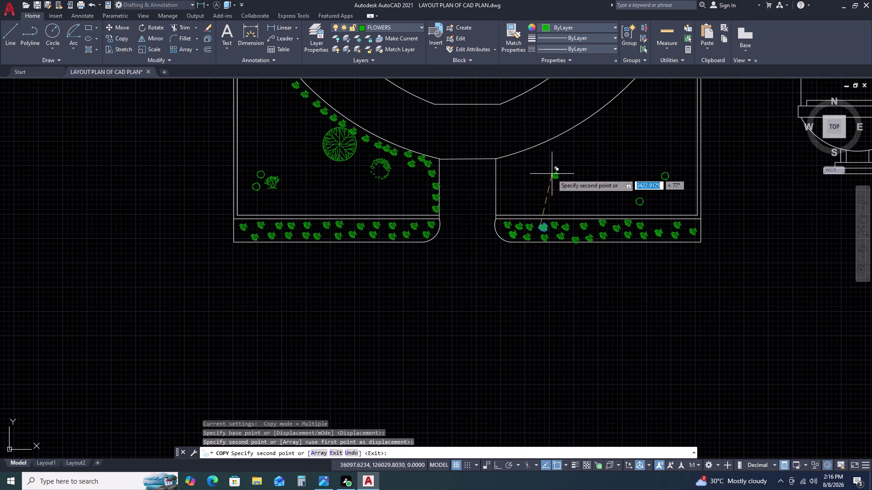
key(Escape)
Rotate the right-bed shrub to 226 degrees.
click(555, 178)
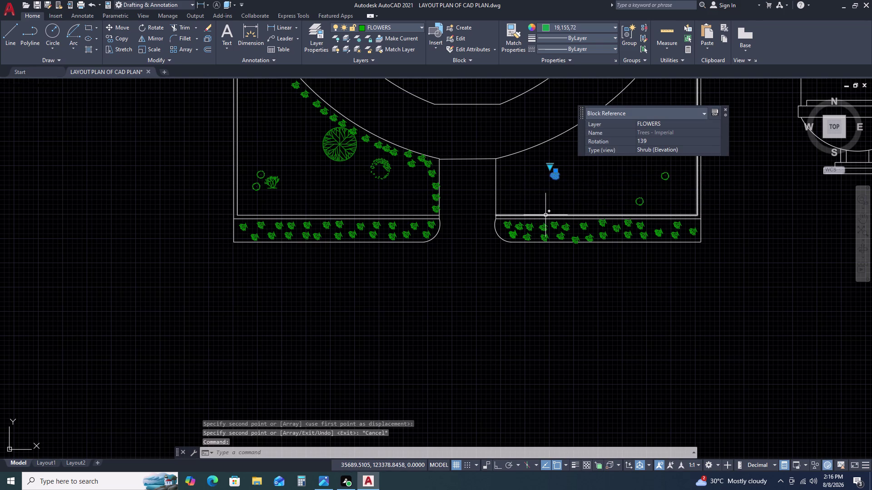
text(RO)
key(space)
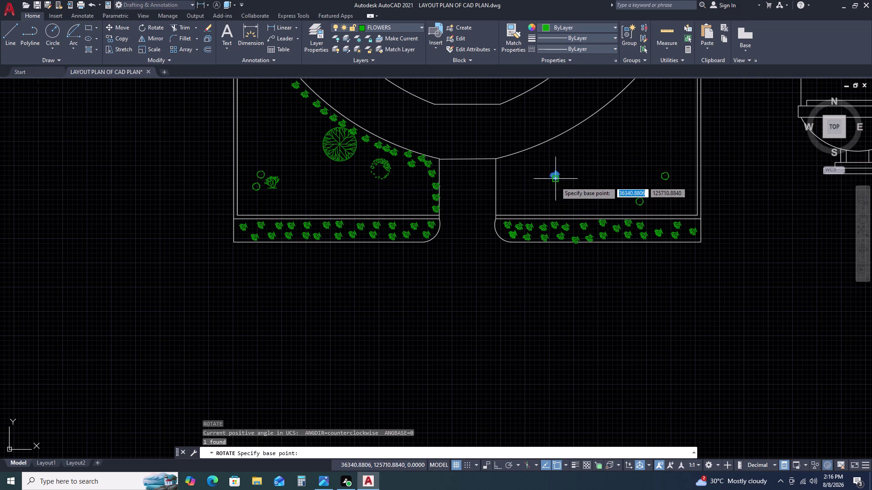
click(556, 182)
click(557, 152)
Move the rotated shrub to the corner where the bed meets the arc.
click(555, 173)
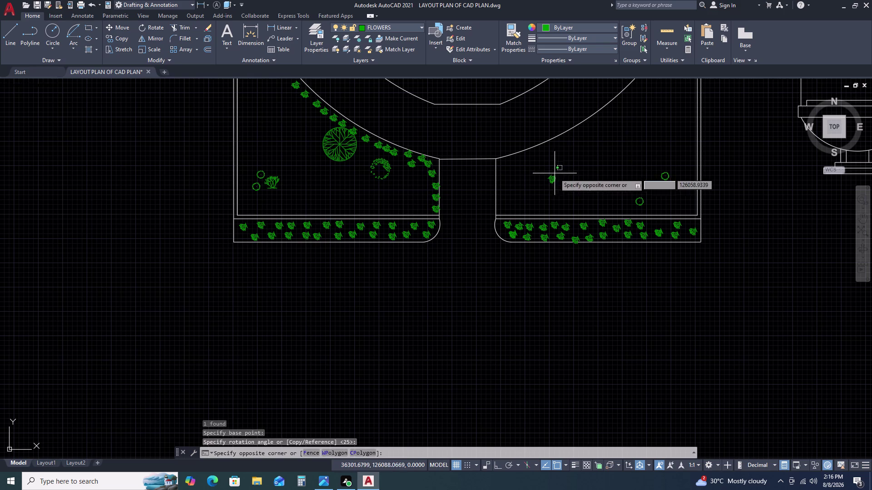
click(544, 180)
text(M)
key(space)
scroll(up, 3)
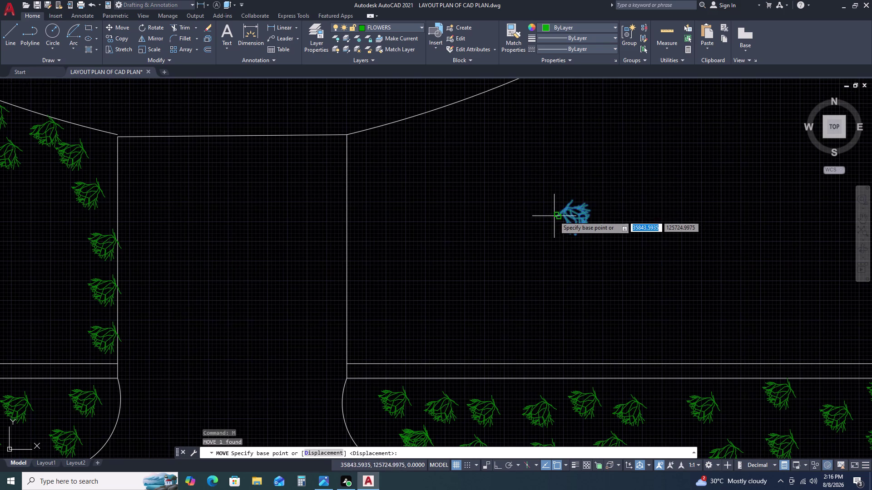
click(564, 206)
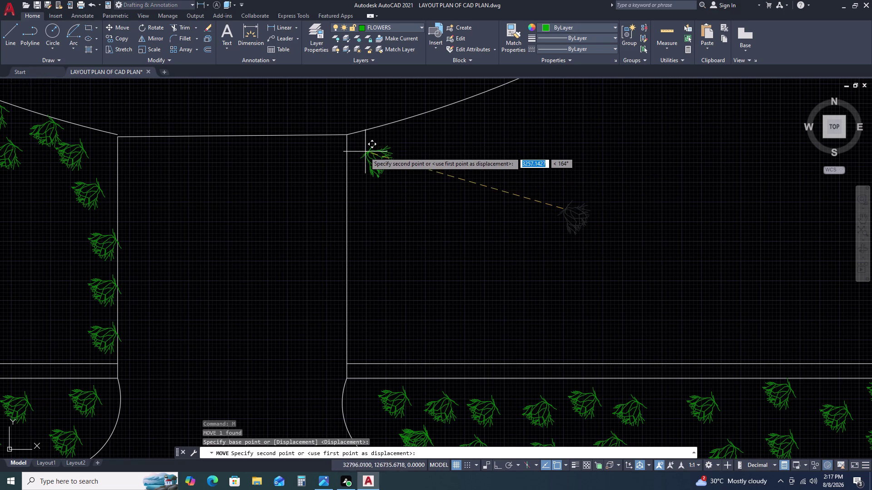
click(365, 138)
Select the moved shrub and begin copying it from its base point.
click(395, 141)
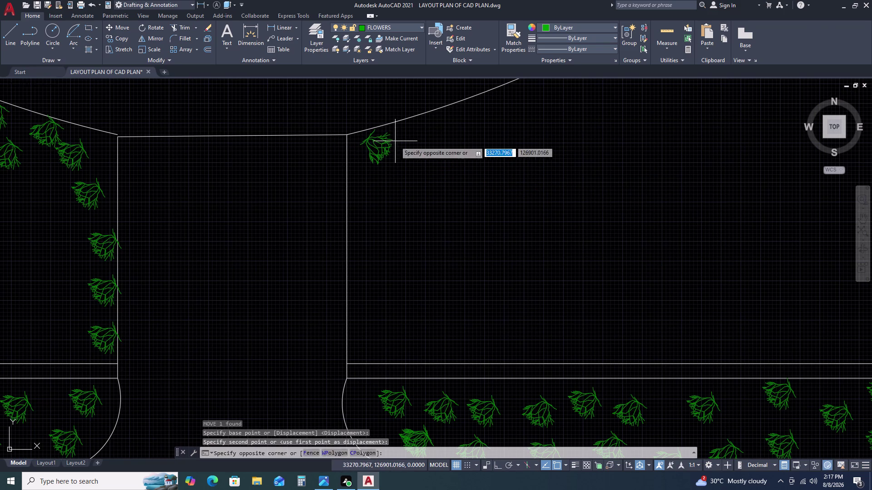
click(374, 157)
key(c)
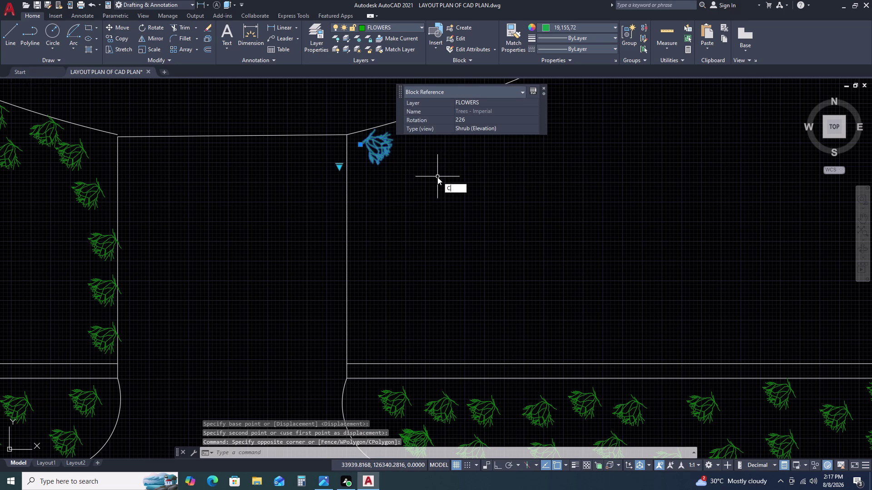
key(o)
key(space)
click(372, 144)
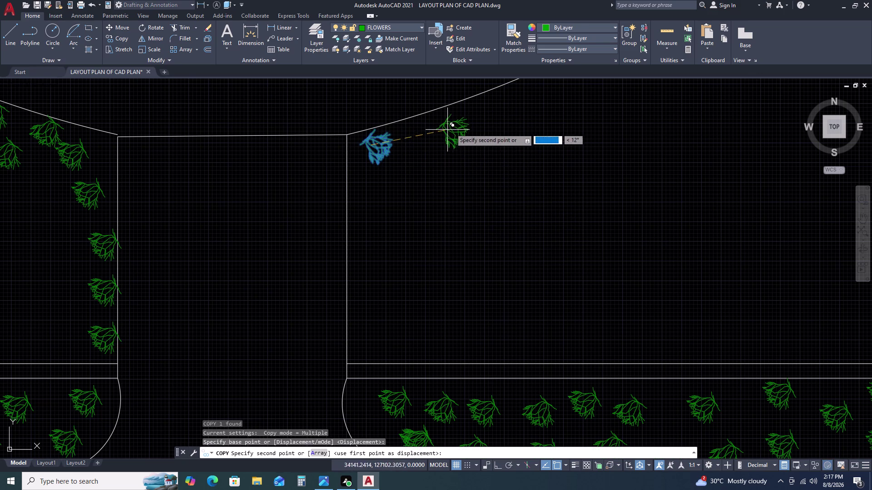
Place the first four shrub copies along the lower part of the right curved boundary.
click(443, 123)
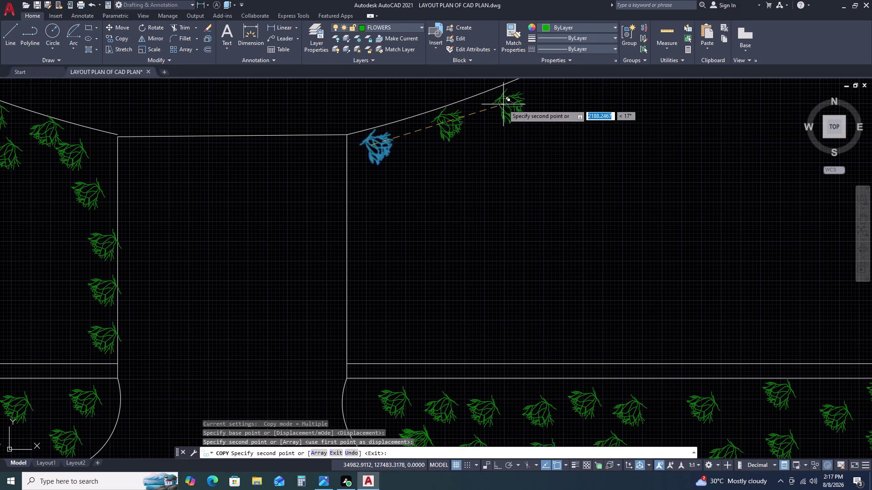
click(503, 105)
scroll(down, 3)
middle_drag(537, 154, 425, 219)
scroll(up, 3)
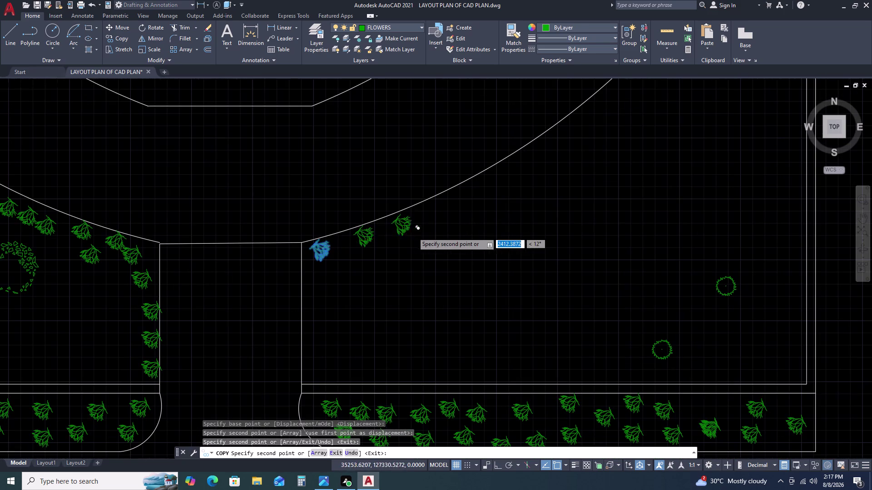
click(429, 210)
scroll(up, 3)
click(373, 223)
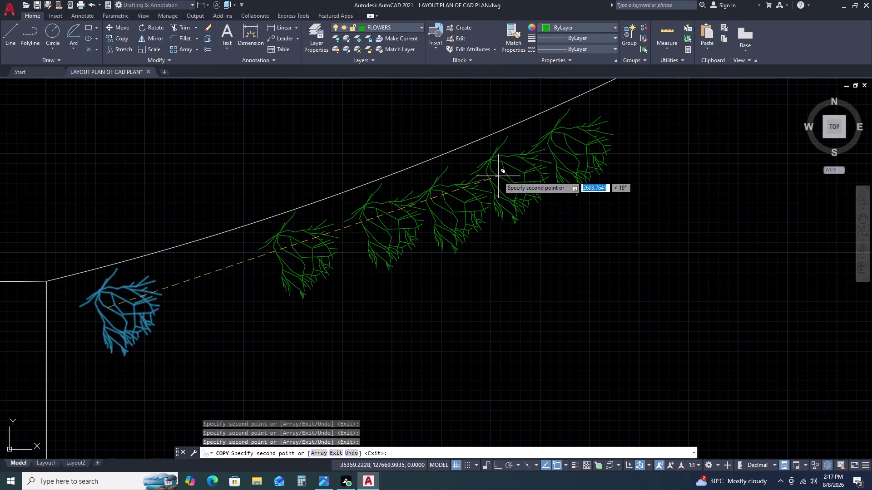
Continue the right-boundary shrub row with five more copies.
click(498, 176)
scroll(down, 3)
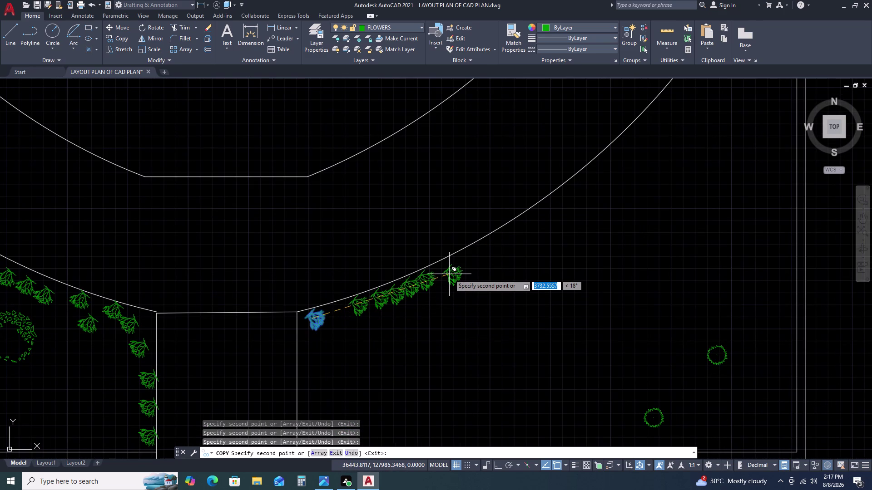
scroll(down, 3)
scroll(down, 3)
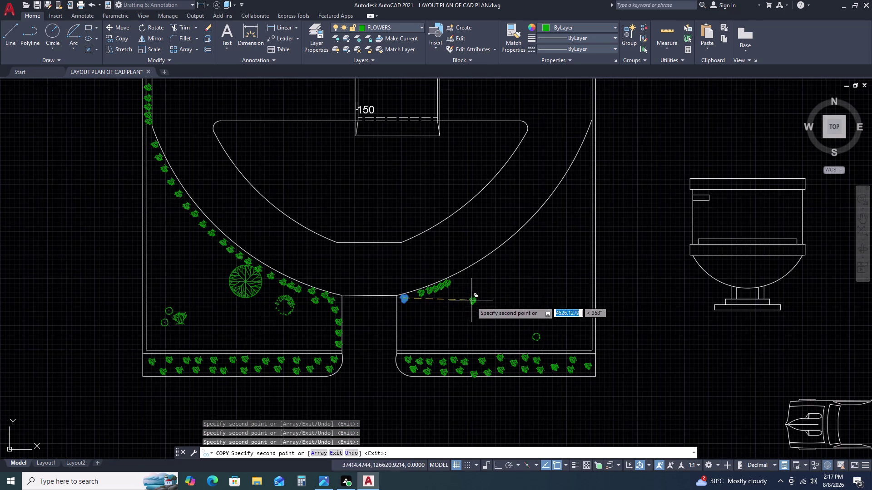
scroll(down, 3)
scroll(up, 3)
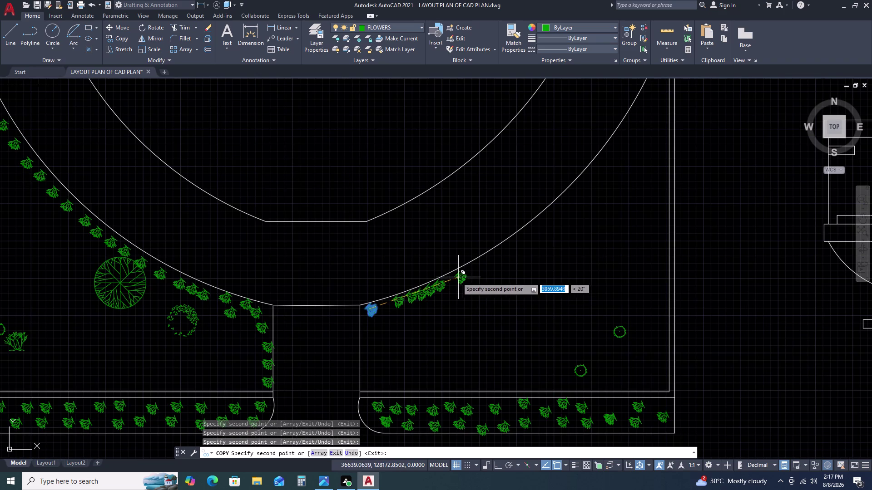
click(455, 277)
click(473, 269)
click(493, 258)
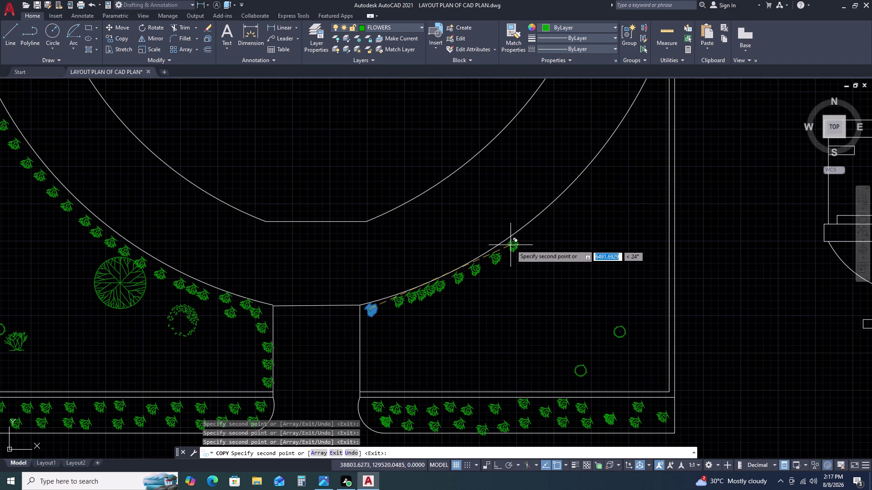
double_click(512, 244)
Add five shrub copies further along the right arc.
scroll(down, 3)
middle_drag(520, 241, 365, 289)
scroll(up, 3)
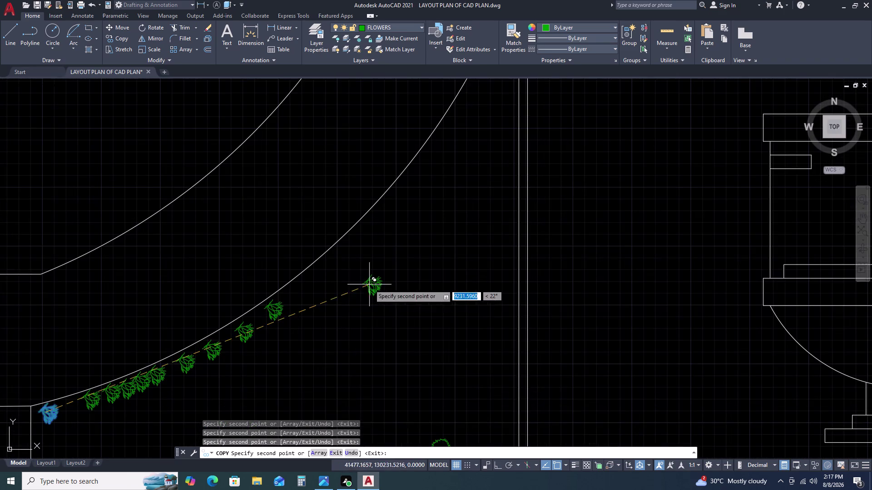
scroll(up, 3)
click(229, 306)
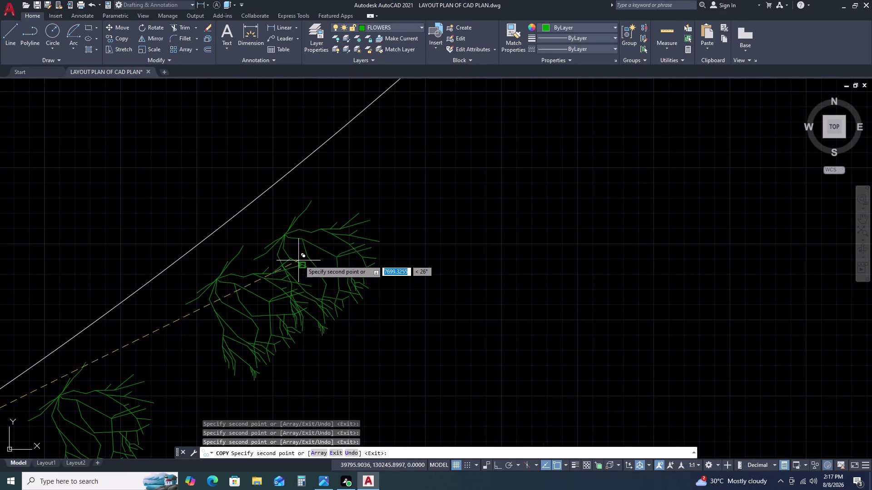
double_click(307, 234)
click(376, 169)
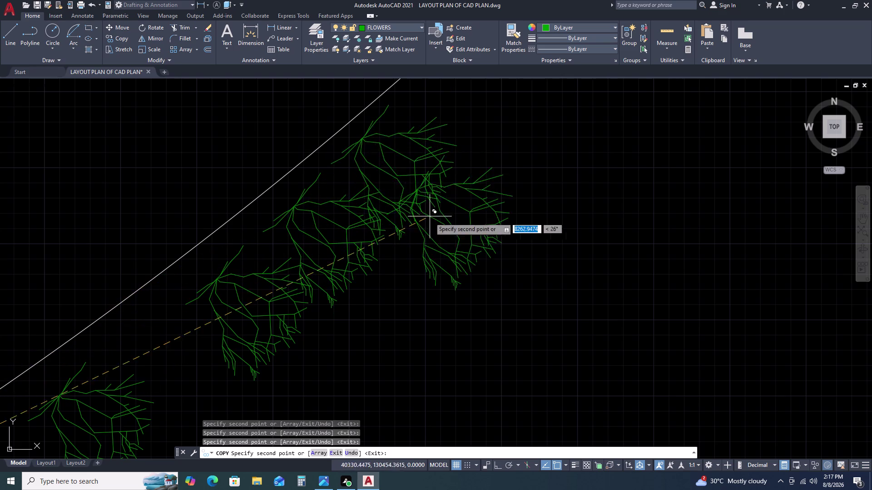
scroll(down, 3)
double_click(442, 222)
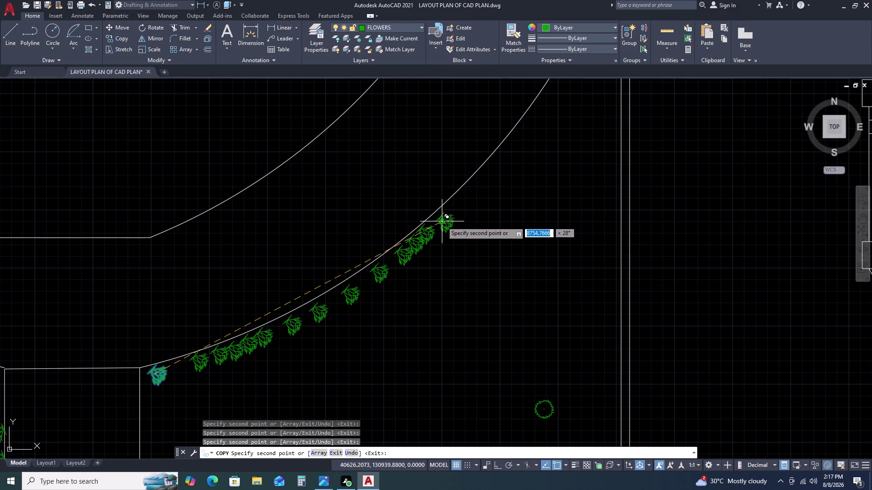
click(458, 206)
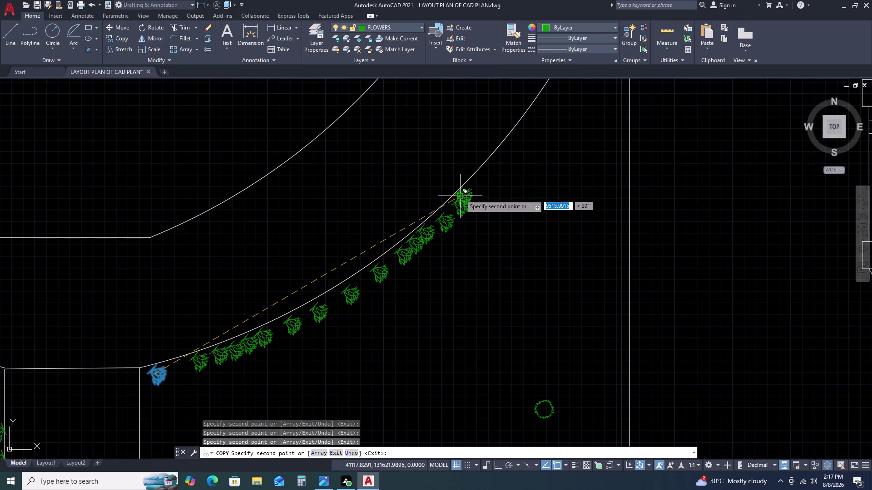
Place four more shrubs higher up the right curved boundary.
middle_drag(459, 196, 354, 261)
middle_click(341, 268)
click(381, 242)
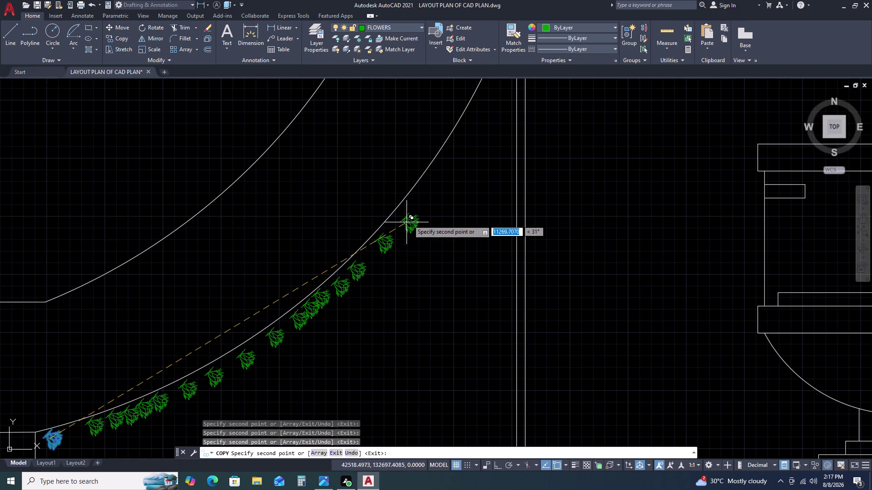
click(410, 211)
click(423, 195)
double_click(432, 182)
Finish the shrub row with five copies reaching up to the house.
middle_drag(448, 167, 442, 172)
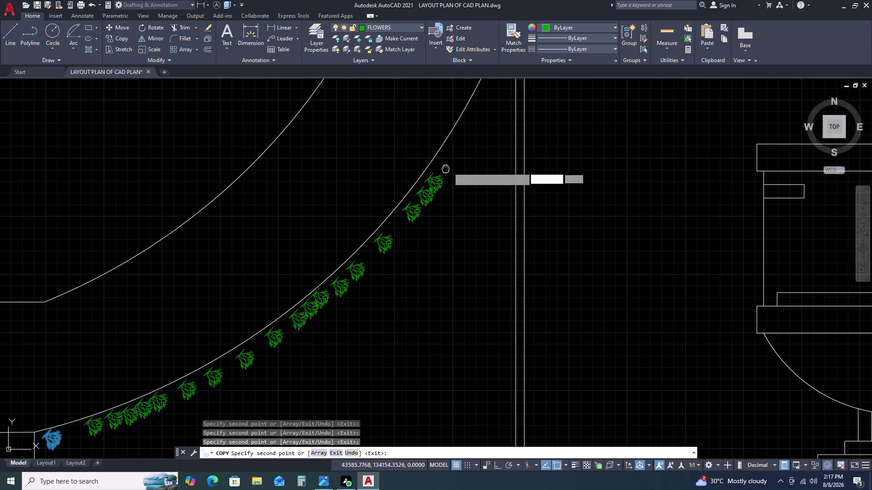
middle_drag(442, 172, 383, 300)
middle_click(384, 300)
click(388, 292)
click(398, 266)
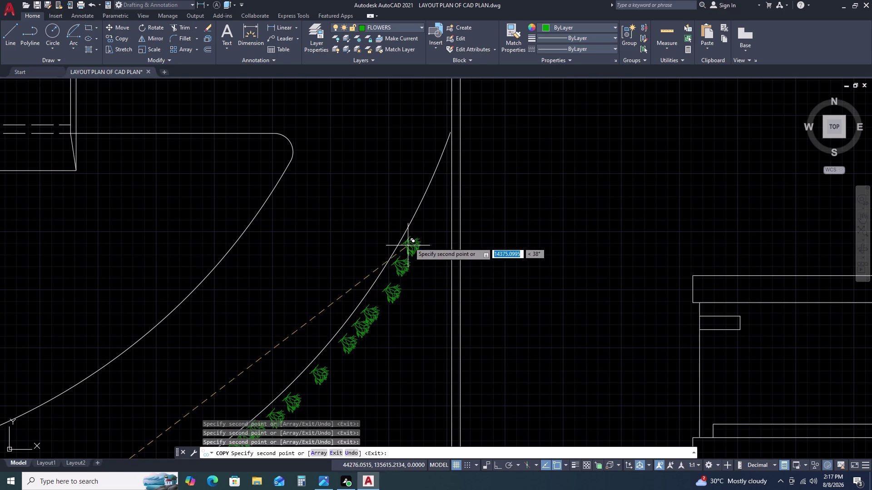
click(409, 242)
click(423, 215)
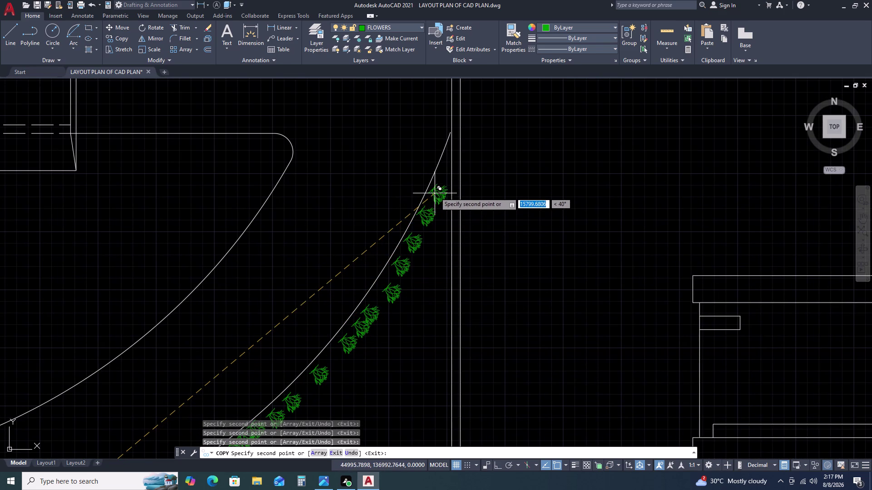
click(435, 192)
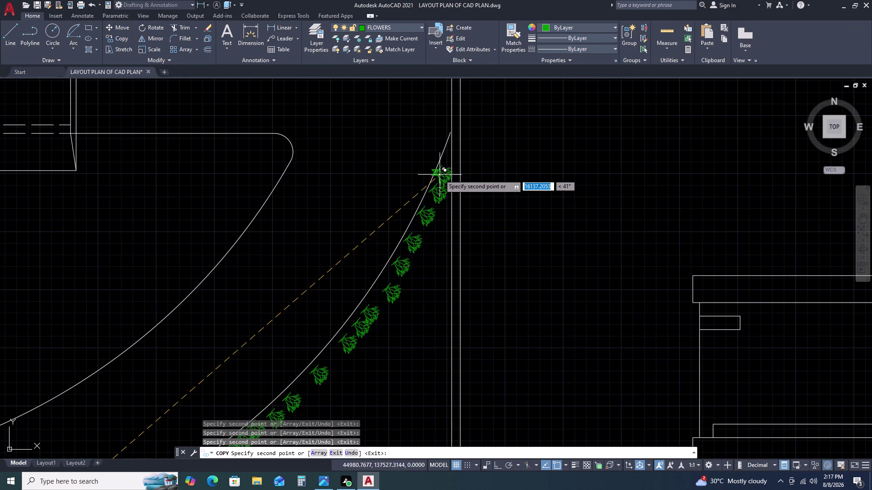
Drop one extra shrub copy inside the curved lawn and end copying.
scroll(down, 3)
scroll(down, 3)
middle_drag(365, 376, 406, 293)
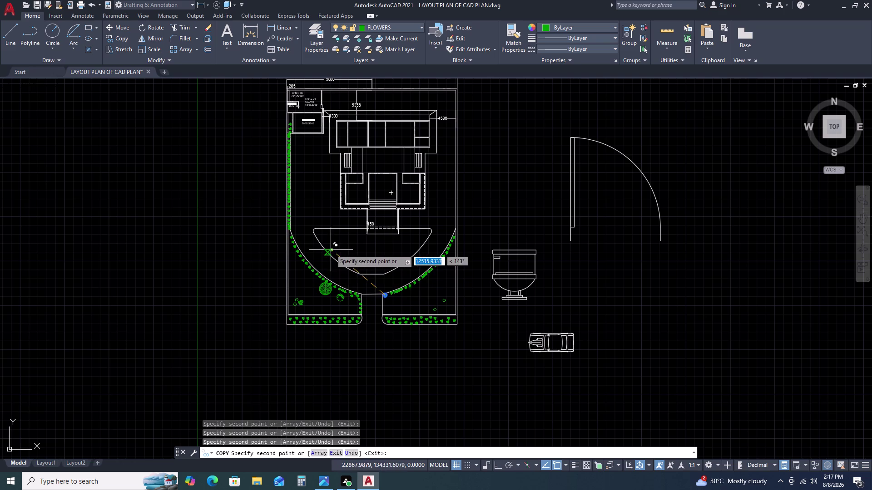
double_click(352, 251)
key(Escape)
Rotate the stray shrub sitting inside the curved lawn.
scroll(up, 3)
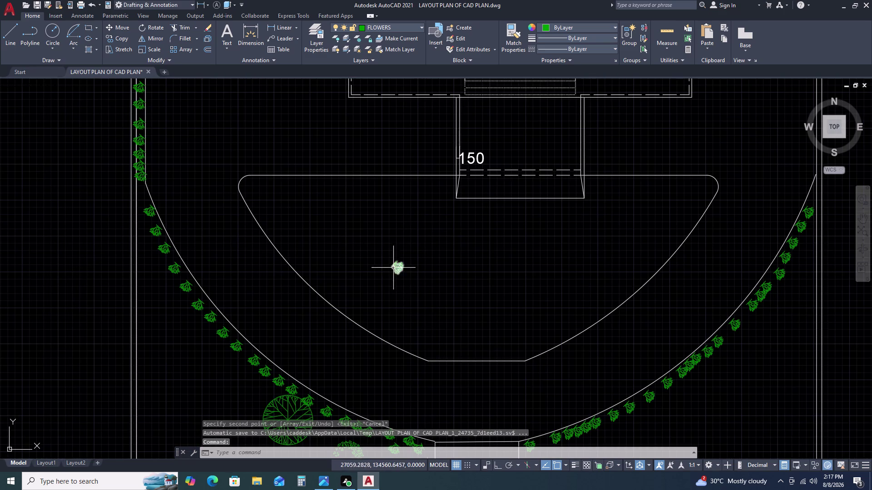
click(396, 270)
text(R)
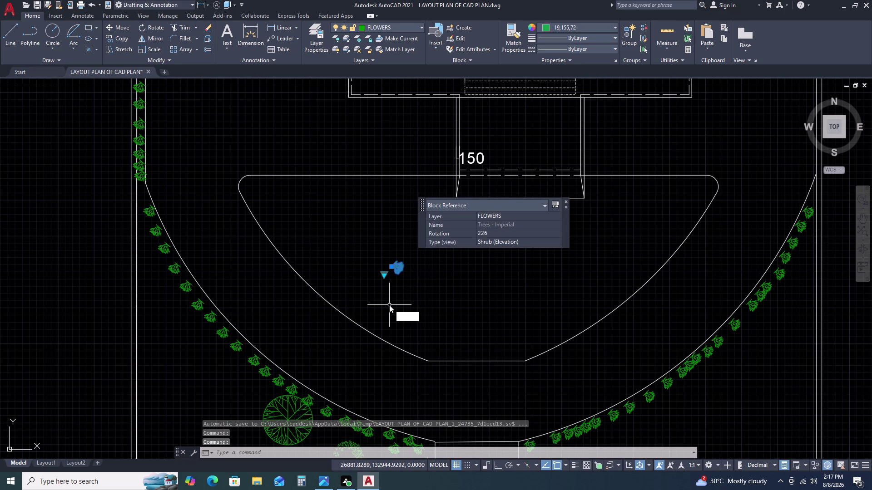
text(O)
key(space)
click(408, 285)
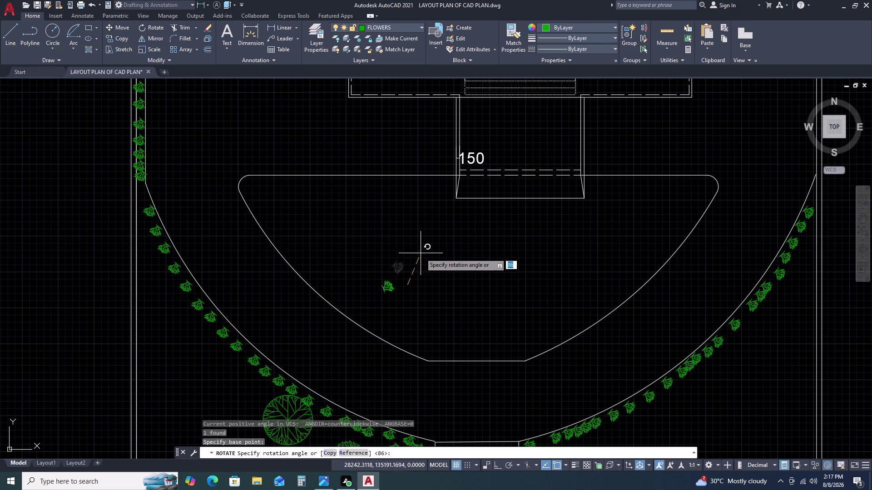
click(419, 251)
Move the rotated shrub onto the central bed's curved edge.
click(391, 290)
text(M)
key(space)
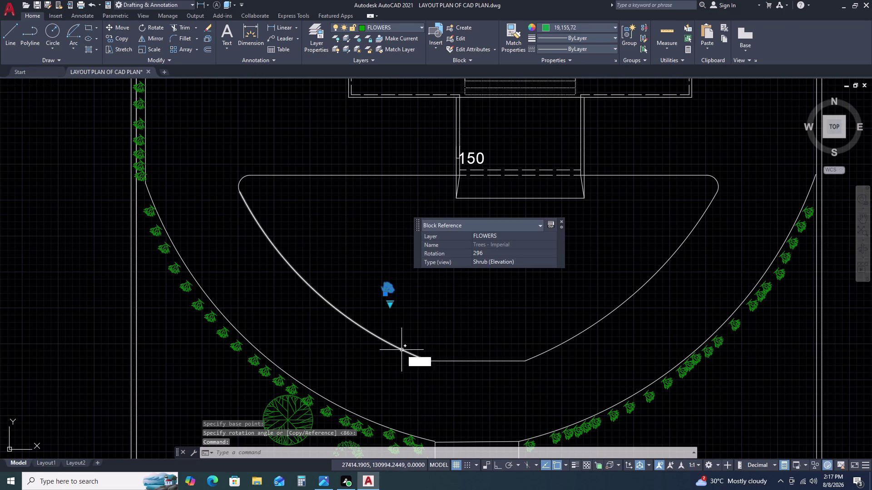
click(379, 307)
scroll(up, 3)
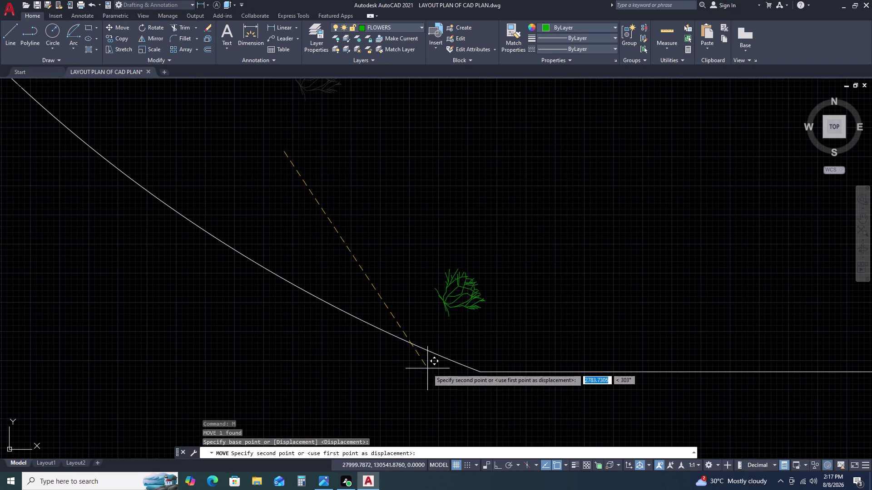
click(442, 411)
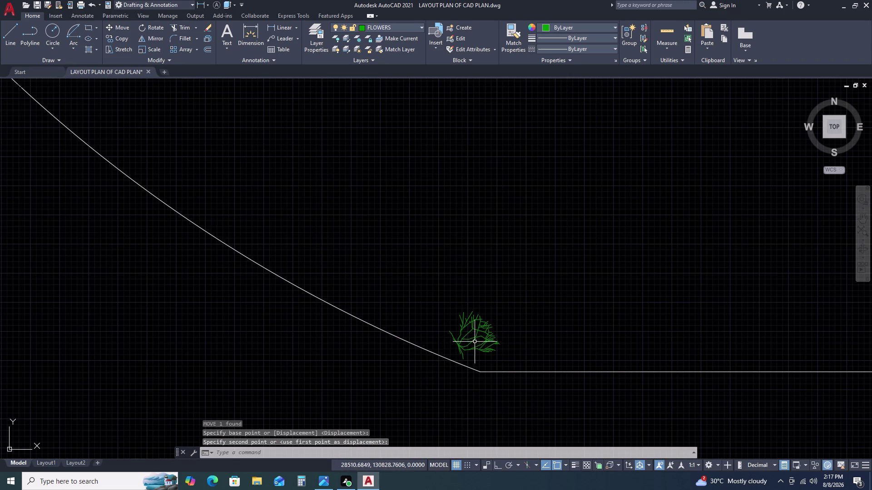
scroll(down, 3)
scroll(up, 3)
Re-rotate the shrub to refine its angle to 330 degrees.
click(476, 344)
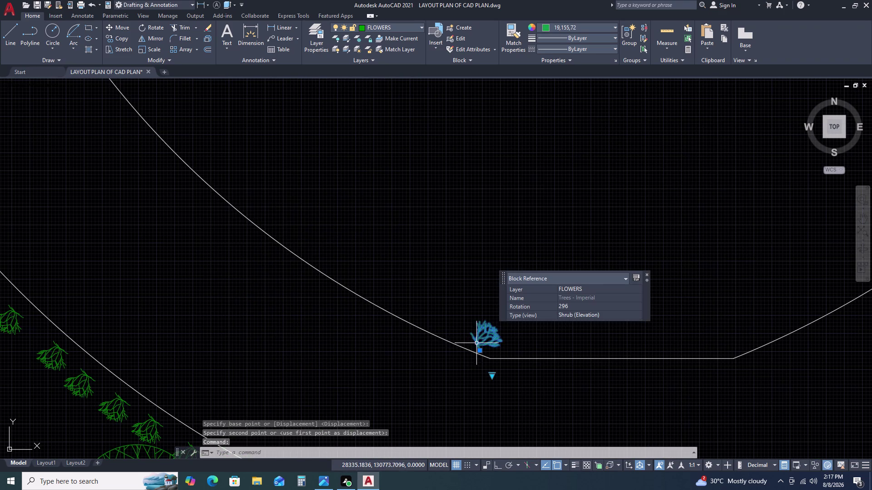
scroll(up, 3)
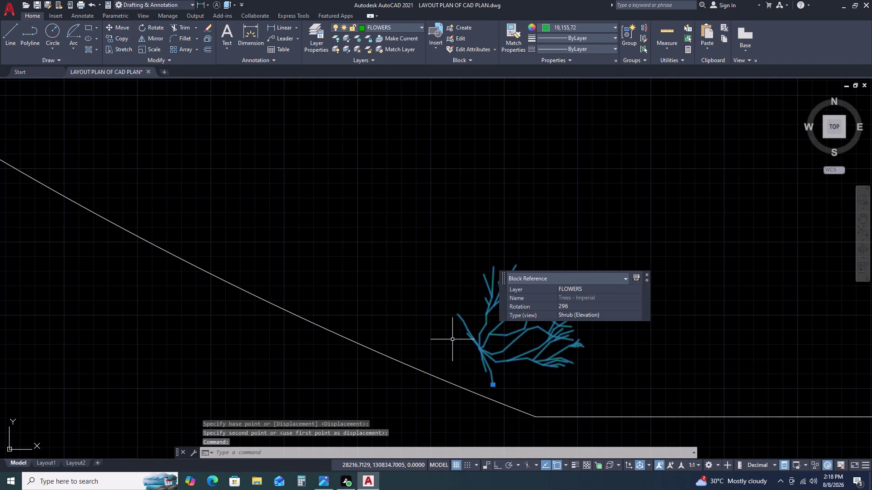
text(RO)
key(space)
click(452, 340)
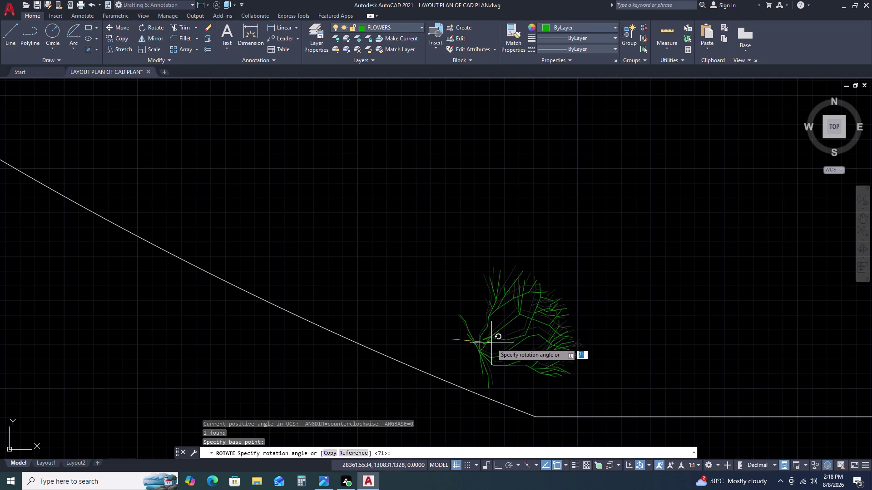
click(470, 327)
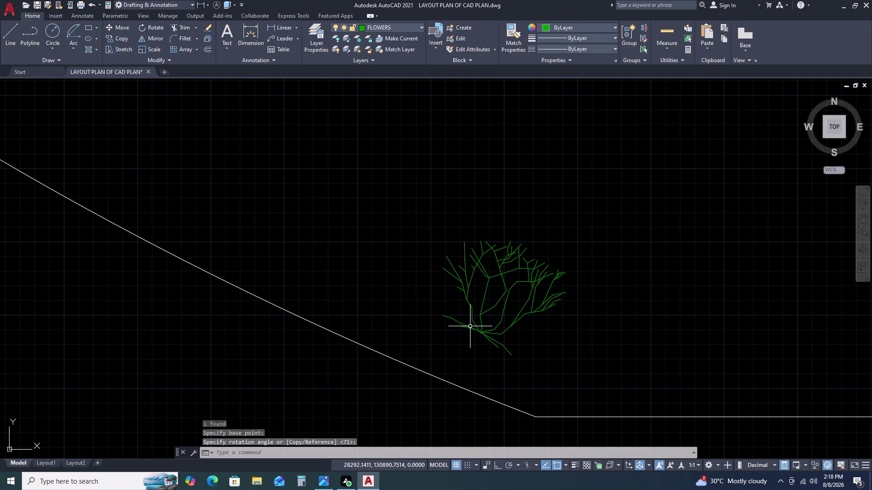
Move the shrub so it sits snugly against the bed edge.
click(470, 327)
text(M)
key(space)
click(459, 364)
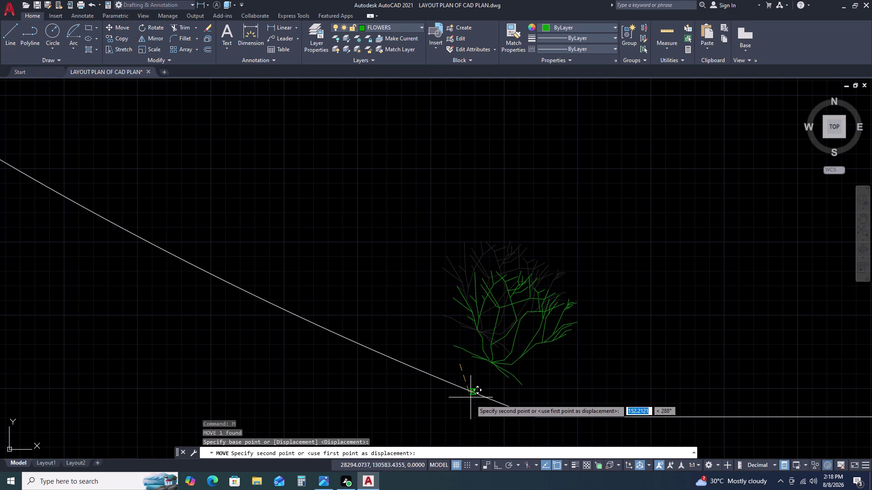
click(471, 406)
Select the repositioned shrub, pan along the bed edge, and start COPY.
click(480, 367)
scroll(down, 3)
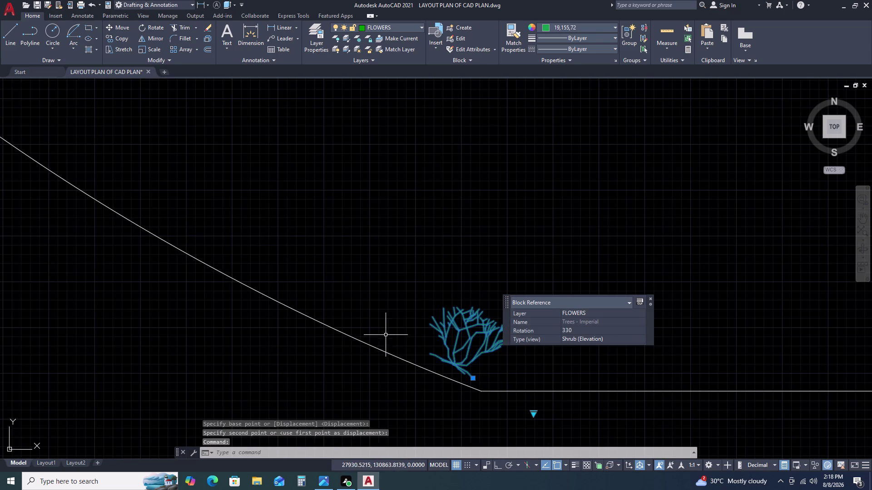
scroll(down, 3)
middle_drag(393, 350, 355, 326)
middle_drag(327, 312, 305, 303)
key(c)
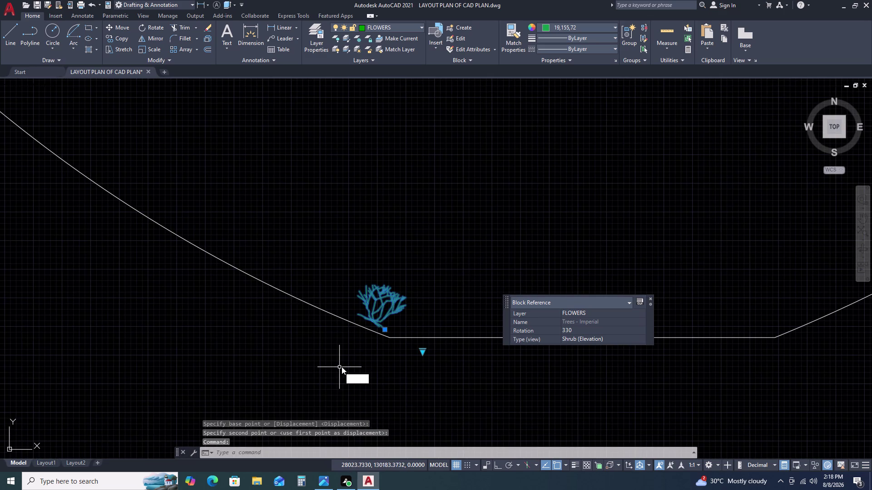
text(O)
key(space)
Copy the shrub to four points up the central bed's left edge.
click(384, 310)
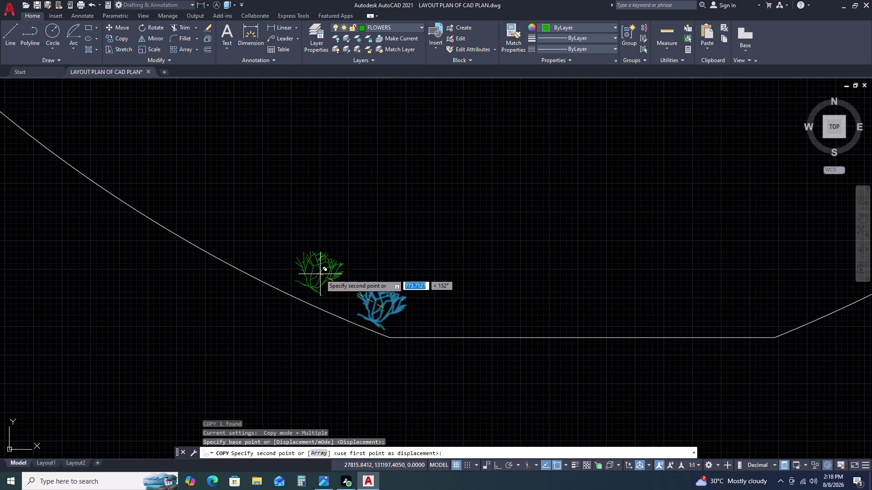
click(321, 278)
click(269, 245)
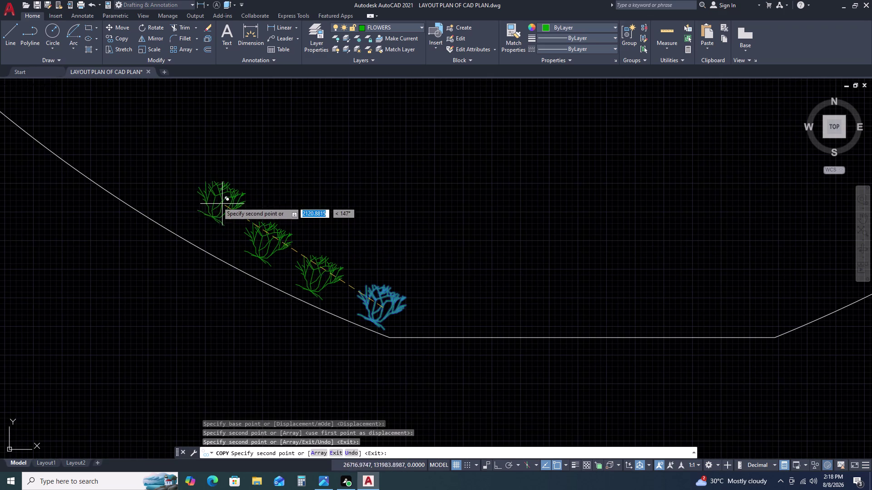
click(201, 204)
click(137, 166)
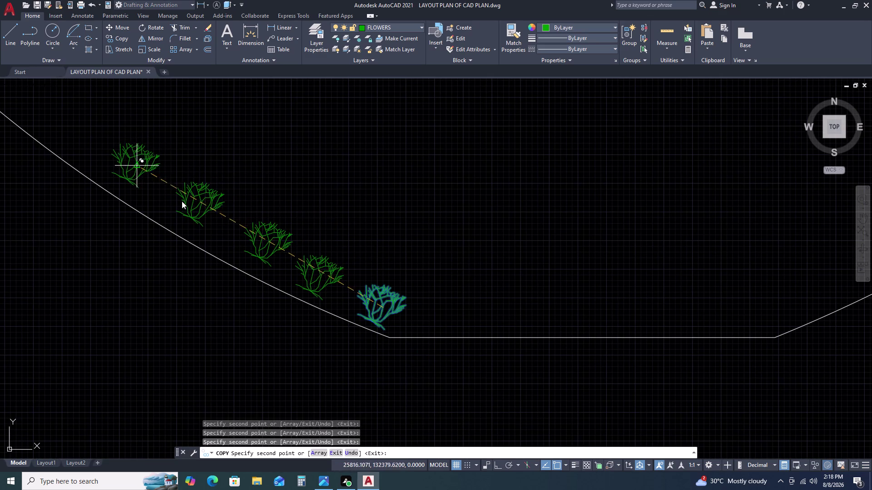
scroll(down, 3)
scroll(up, 3)
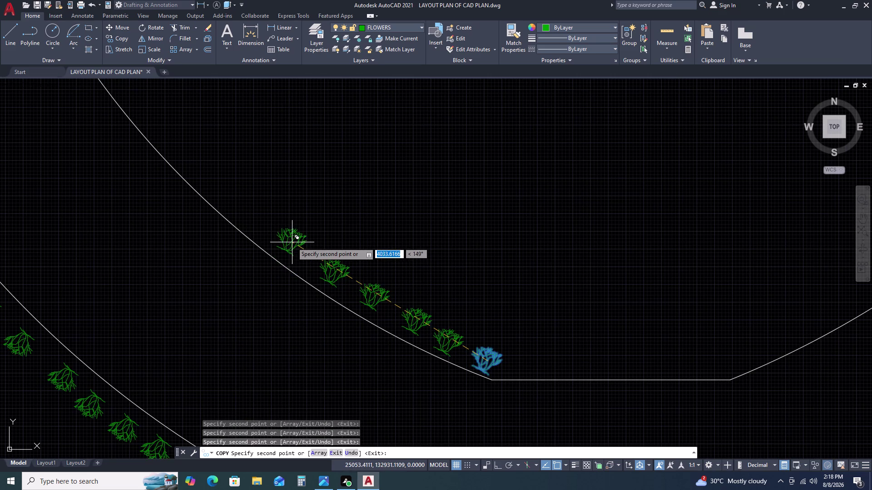
Add five more shrub copies along the left arc.
click(292, 243)
click(242, 206)
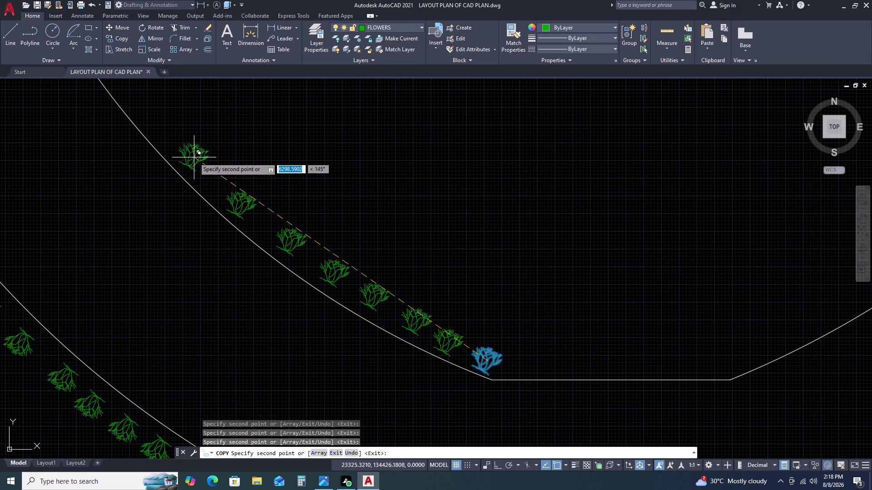
click(194, 158)
scroll(down, 3)
scroll(down, 3)
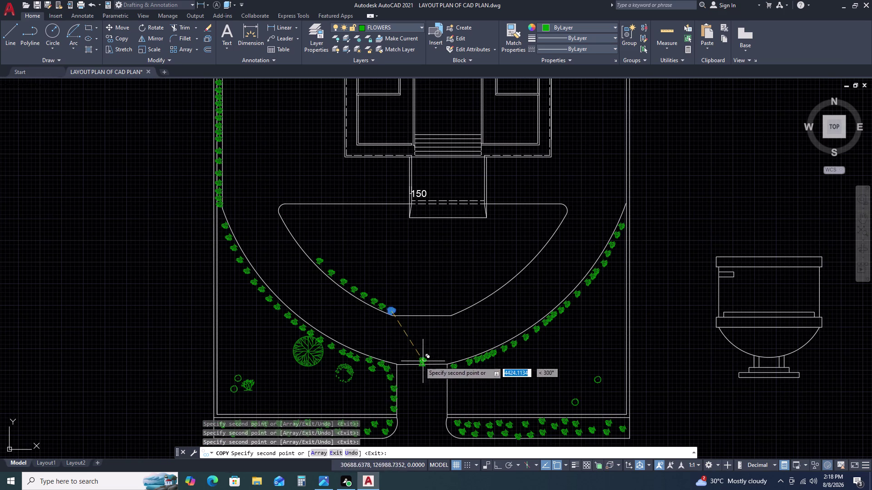
scroll(up, 3)
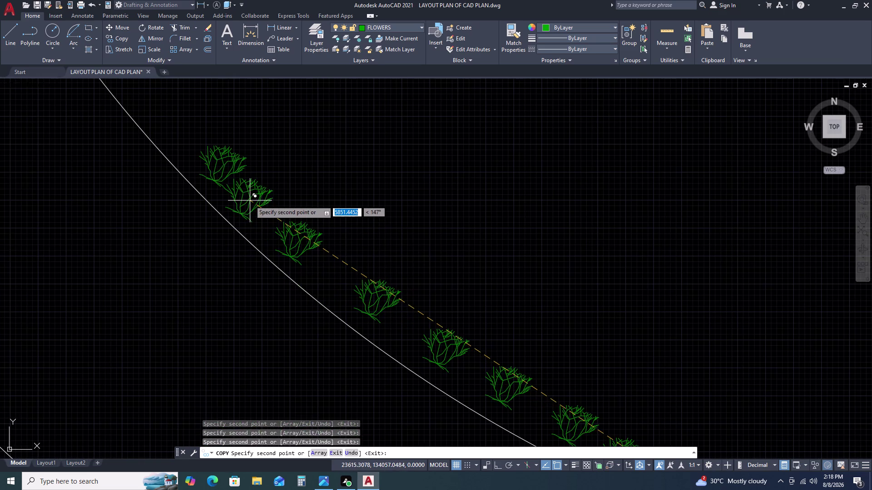
click(250, 200)
click(338, 278)
scroll(down, 3)
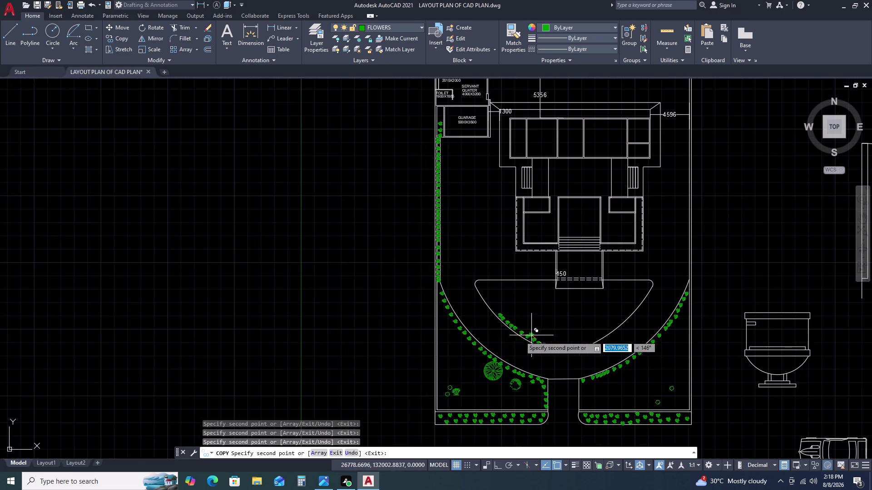
scroll(up, 3)
Place eight shrub copies up to the bed's top corner and end copying.
click(482, 266)
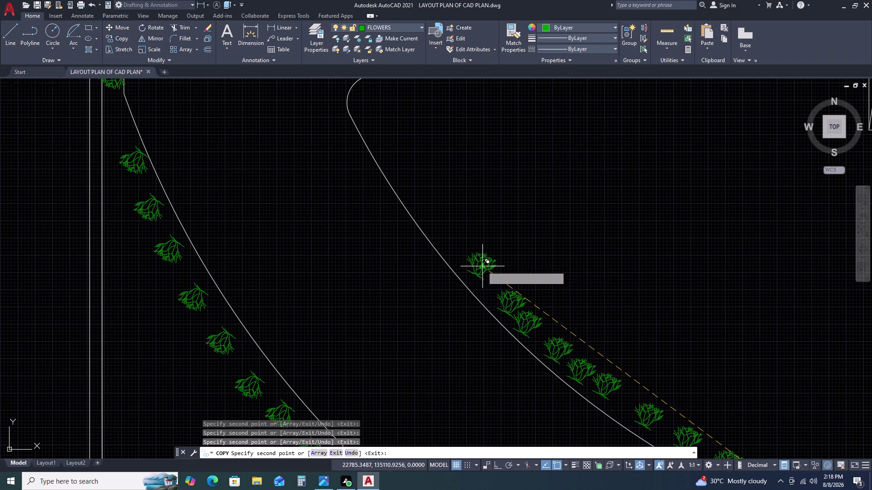
click(459, 243)
click(436, 211)
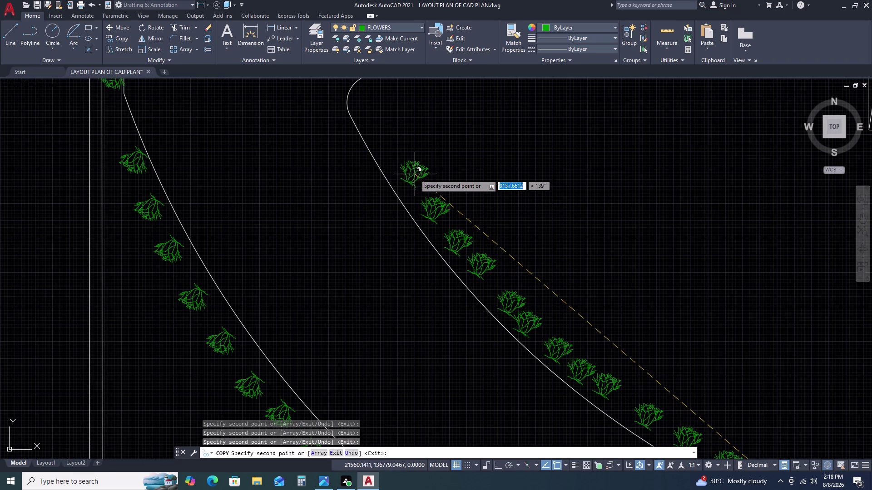
click(414, 171)
click(397, 134)
click(369, 99)
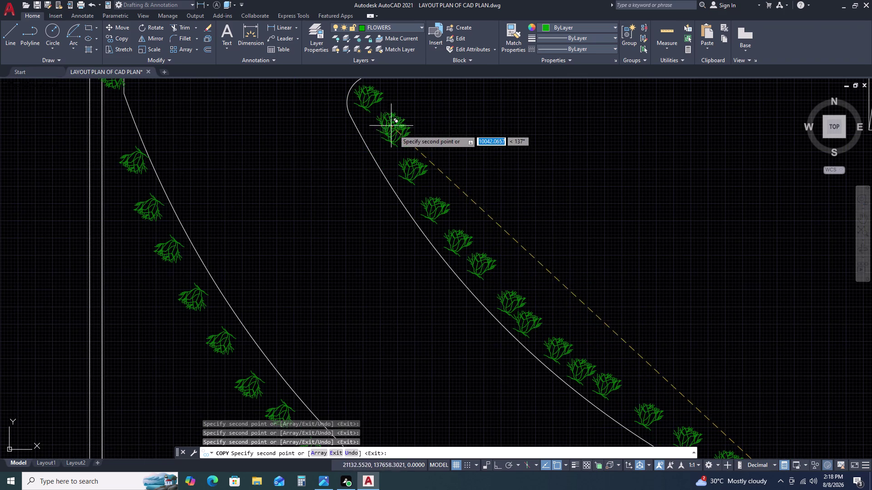
click(405, 151)
click(381, 111)
key(Escape)
scroll(down, 3)
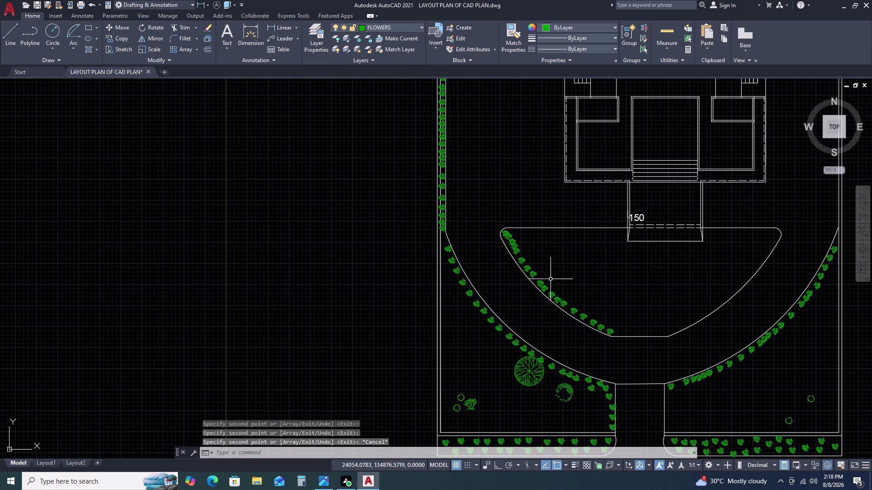
Copy the top shrub of the row to a new spot to its right.
scroll(up, 3)
click(481, 222)
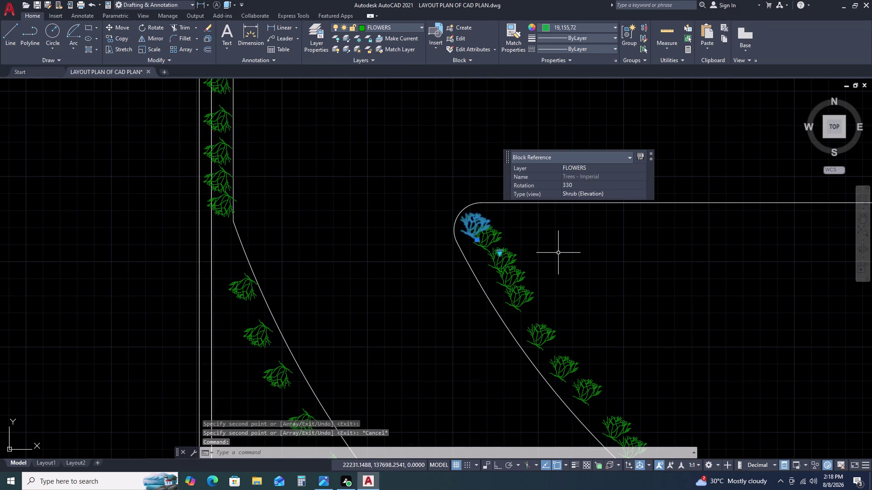
text(CO)
key(space)
double_click(545, 240)
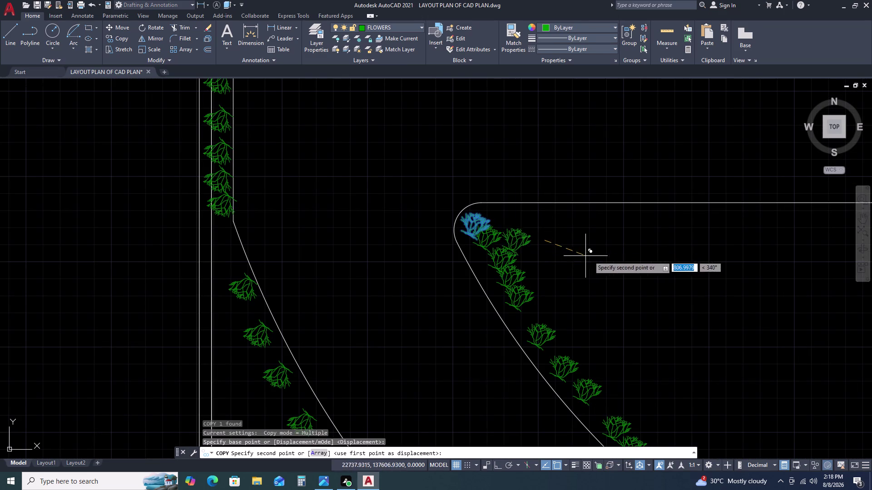
double_click(638, 267)
key(Escape)
Open the shrub block's definition, look it over, and close it.
double_click(578, 256)
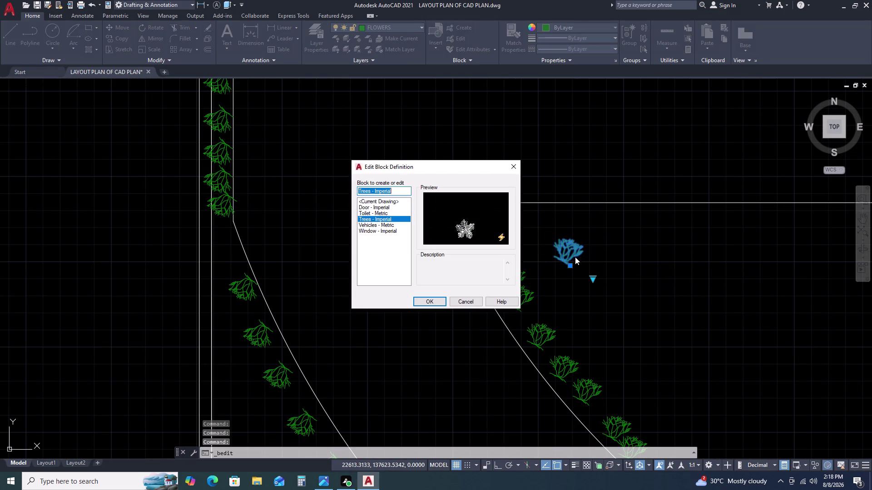
middle_drag(572, 258, 435, 260)
middle_drag(632, 388, 555, 348)
middle_drag(545, 345, 523, 338)
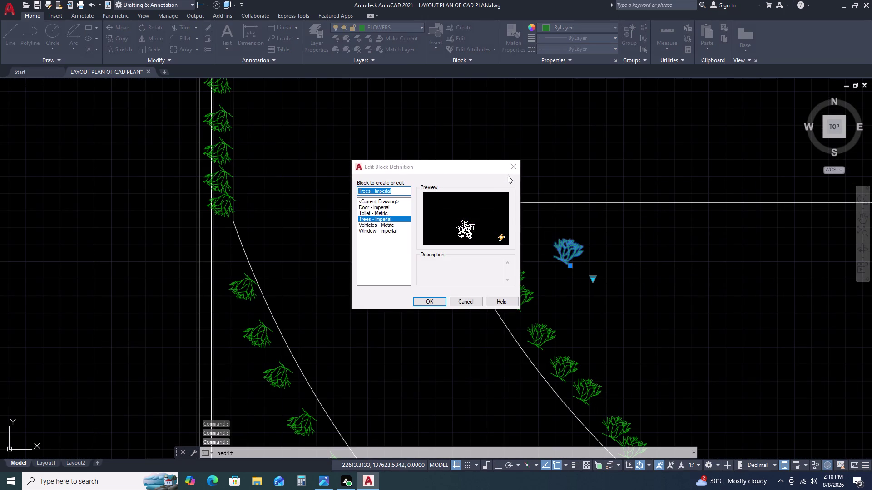
click(510, 174)
double_click(513, 165)
scroll(down, 3)
Rotate the stray shrub near the bed corner to 172 degrees.
middle_drag(572, 321, 436, 282)
click(438, 265)
key(r)
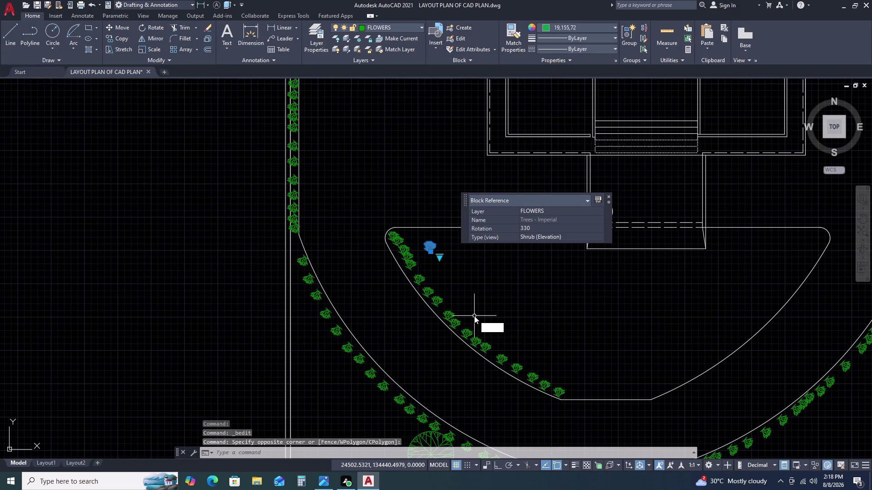
text(O)
key(space)
double_click(476, 273)
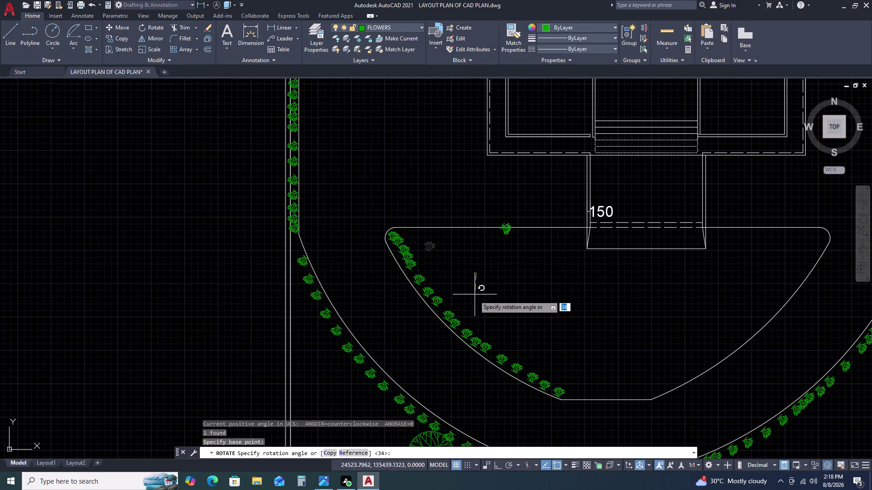
scroll(up, 3)
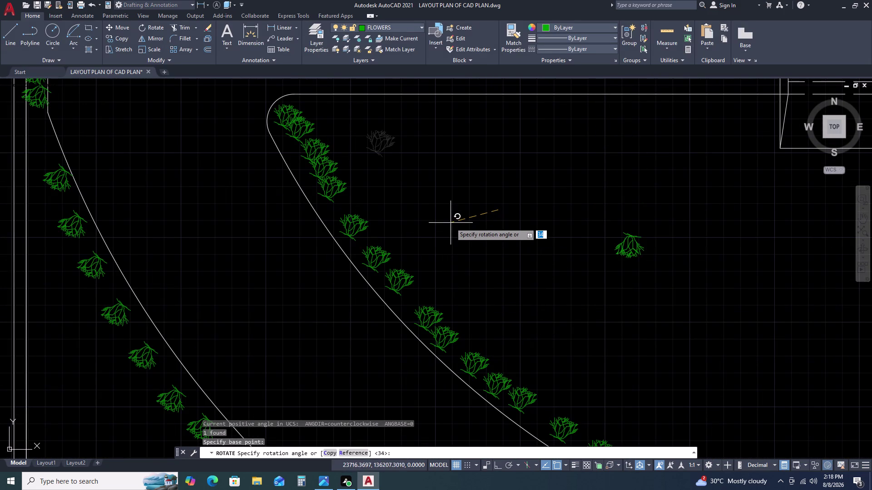
click(449, 230)
Move the rotated shrub onto the central bed's top edge.
click(651, 233)
double_click(630, 213)
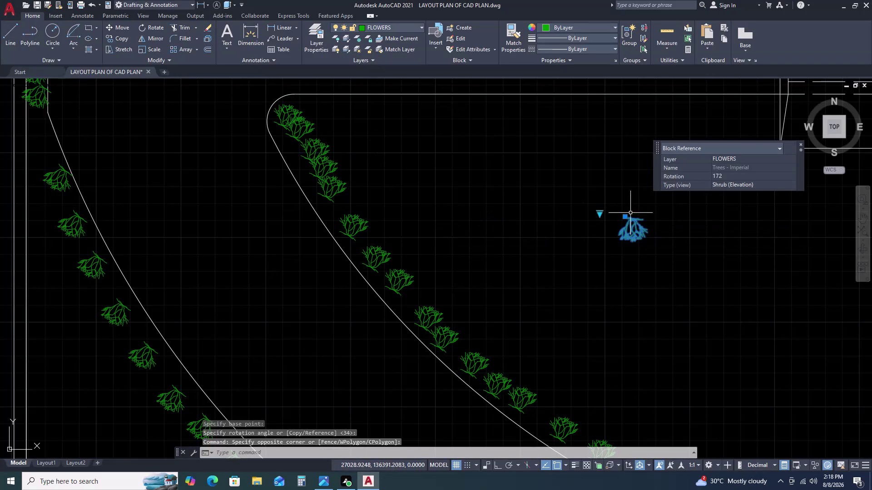
text(M)
key(space)
click(626, 227)
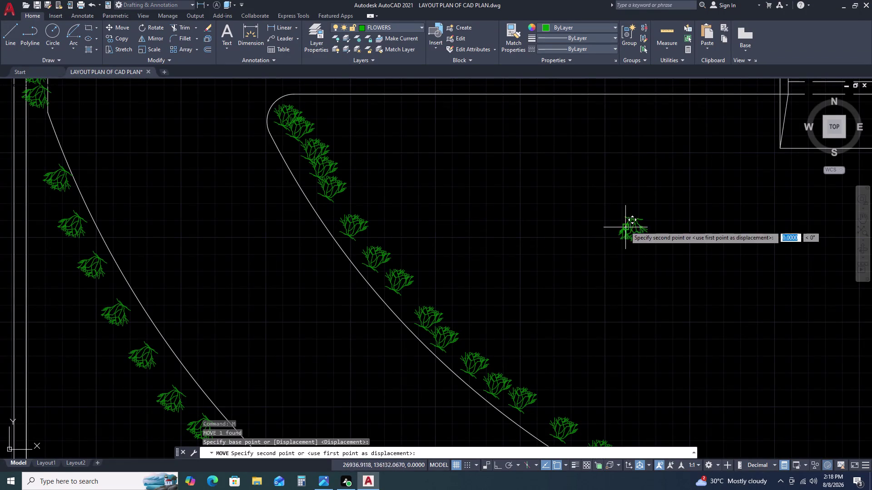
scroll(up, 3)
scroll(down, 3)
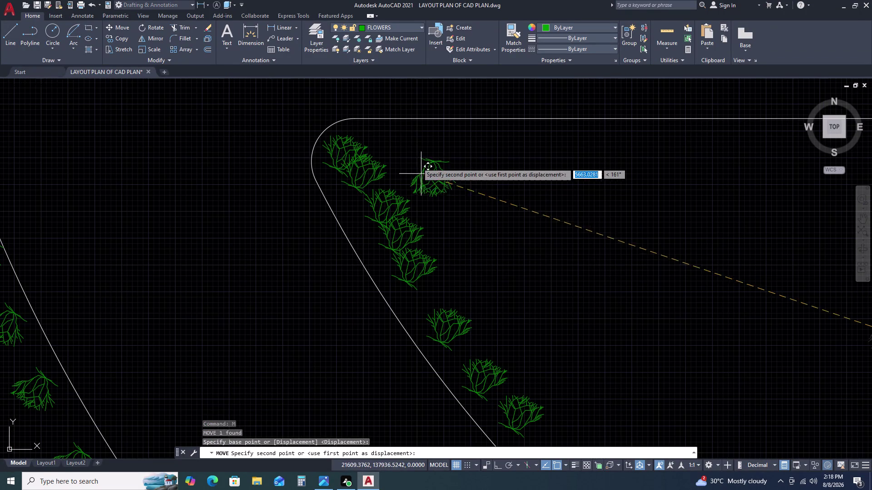
click(395, 139)
Begin copying the relocated shrub with CO.
click(412, 132)
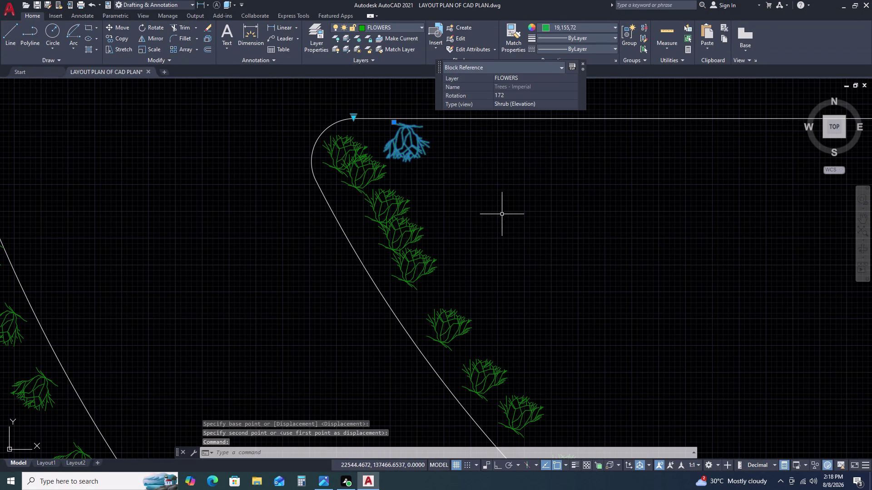
text(CO)
key(space)
Place the first shrub copies along the bed's top edge.
click(462, 144)
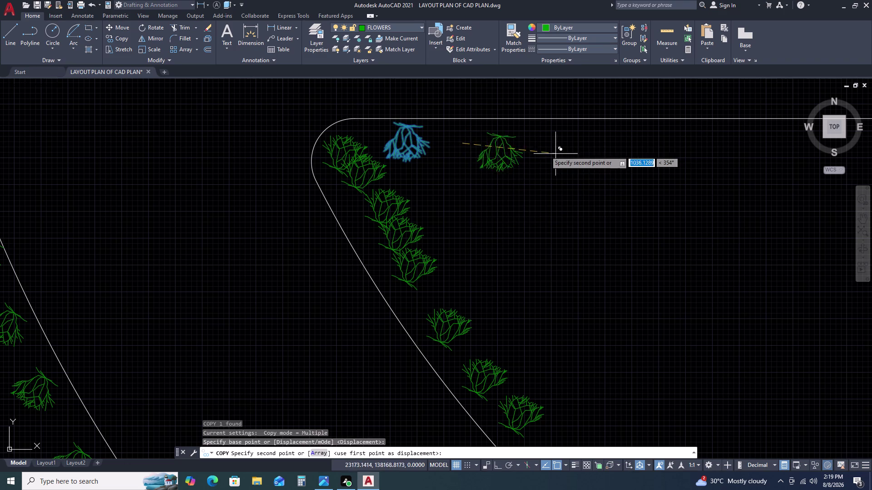
click(520, 143)
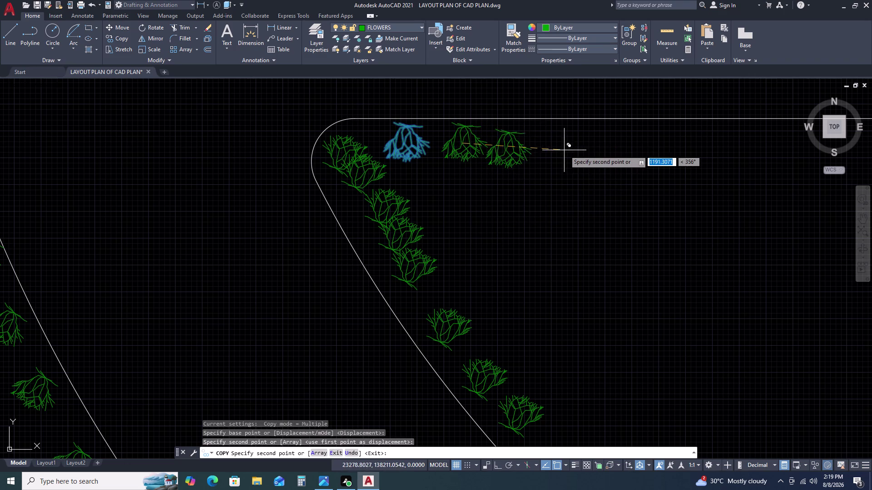
click(578, 143)
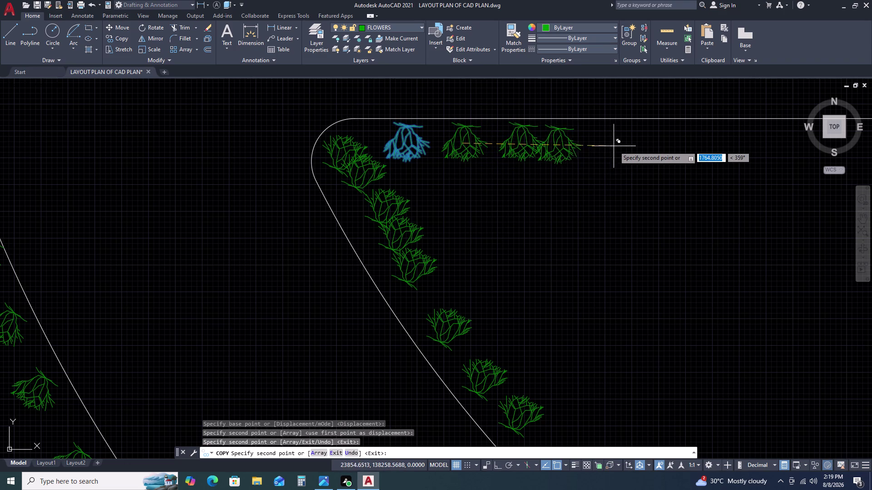
click(618, 144)
click(661, 145)
middle_drag(656, 149, 652, 151)
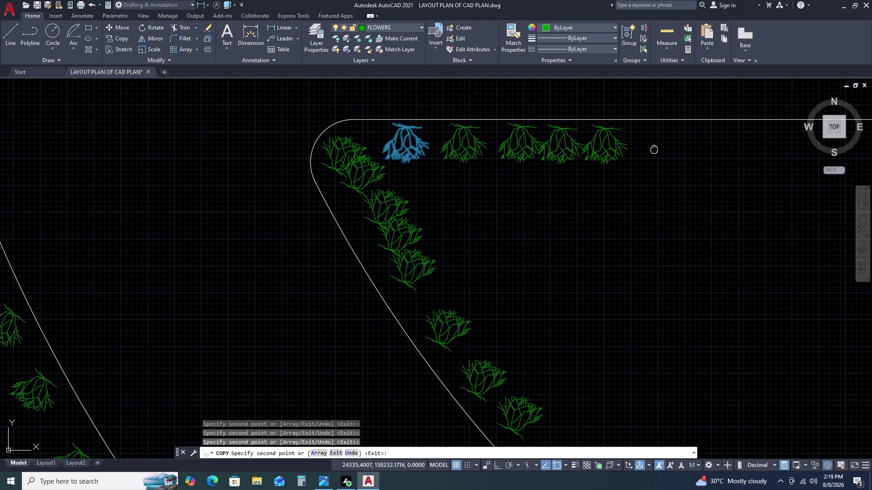
middle_drag(652, 150, 483, 161)
middle_drag(424, 162, 415, 162)
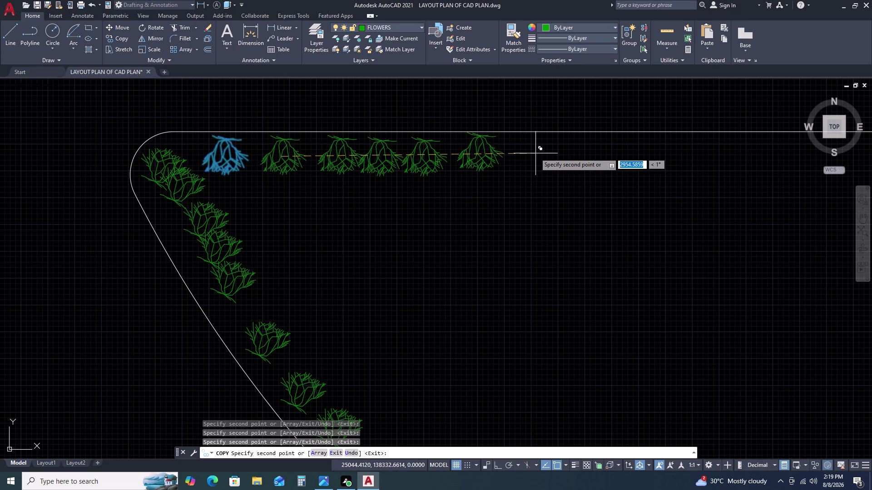
click(531, 155)
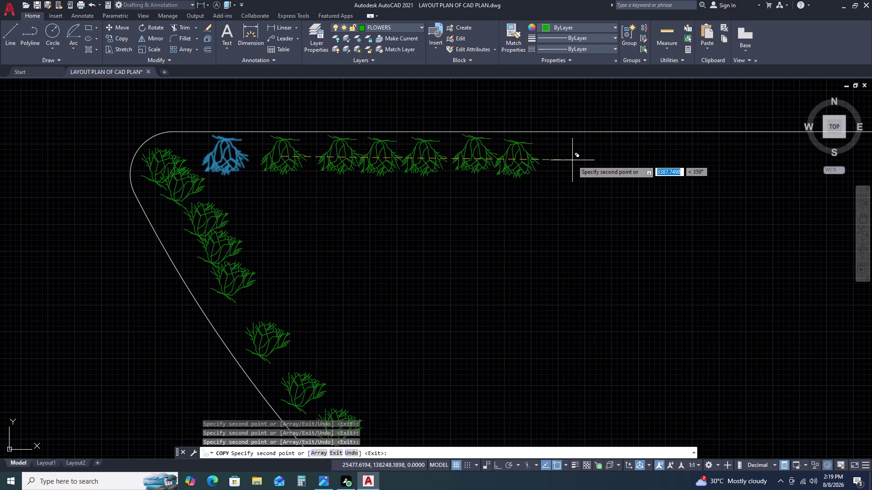
click(577, 156)
click(622, 156)
Continue the top row of shrub copies toward the walkway.
scroll(down, 3)
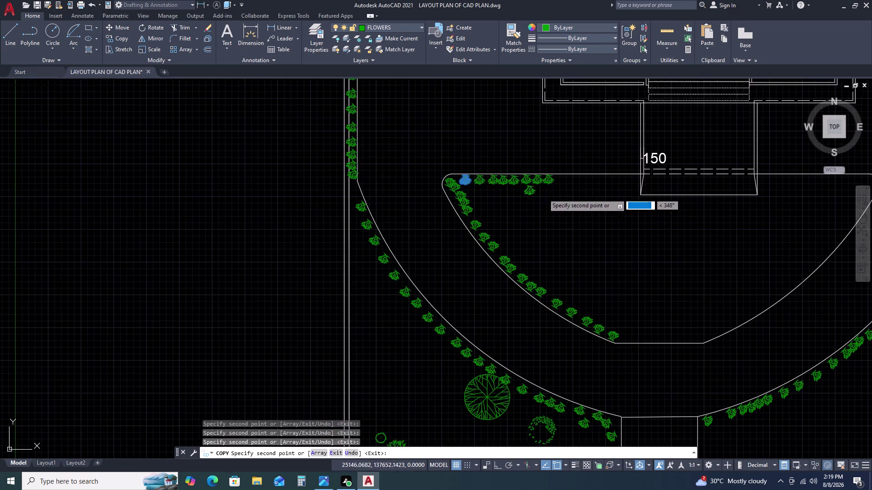
scroll(up, 3)
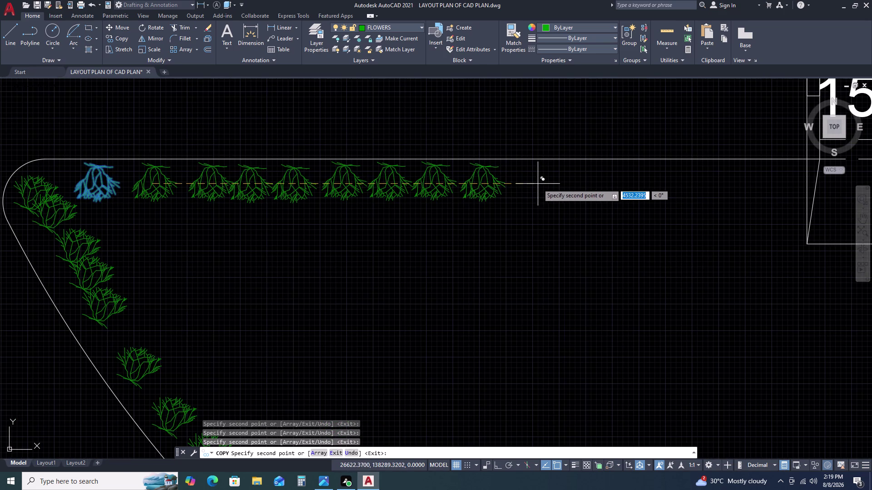
click(537, 183)
click(580, 184)
click(628, 183)
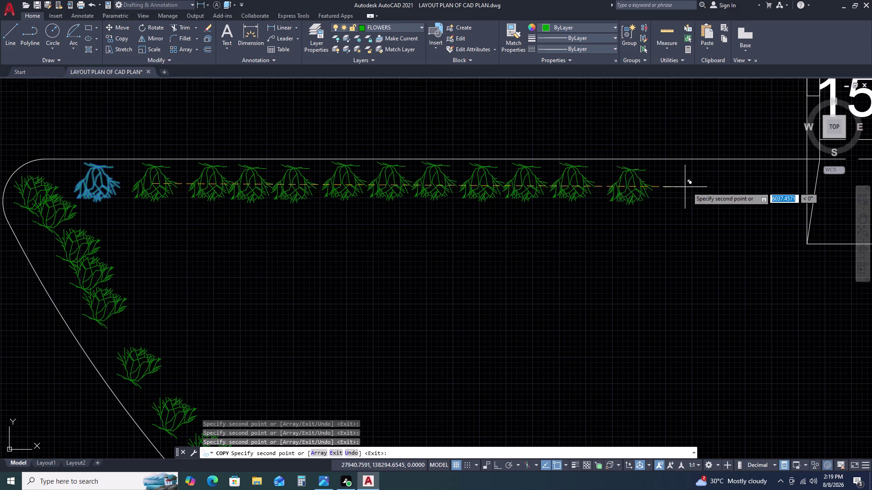
click(683, 184)
click(733, 186)
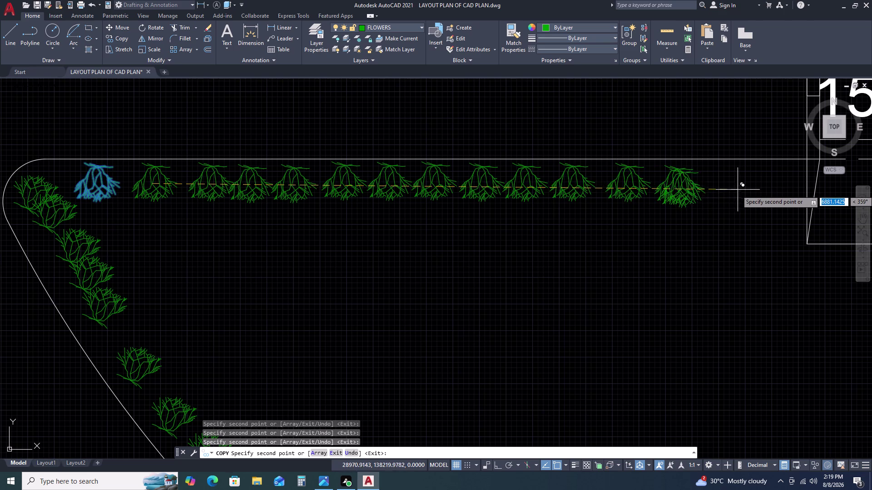
click(781, 189)
click(823, 191)
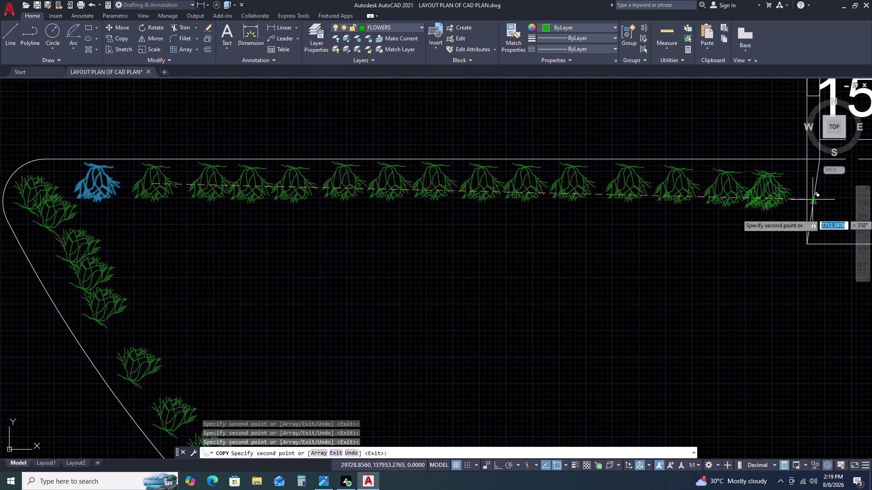
Place shrub copies down the side of the walkway.
scroll(down, 3)
middle_drag(507, 398, 382, 364)
middle_click(323, 341)
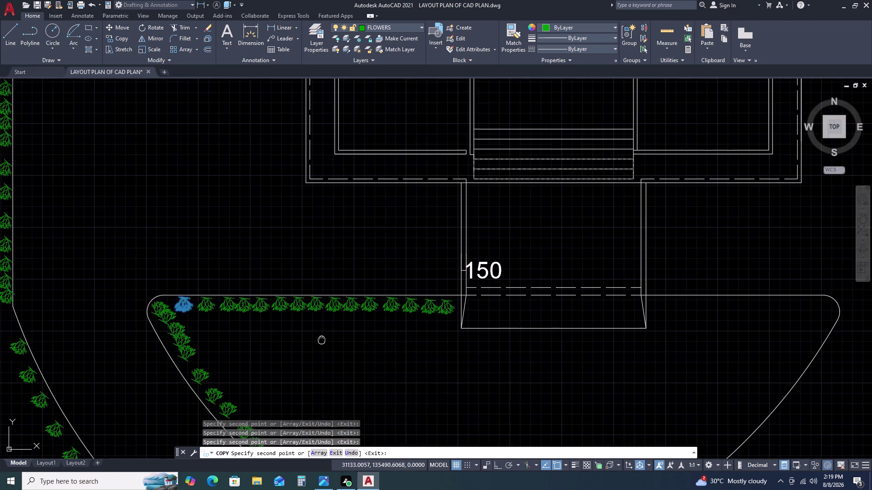
scroll(up, 3)
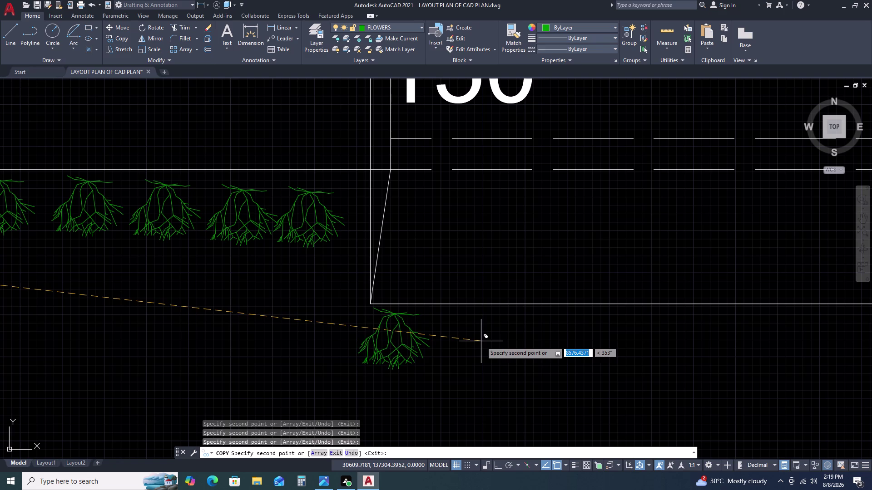
click(332, 277)
click(336, 343)
scroll(down, 3)
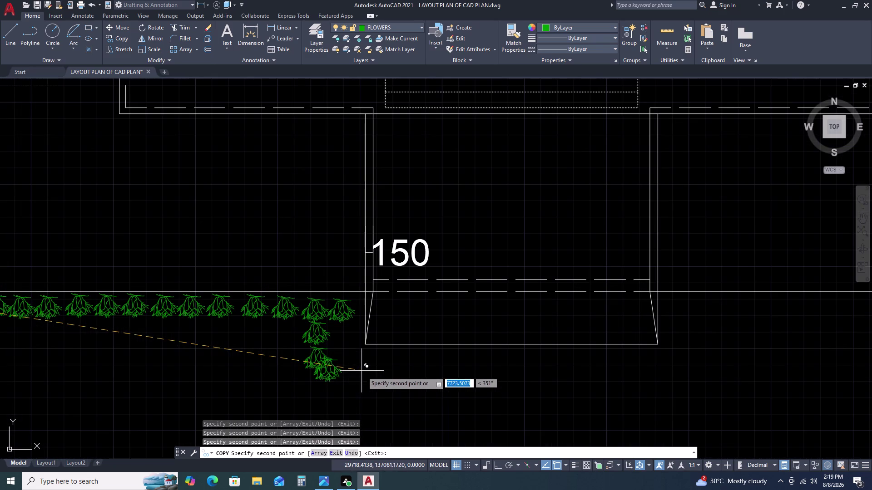
click(353, 386)
scroll(down, 3)
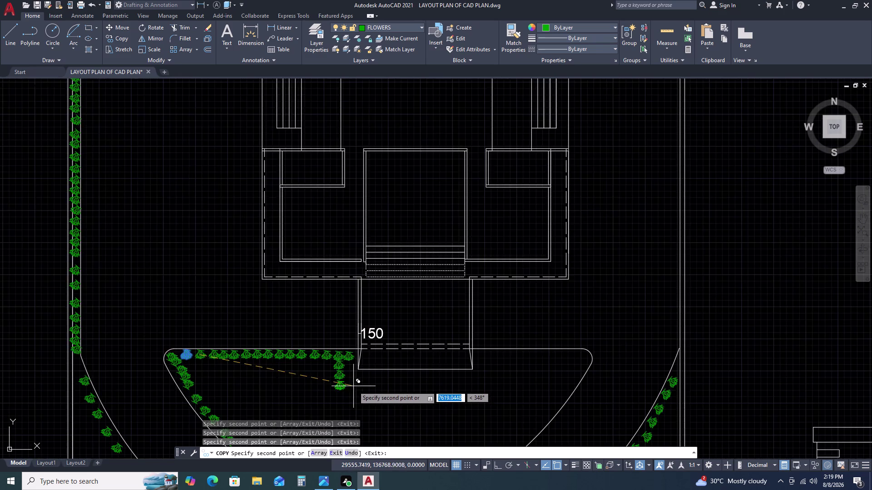
scroll(up, 3)
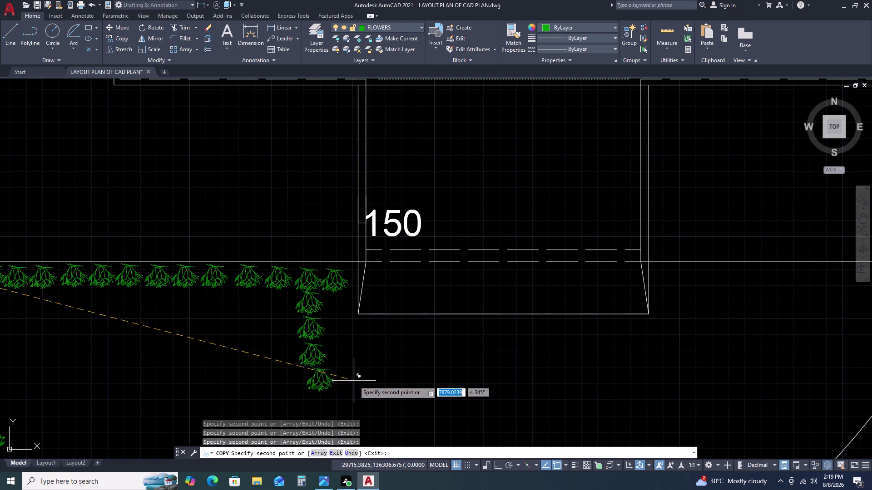
click(350, 380)
Add a lower row of shrub copies extending rightward.
click(374, 379)
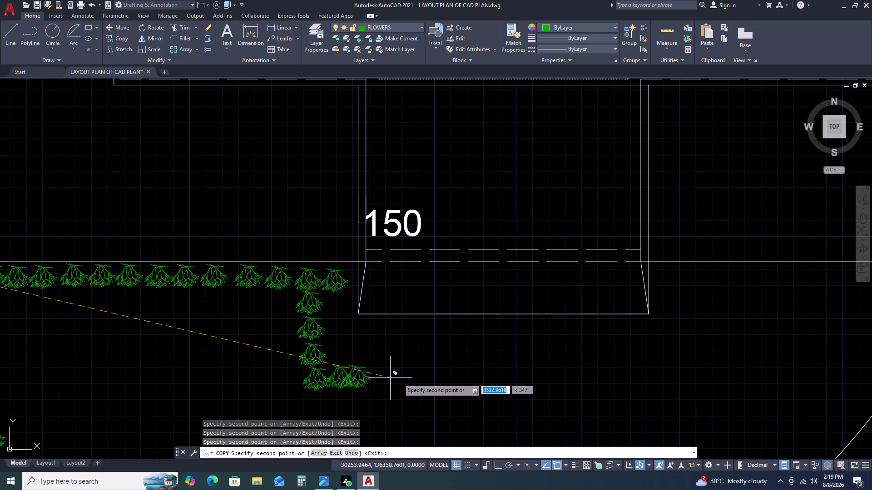
click(403, 379)
click(428, 380)
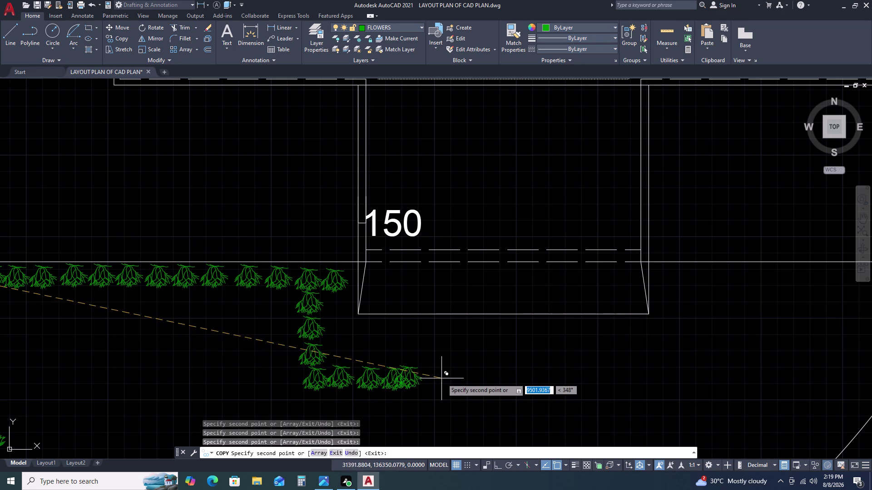
double_click(449, 380)
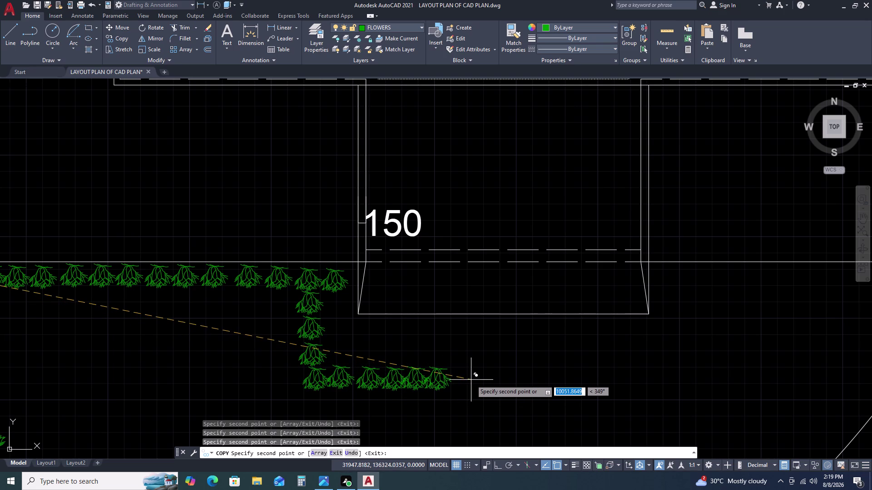
click(480, 379)
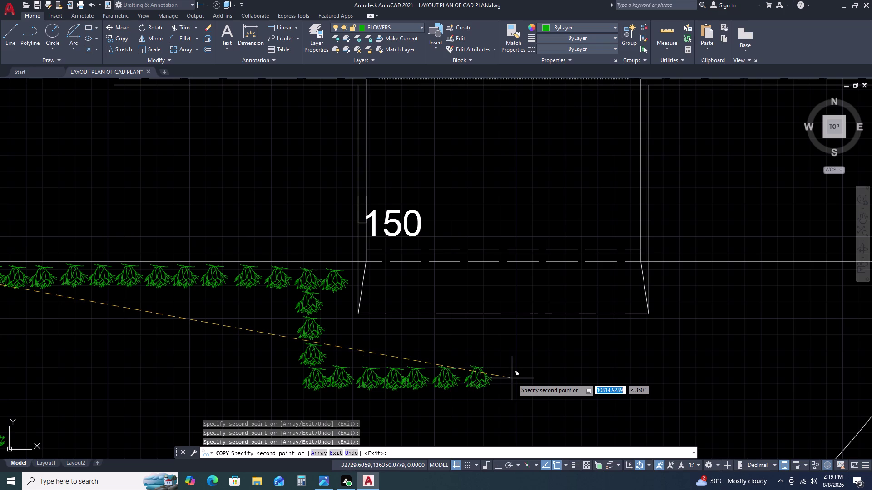
click(512, 379)
click(539, 376)
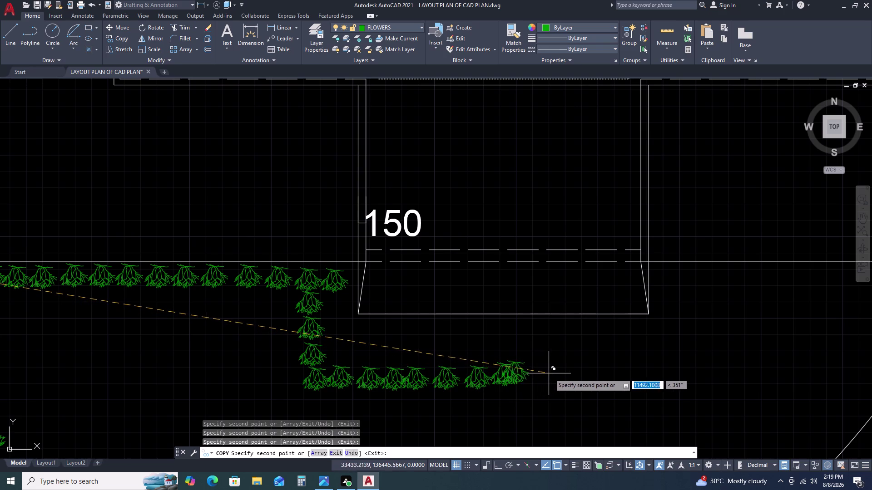
click(563, 376)
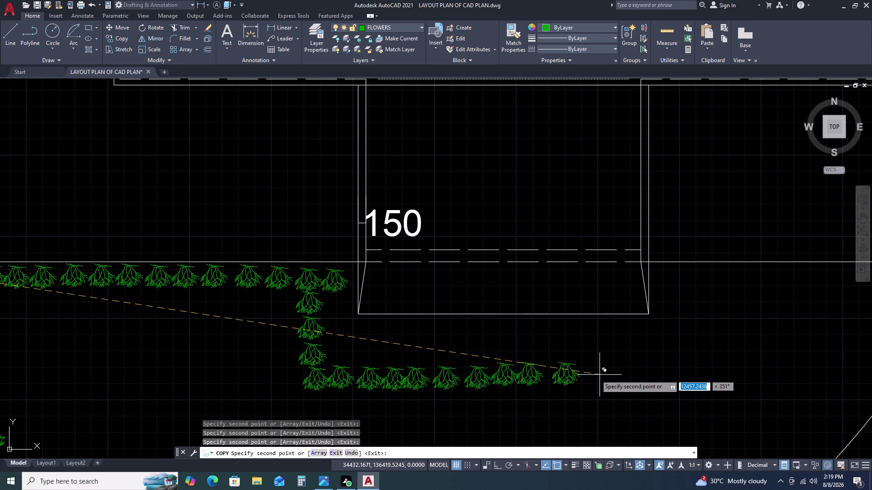
click(594, 375)
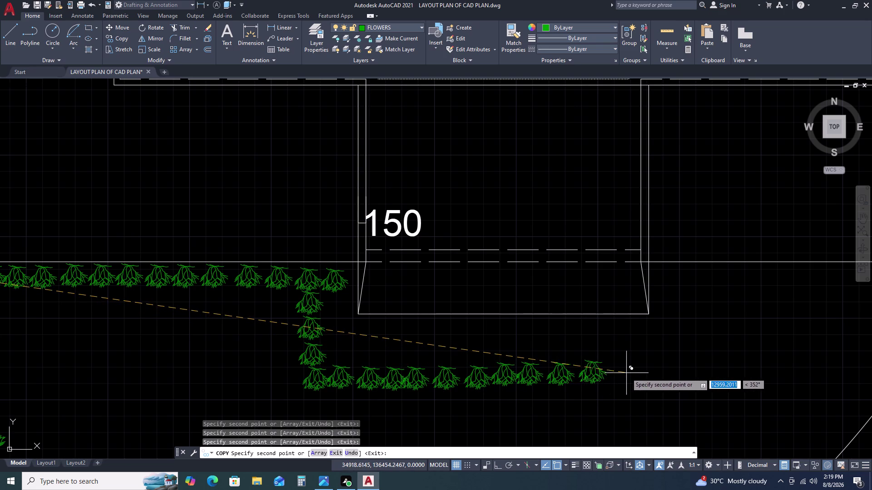
click(627, 374)
click(648, 374)
click(671, 371)
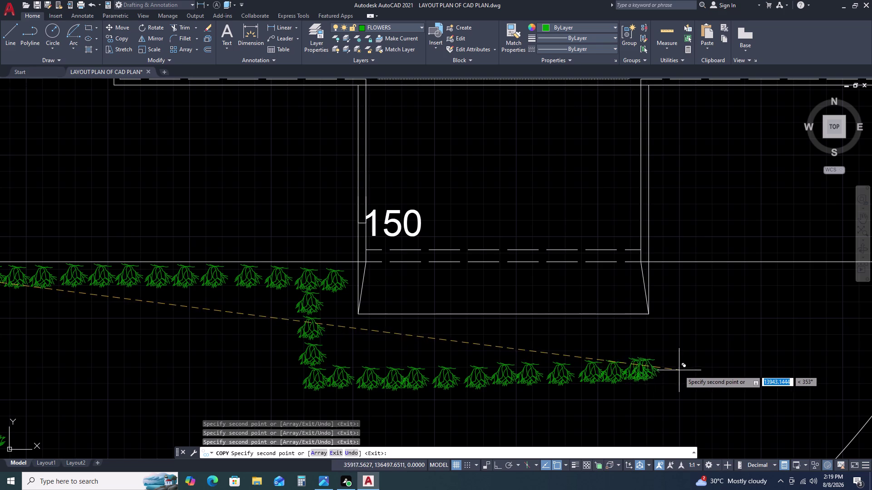
Place shrub copies along the top edge of the bed right of the walkway.
scroll(down, 3)
middle_drag(681, 373, 461, 360)
scroll(up, 3)
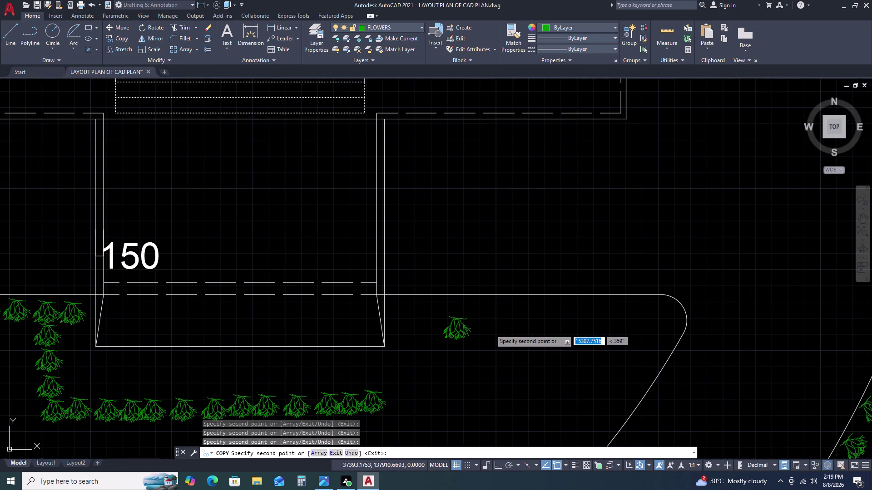
scroll(up, 3)
click(430, 303)
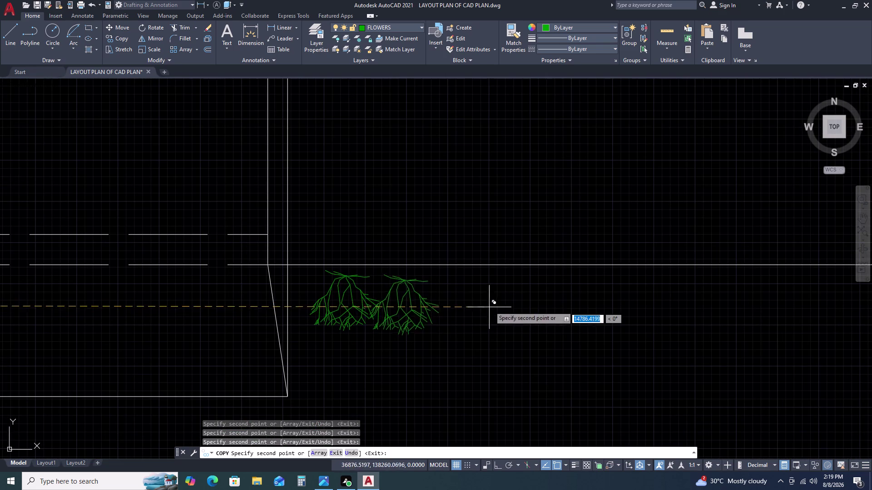
click(492, 302)
click(581, 299)
scroll(down, 3)
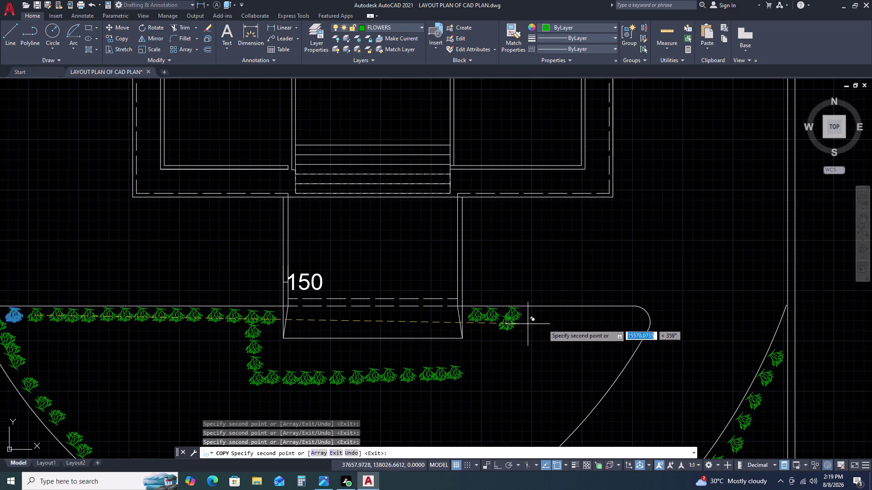
scroll(up, 3)
click(554, 314)
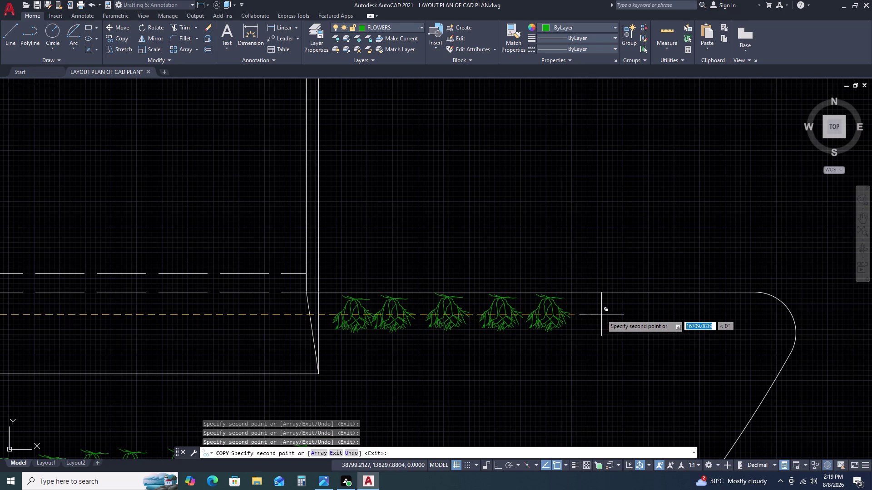
click(602, 314)
click(652, 316)
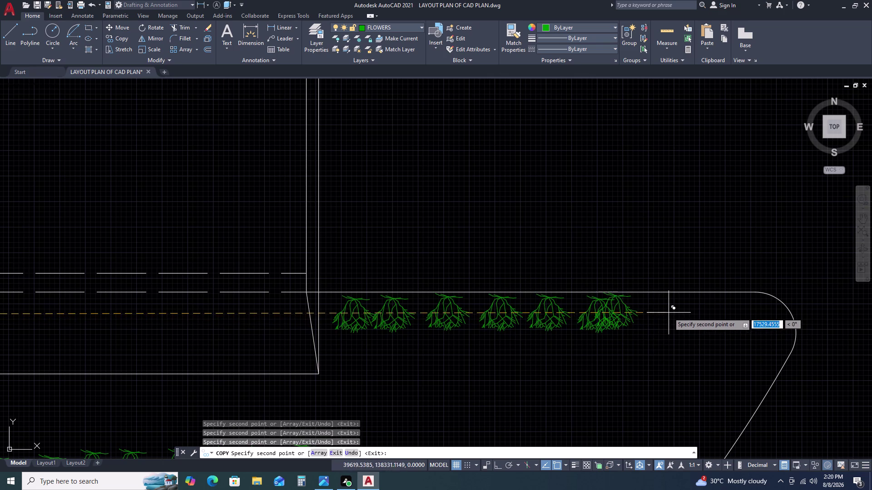
Finish the row with shrubs at the rounded corner and end copying.
scroll(down, 3)
click(553, 331)
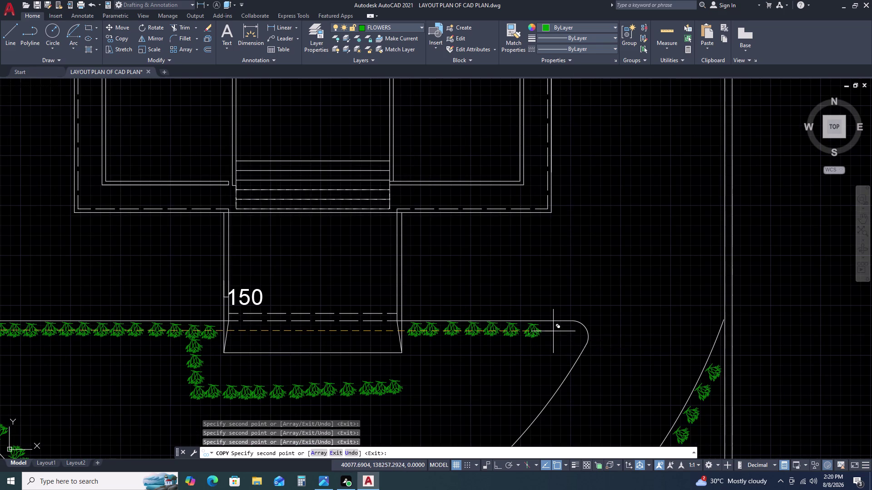
click(576, 330)
scroll(up, 3)
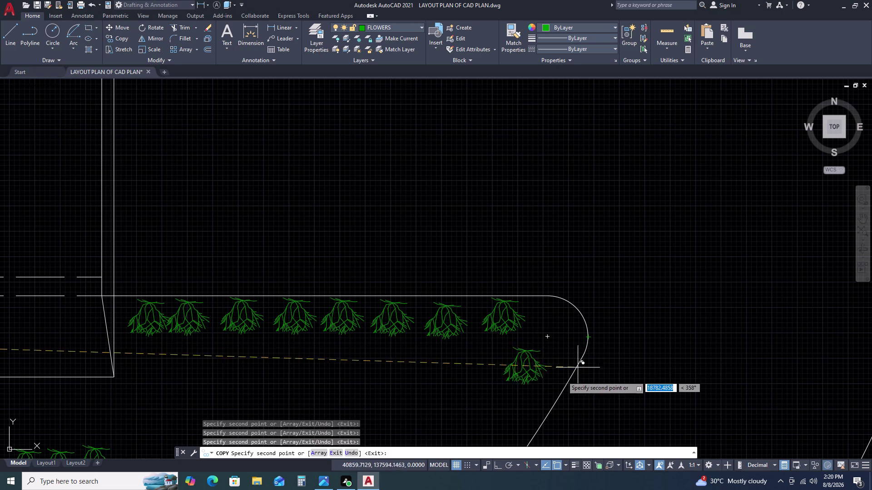
scroll(down, 3)
click(588, 351)
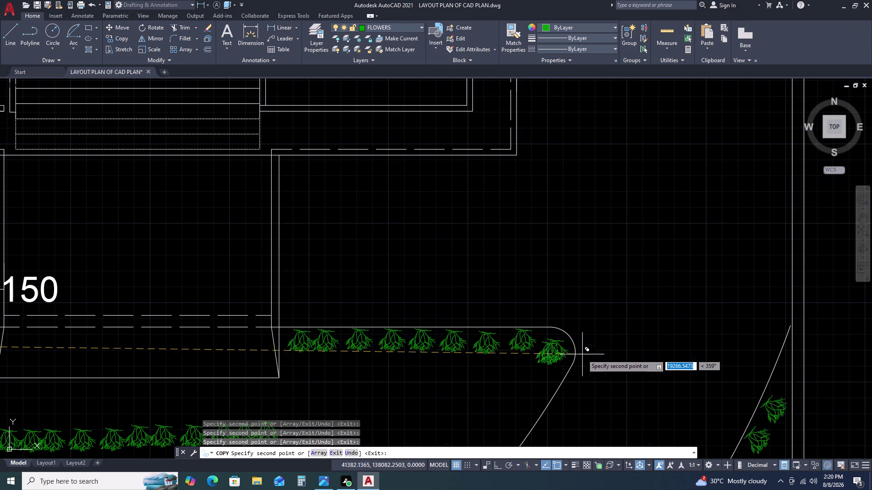
scroll(down, 3)
key(Escape)
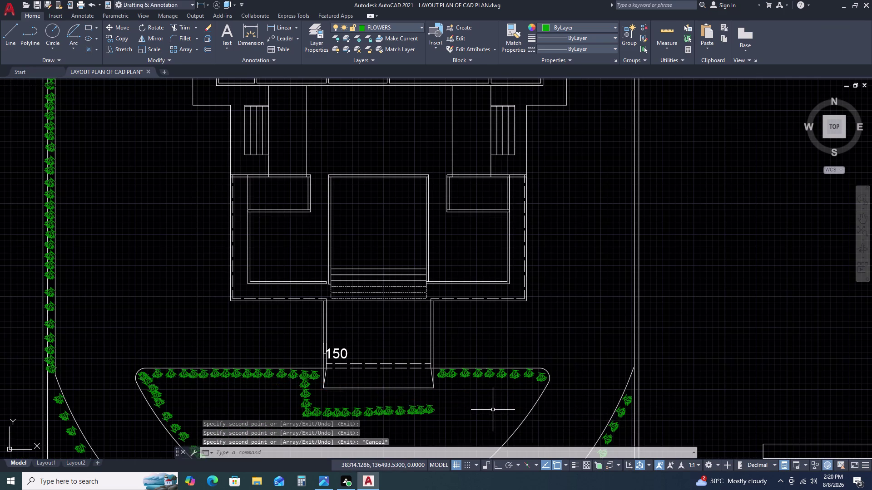
Copy the corner shrub to a spot inside the bed below the corner.
scroll(down, 3)
middle_drag(491, 383, 494, 357)
scroll(up, 3)
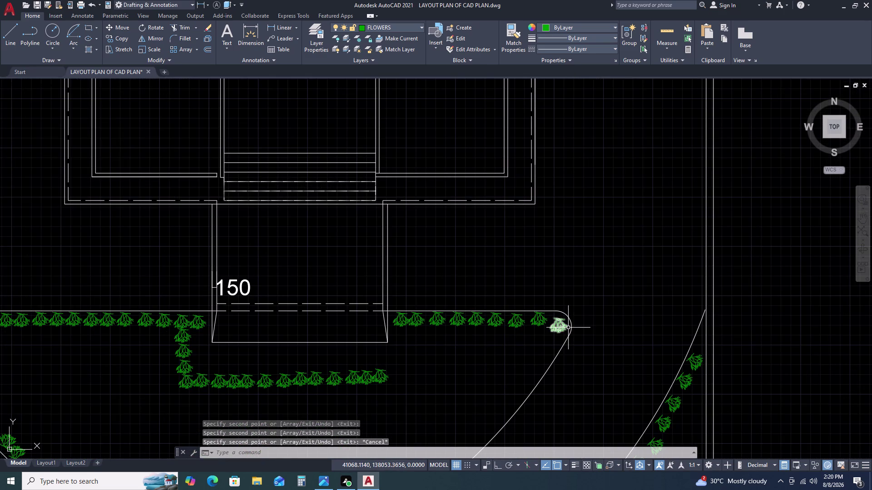
click(567, 328)
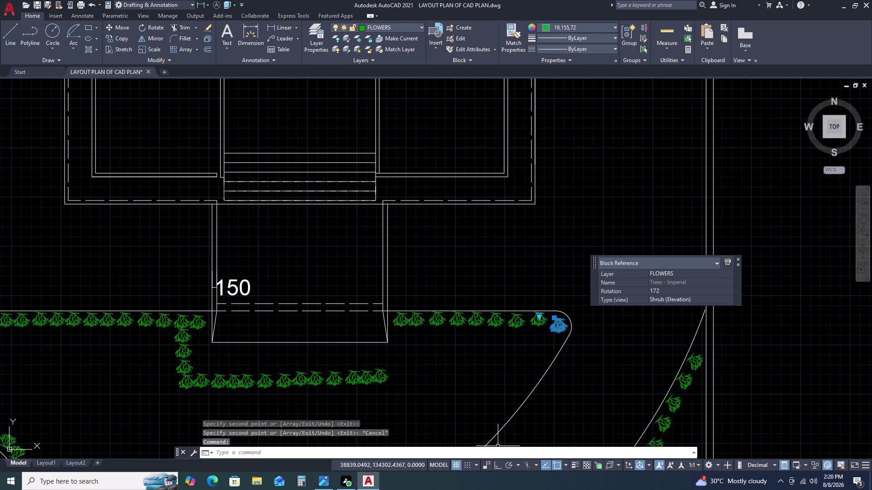
text(CO)
key(space)
click(539, 349)
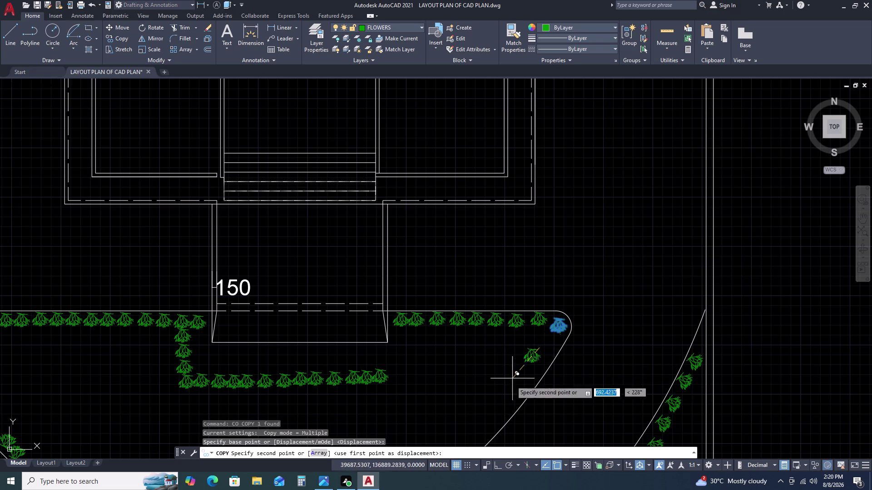
scroll(up, 3)
click(459, 381)
key(Escape)
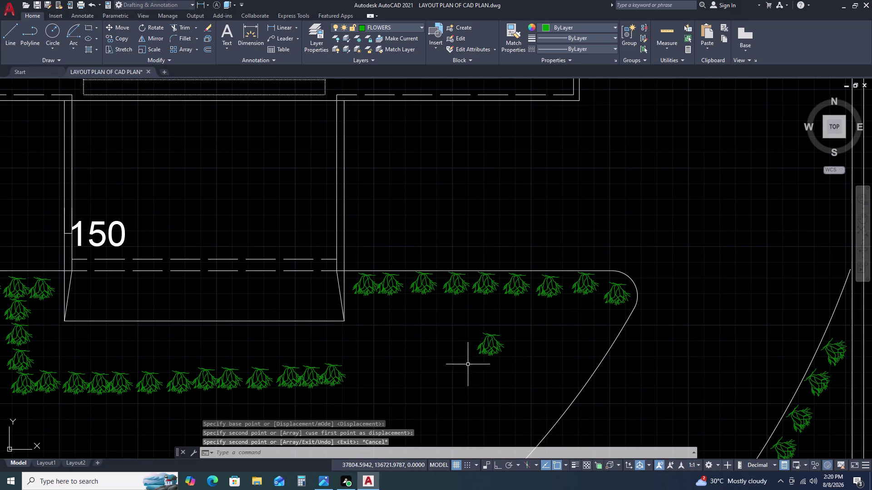
Rotate the new shrub copy to 23 degrees.
click(492, 336)
text(RO)
key(space)
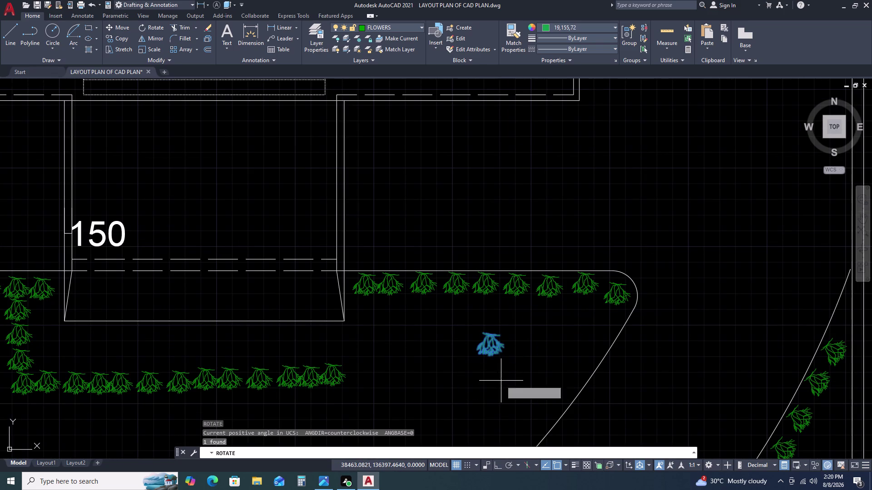
click(506, 353)
click(470, 370)
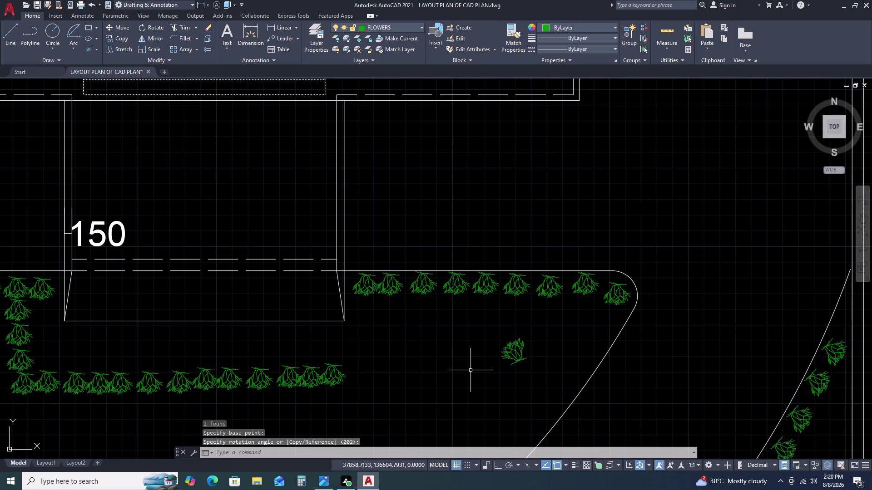
double_click(531, 351)
Begin copying the rotated shrub, picking its base point.
click(519, 364)
text(C)
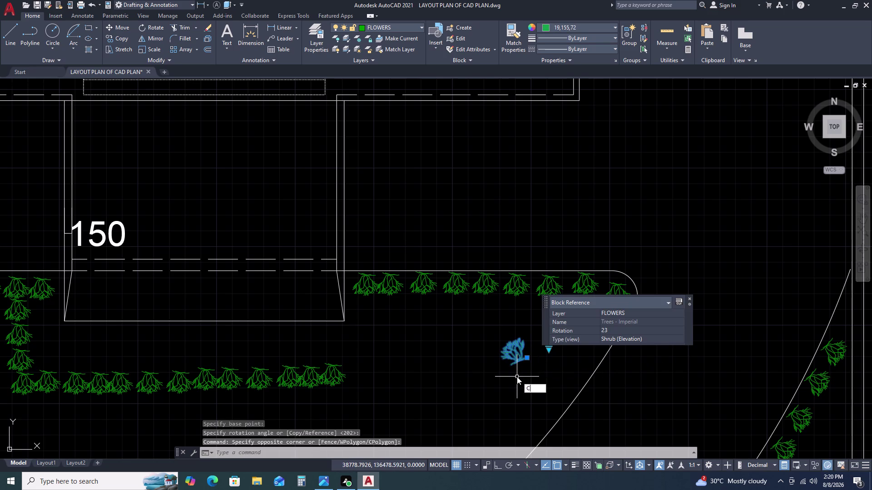
text(O)
key(space)
double_click(518, 364)
scroll(down, 3)
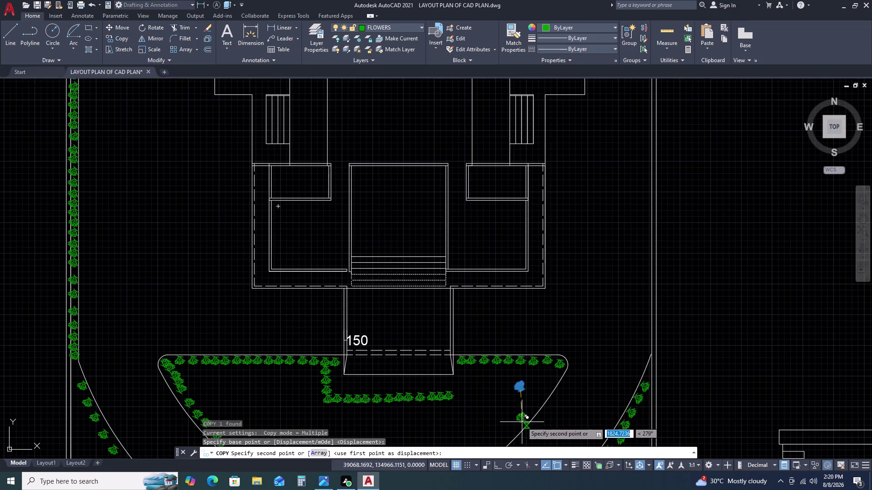
Copy the rotated shrub along the lower part of the bed's curved right edge.
middle_drag(522, 422, 524, 339)
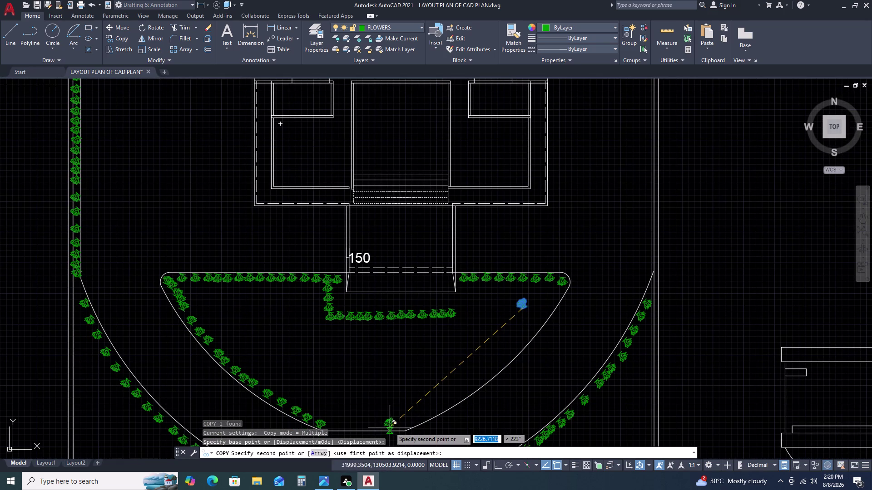
scroll(up, 3)
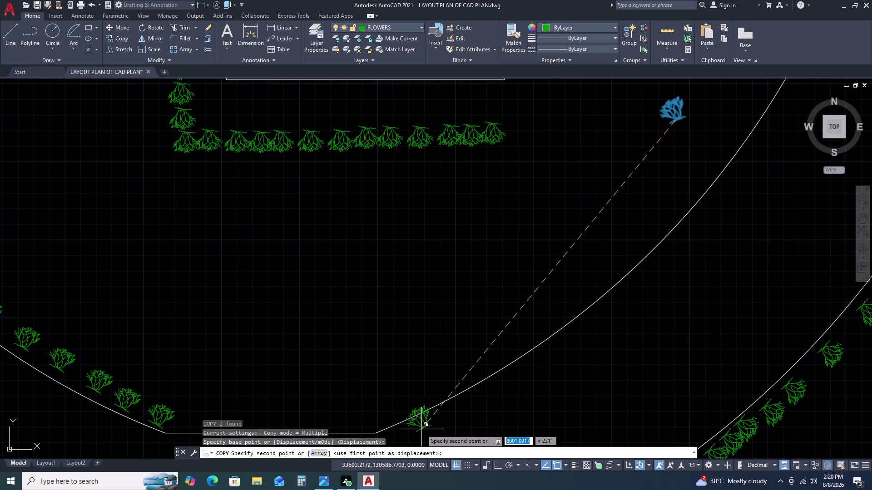
click(376, 425)
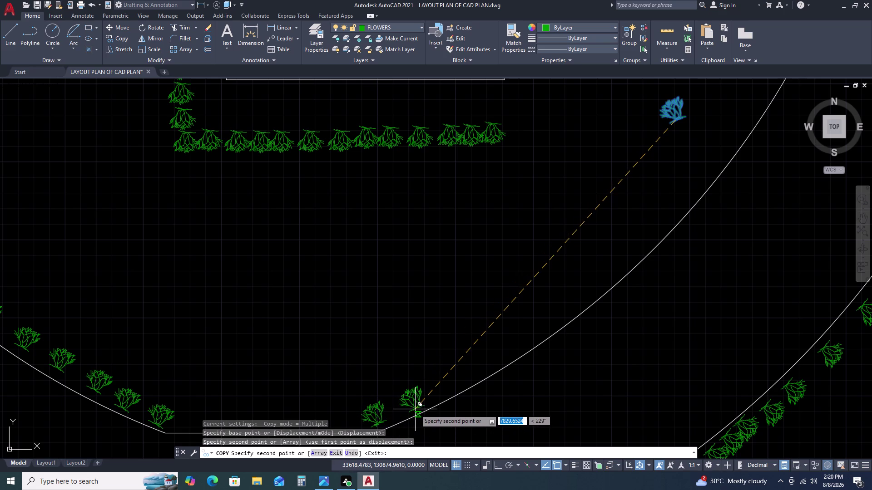
double_click(401, 413)
double_click(431, 397)
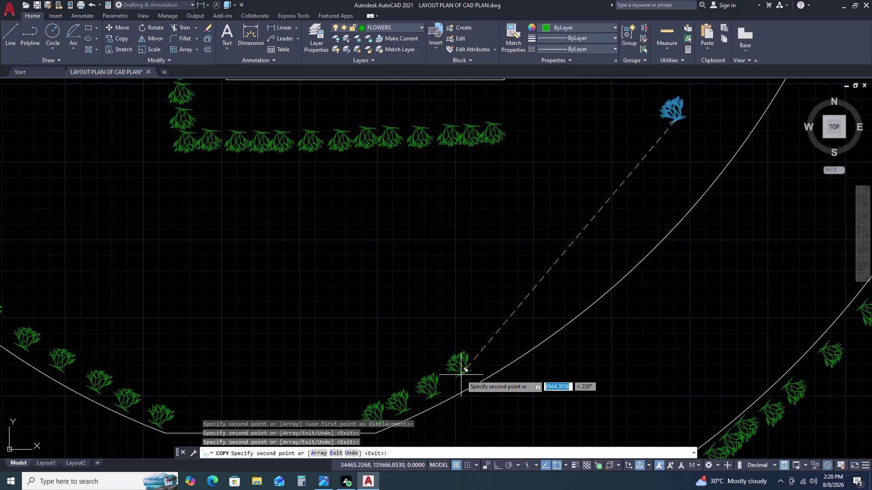
click(465, 370)
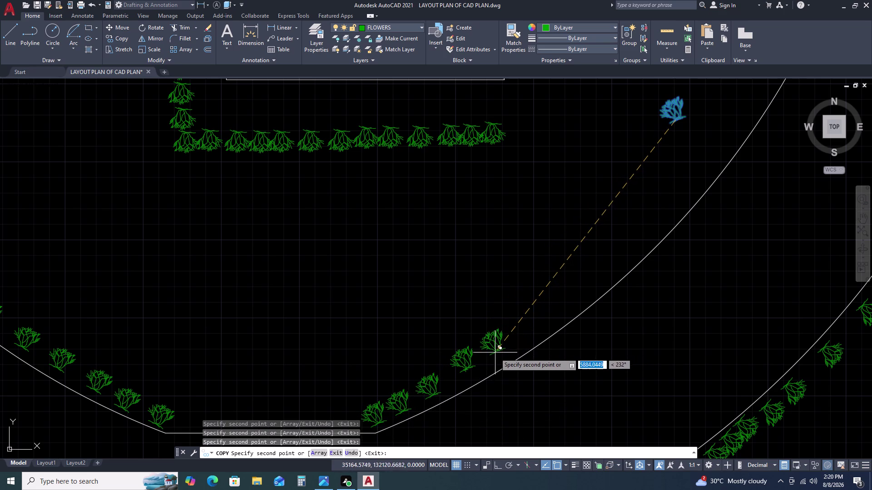
click(501, 356)
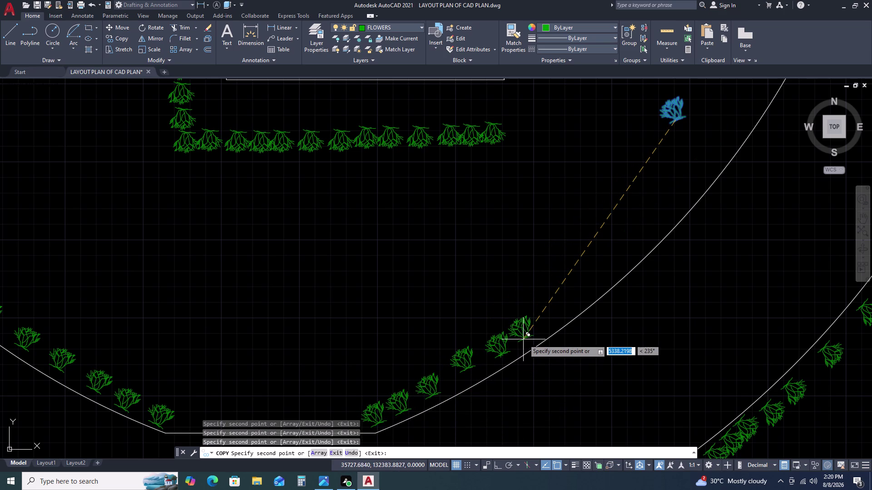
double_click(525, 340)
click(549, 324)
scroll(down, 3)
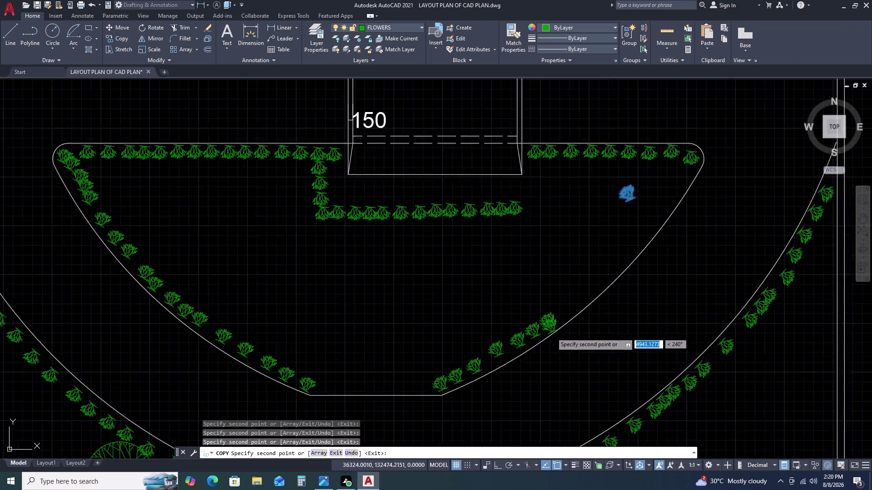
scroll(down, 3)
scroll(up, 3)
scroll(up, 3)
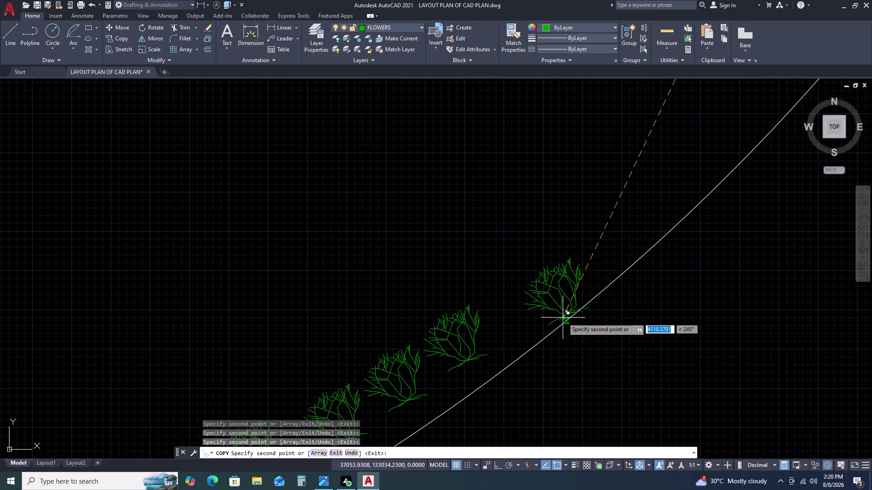
Continue the shrub copies up the curve to the top corner, then end copying.
click(533, 322)
double_click(604, 263)
scroll(down, 3)
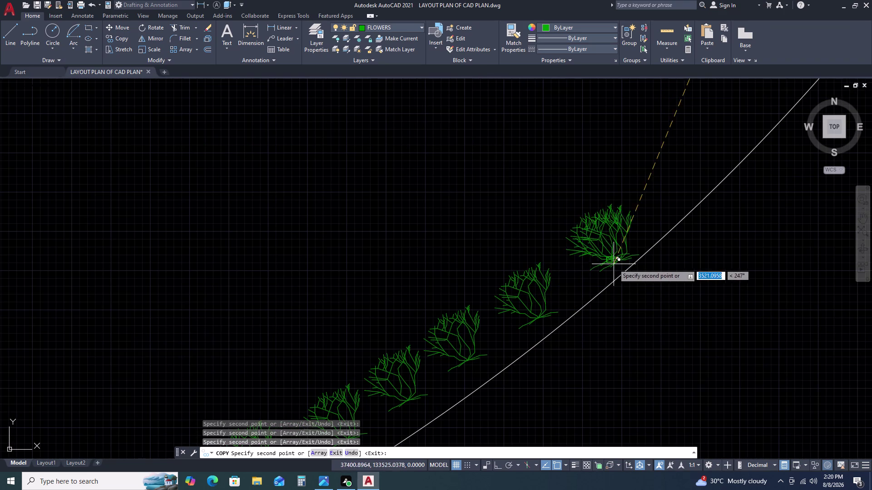
scroll(down, 3)
scroll(up, 3)
click(603, 246)
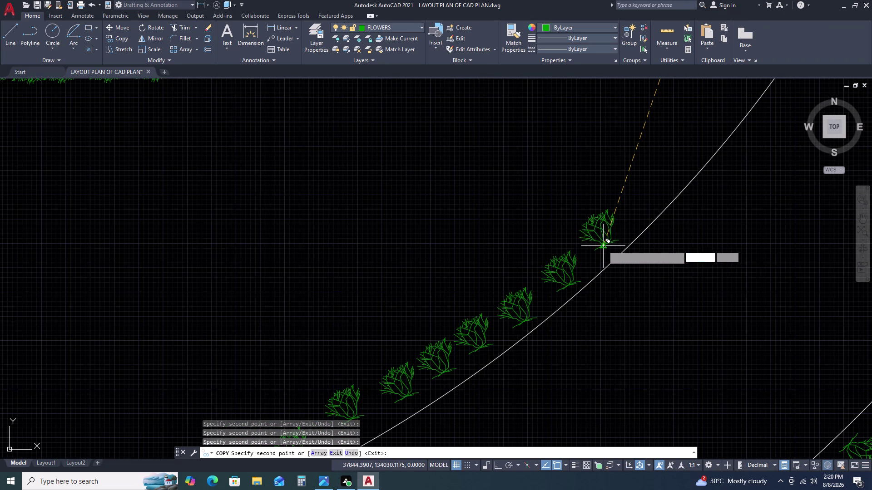
scroll(down, 3)
scroll(up, 3)
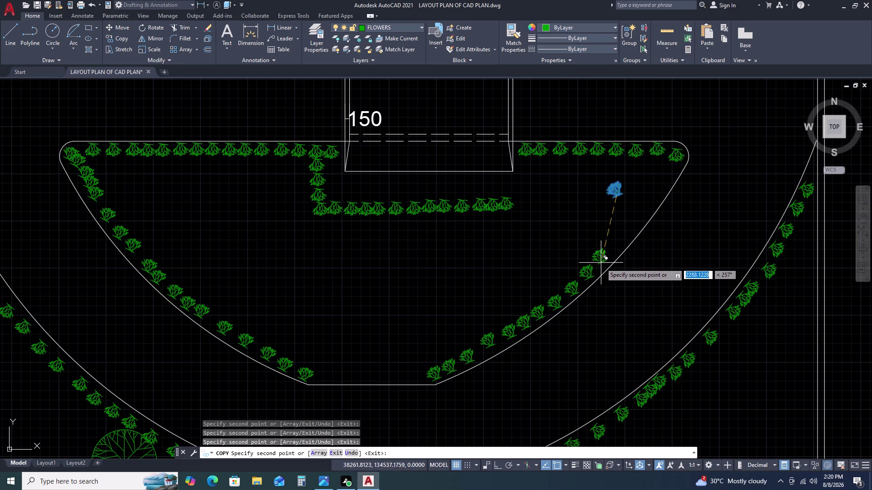
click(606, 263)
click(621, 241)
click(643, 220)
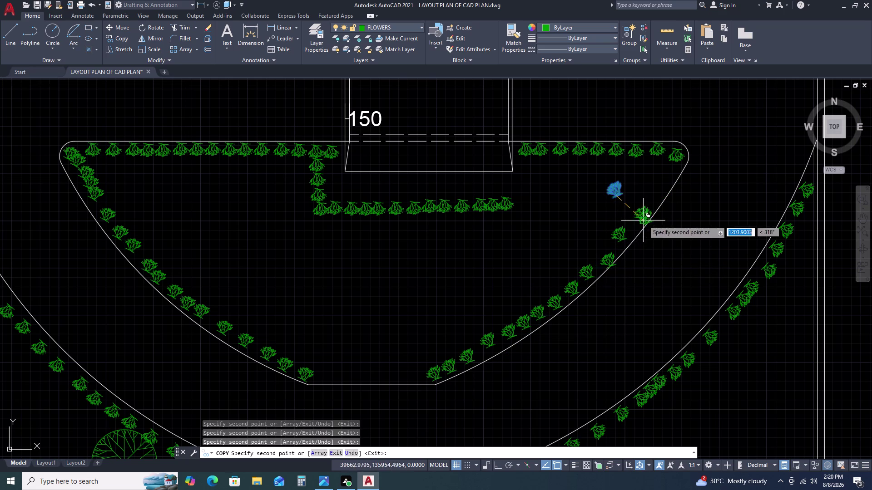
click(651, 204)
scroll(down, 3)
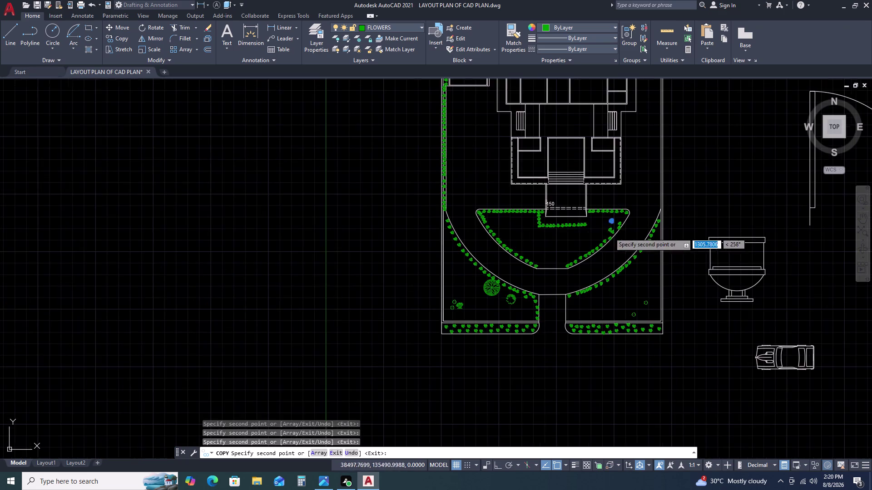
middle_drag(590, 248, 456, 287)
scroll(up, 3)
scroll(up, 3)
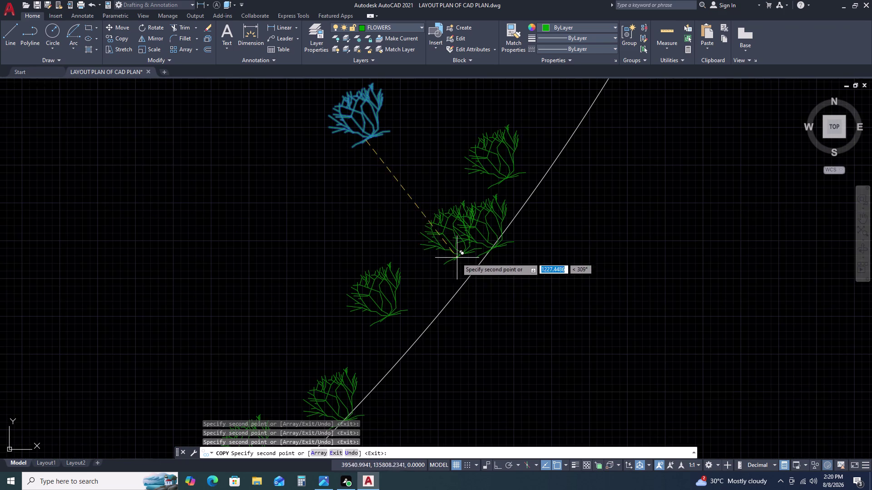
double_click(442, 280)
scroll(down, 3)
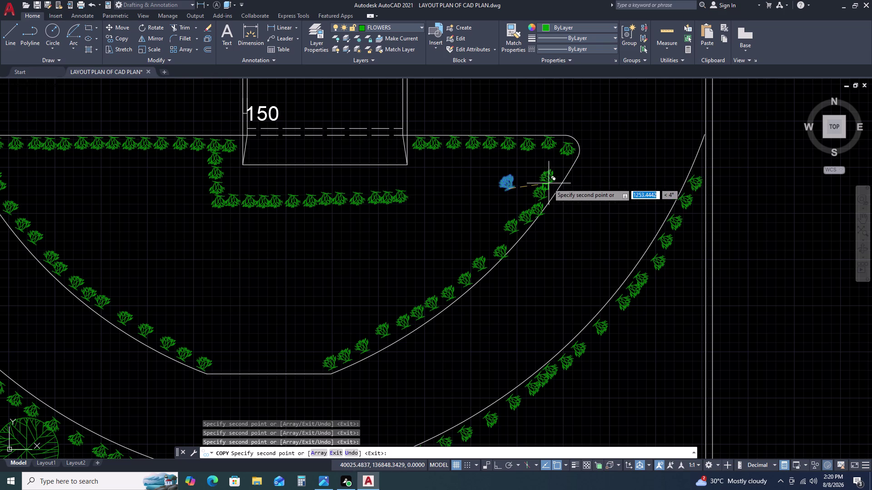
click(556, 182)
click(562, 165)
key(Escape)
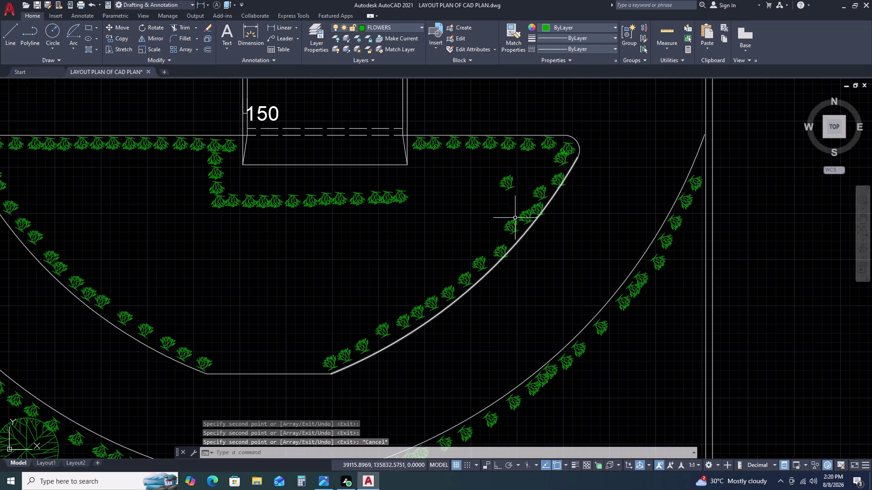
scroll(up, 3)
click(577, 218)
Move the first two shrubs along the lower curved edge.
double_click(563, 220)
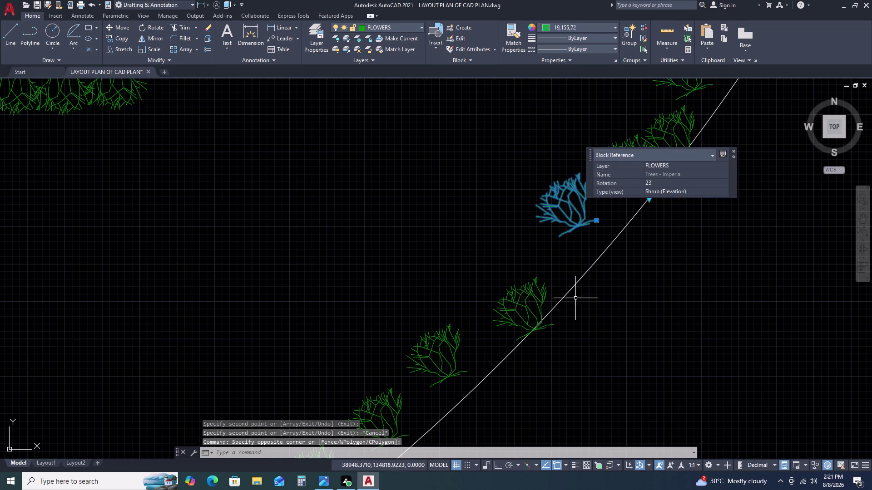
text(M)
key(space)
double_click(571, 233)
click(566, 268)
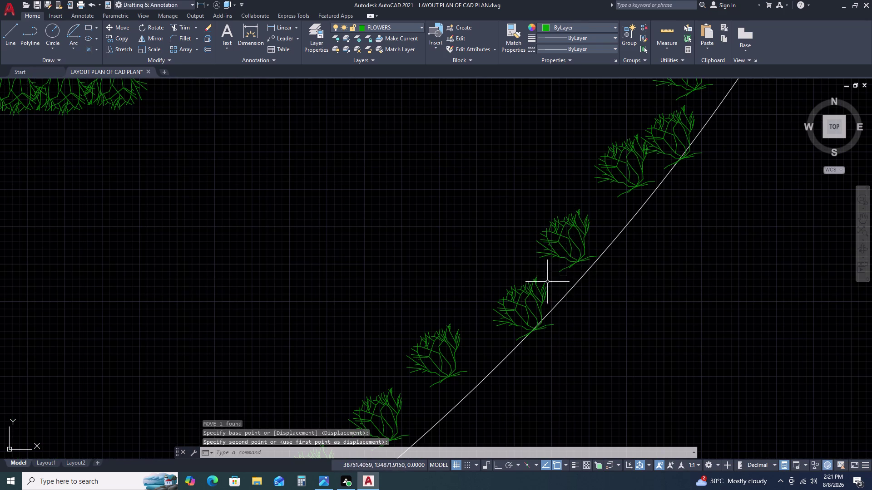
double_click(536, 288)
key(m)
key(space)
double_click(514, 328)
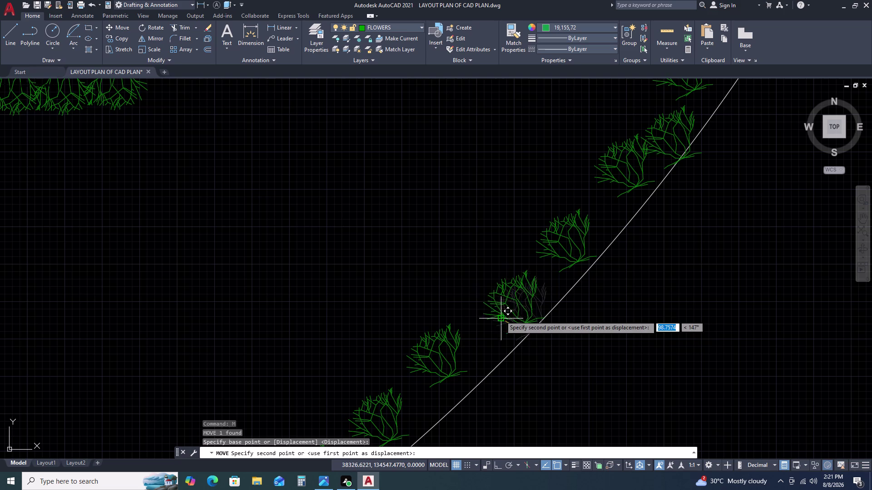
click(492, 309)
scroll(down, 3)
scroll(up, 3)
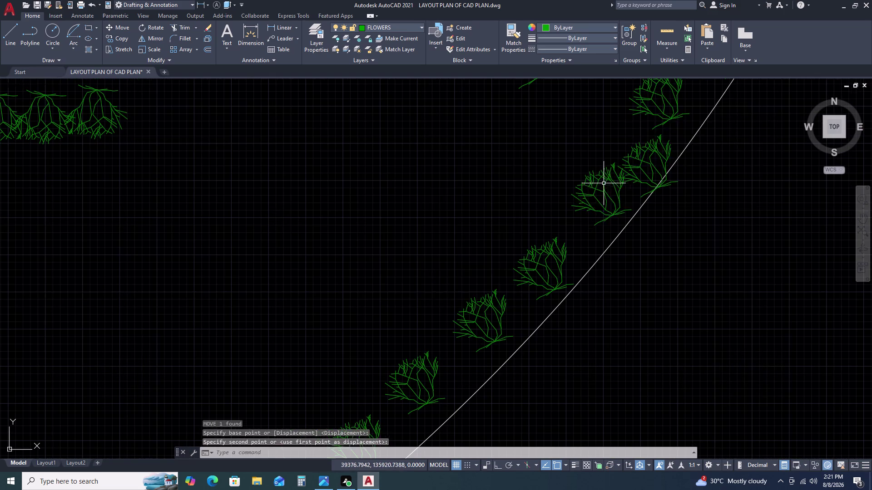
double_click(603, 187)
click(516, 168)
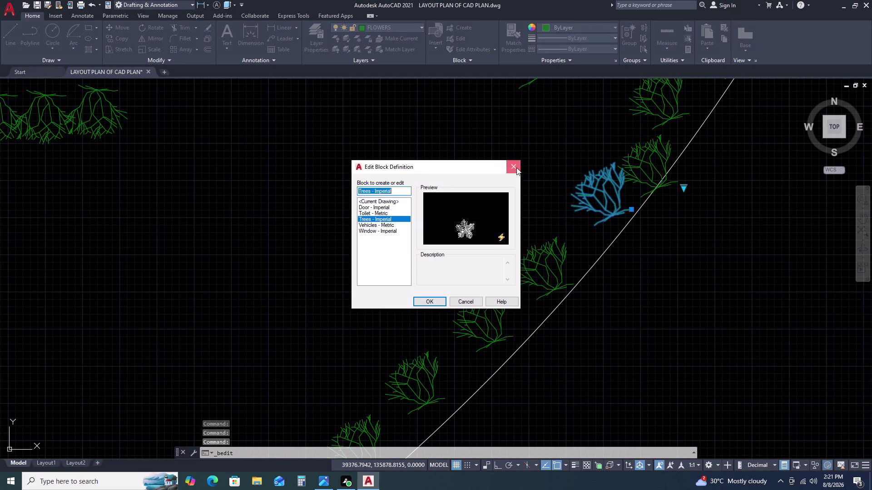
click(585, 214)
Move two shrubs beside the curve closer to the edge.
click(569, 185)
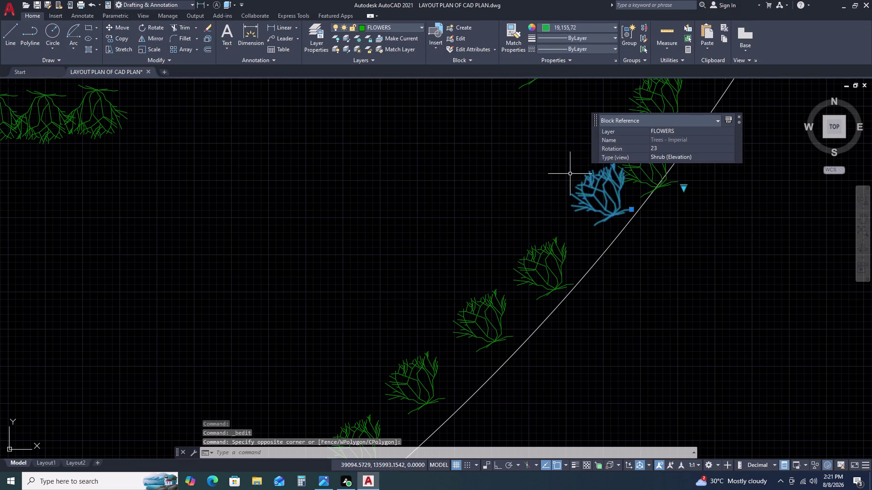
key(m)
key(space)
click(575, 190)
click(560, 212)
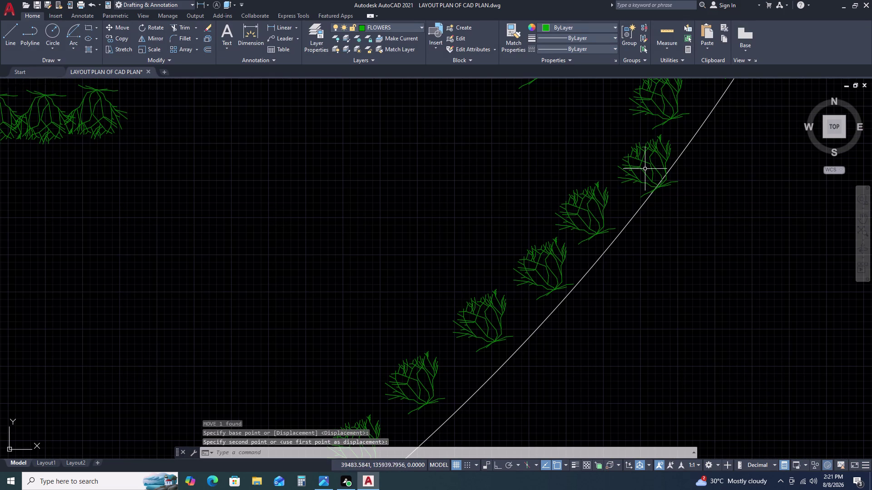
drag(660, 161, 655, 160)
key(m)
key(space)
double_click(593, 173)
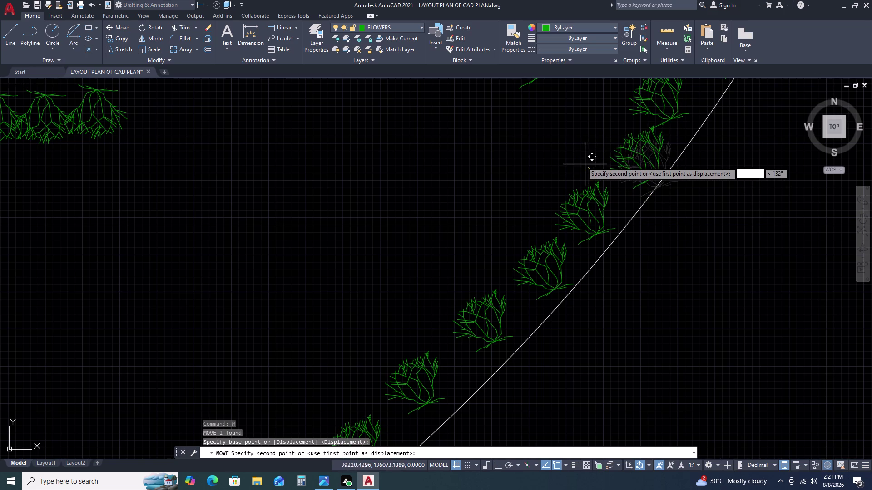
scroll(down, 3)
scroll(up, 3)
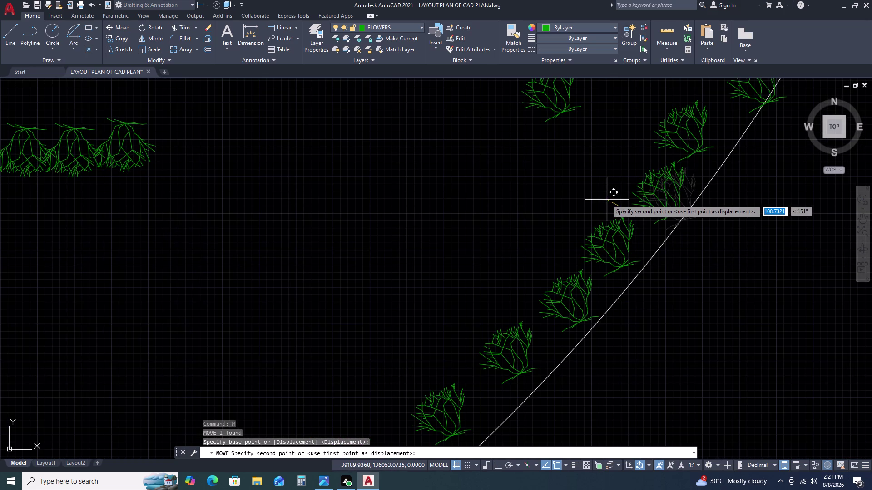
click(596, 193)
scroll(down, 3)
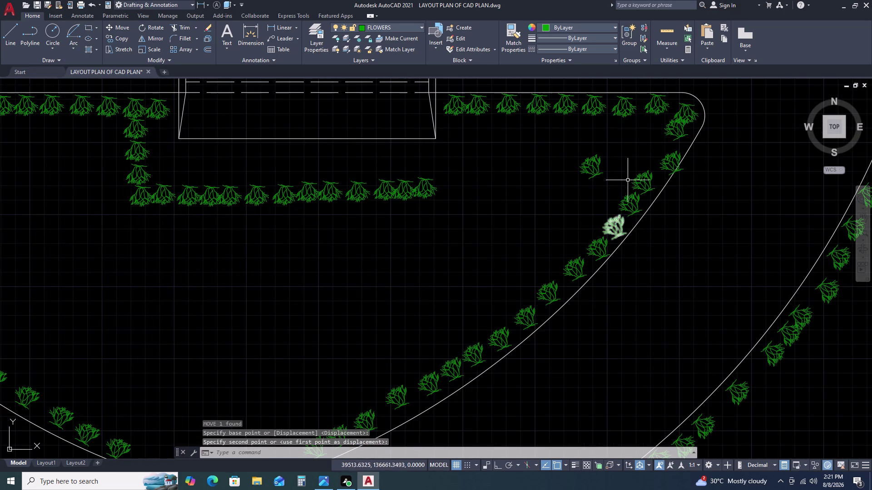
scroll(up, 3)
Move one shrub into the gap along the curve and another onto the bed corner.
click(642, 197)
key(m)
key(space)
double_click(629, 200)
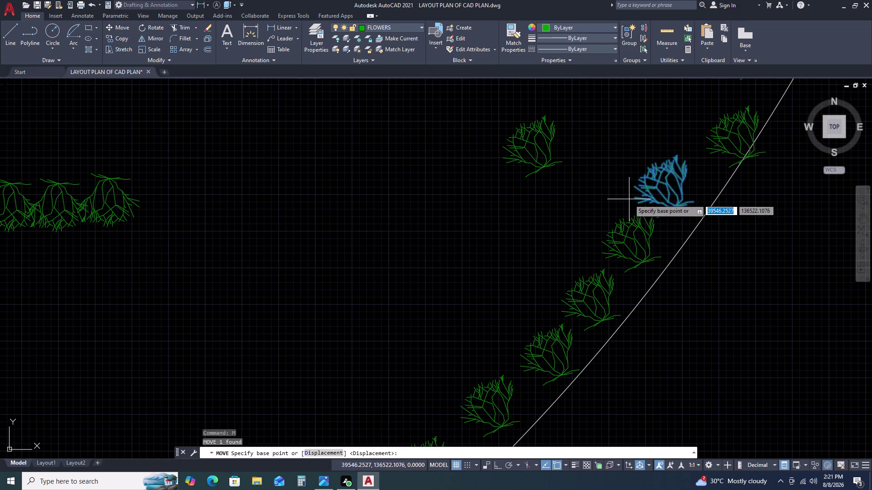
double_click(646, 190)
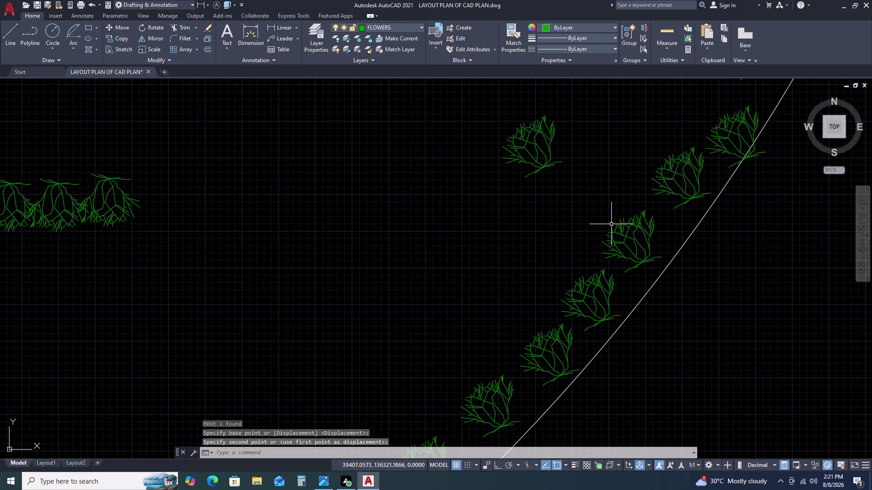
scroll(down, 3)
scroll(up, 3)
click(629, 212)
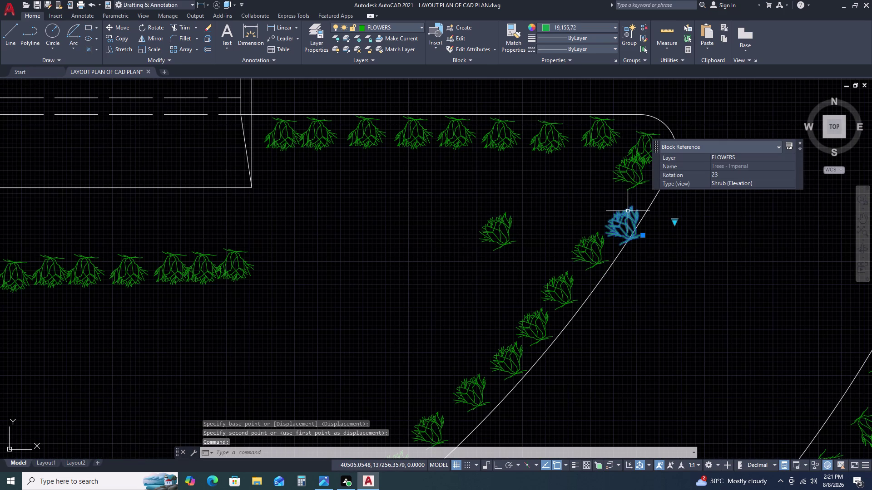
text(M)
key(space)
click(624, 209)
double_click(615, 196)
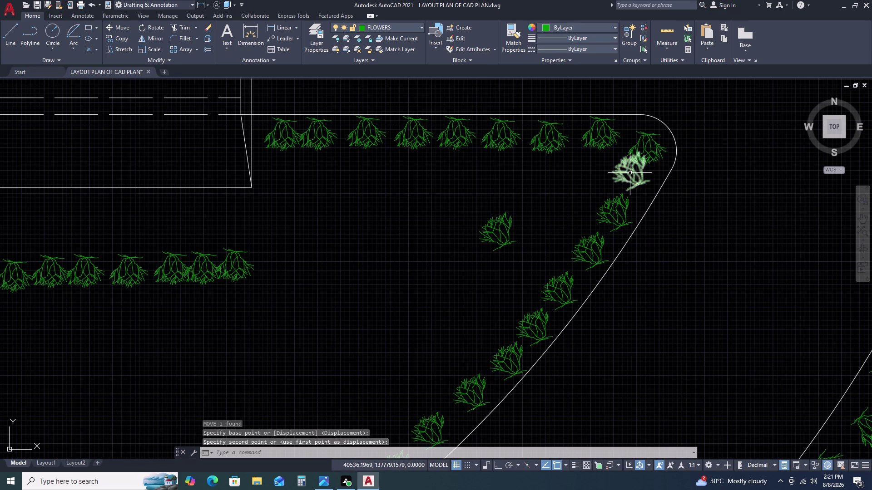
Delete the stray shrub sitting off the curve.
click(630, 173)
click(637, 191)
click(546, 208)
click(490, 263)
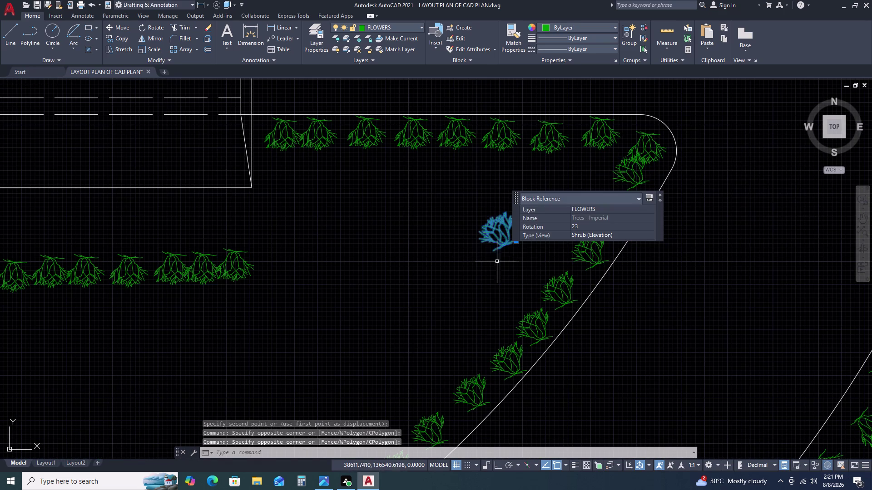
key(Delete)
scroll(down, 3)
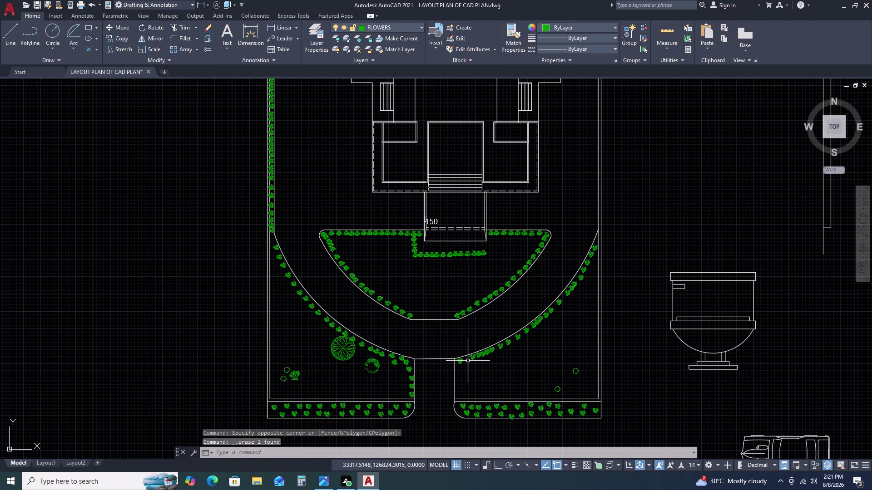
Select the shrub beside the two small circles and switch it to plan view.
middle_drag(371, 374, 405, 258)
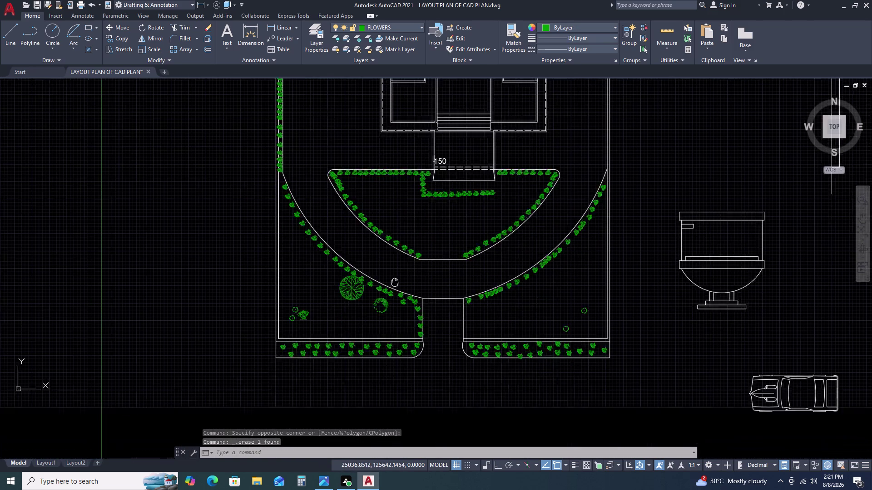
middle_drag(405, 257, 405, 257)
middle_click(405, 257)
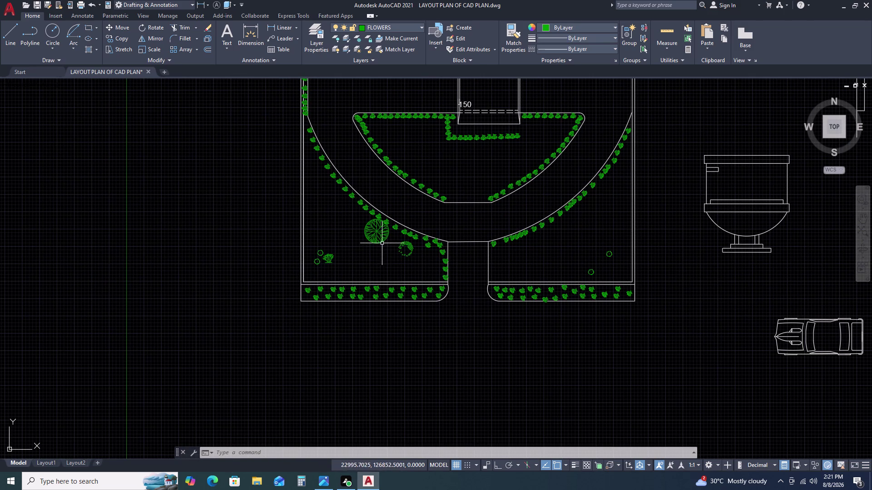
scroll(up, 3)
double_click(328, 258)
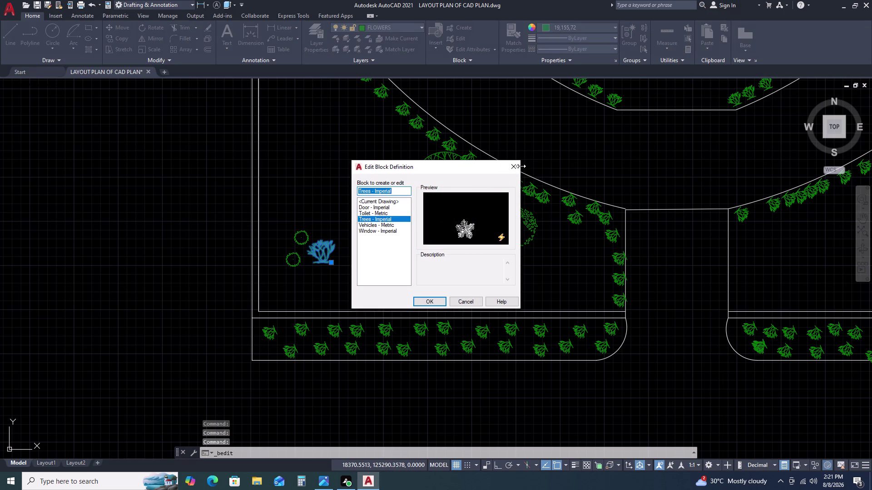
double_click(512, 166)
click(394, 241)
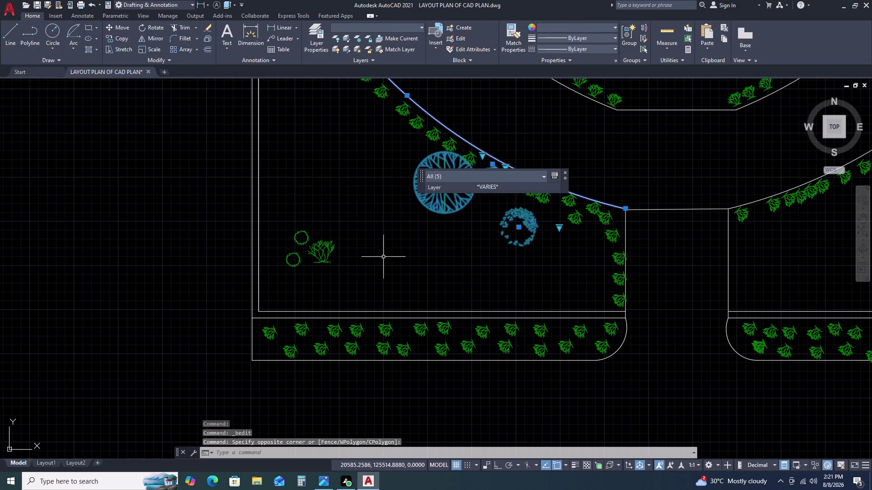
key(Escape)
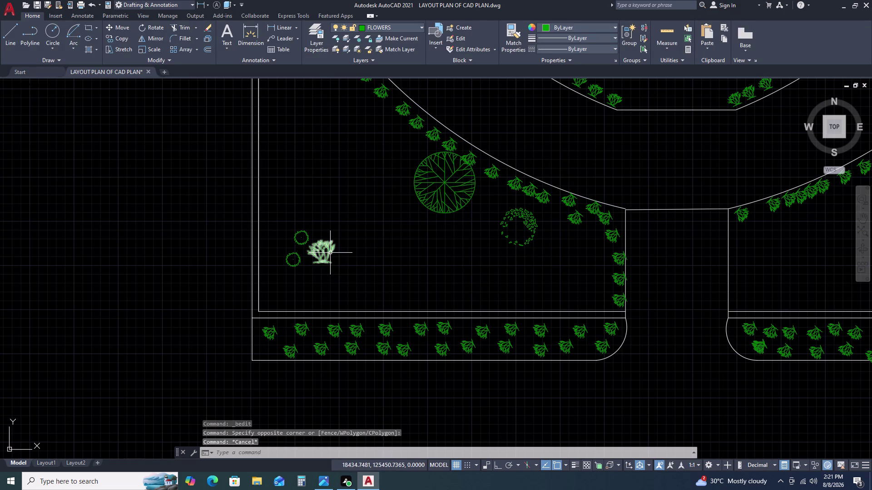
click(330, 252)
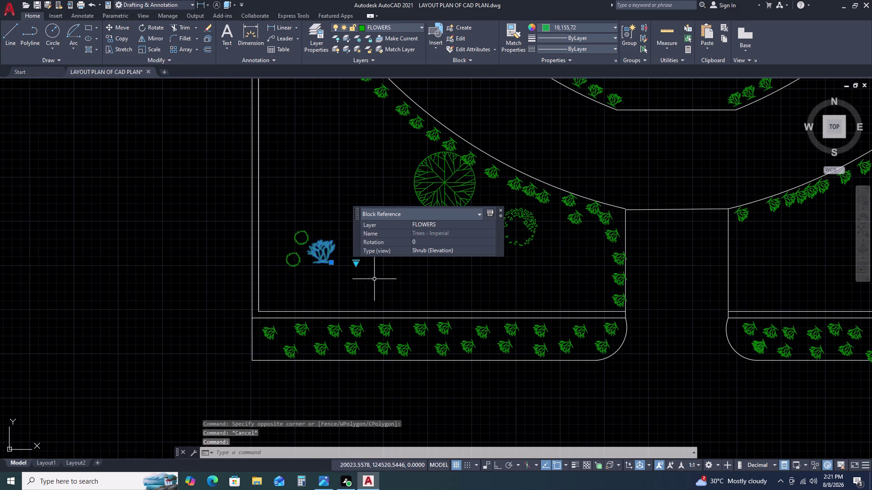
click(357, 263)
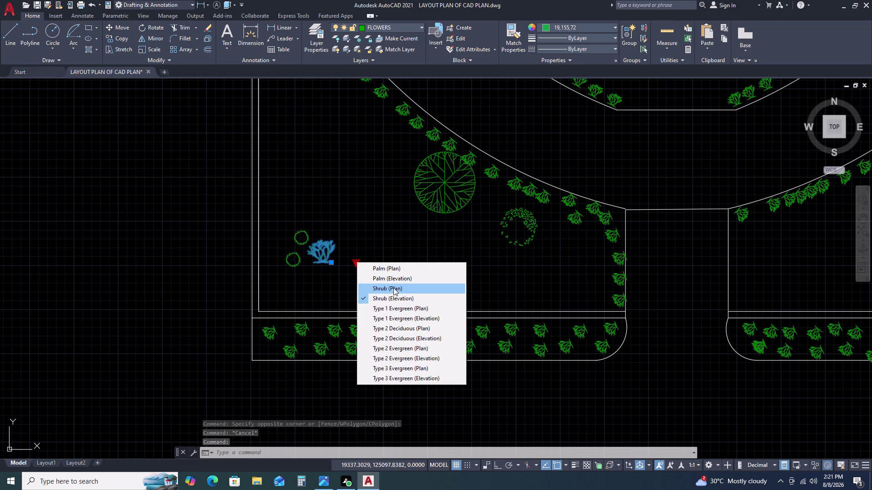
click(393, 288)
Change the tree block's visibility to Palm, then to Palm (Plan).
scroll(up, 3)
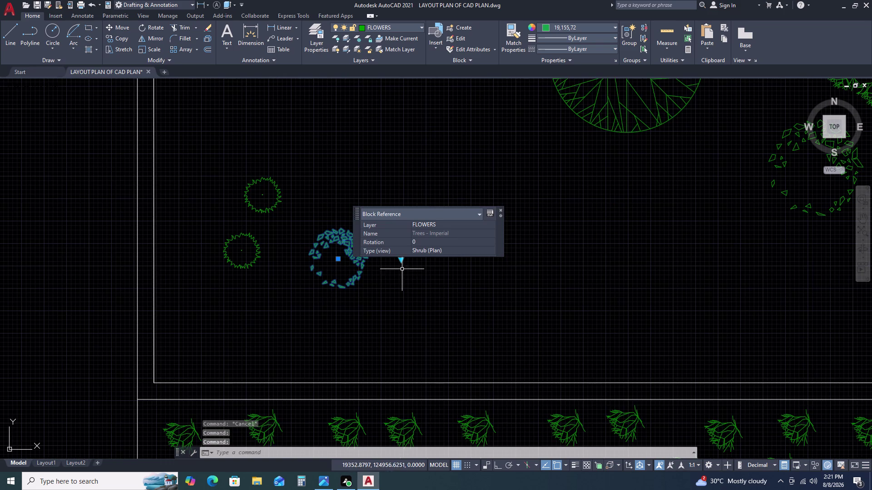
click(401, 260)
click(434, 274)
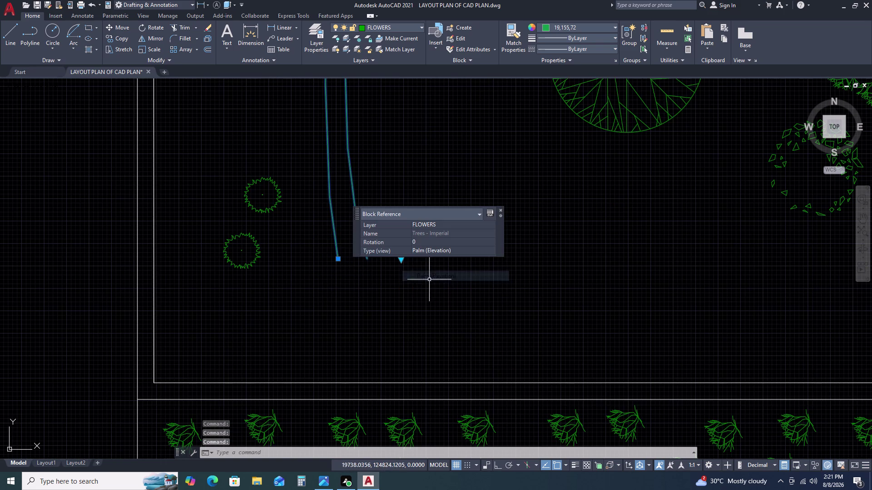
scroll(down, 3)
click(415, 280)
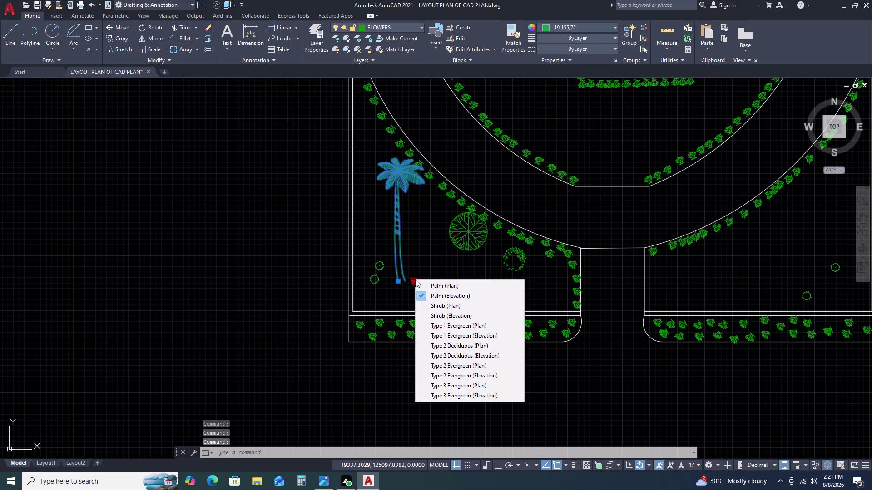
click(435, 285)
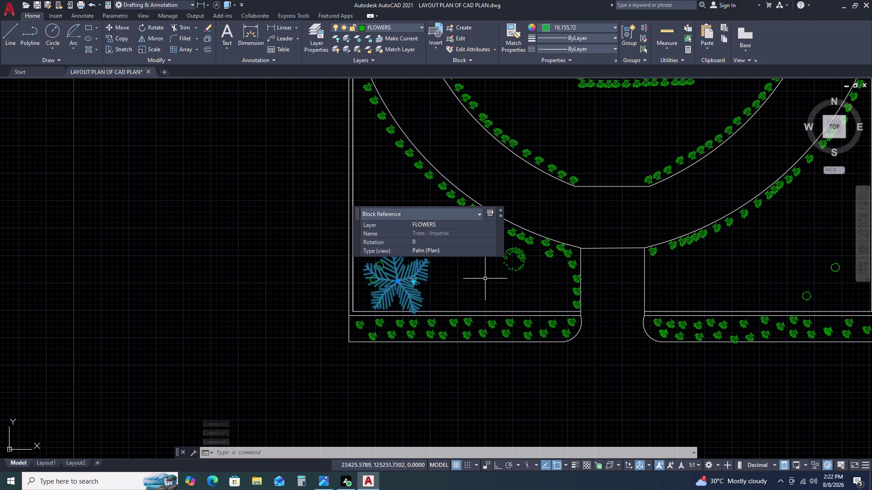
key(Escape)
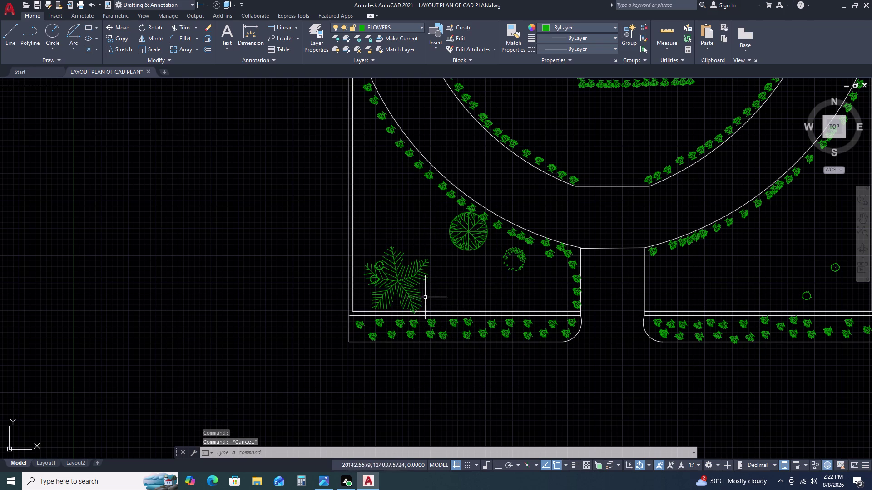
Scale the plan-view palm down from its centre to a smaller size.
click(416, 287)
click(408, 292)
text(S)
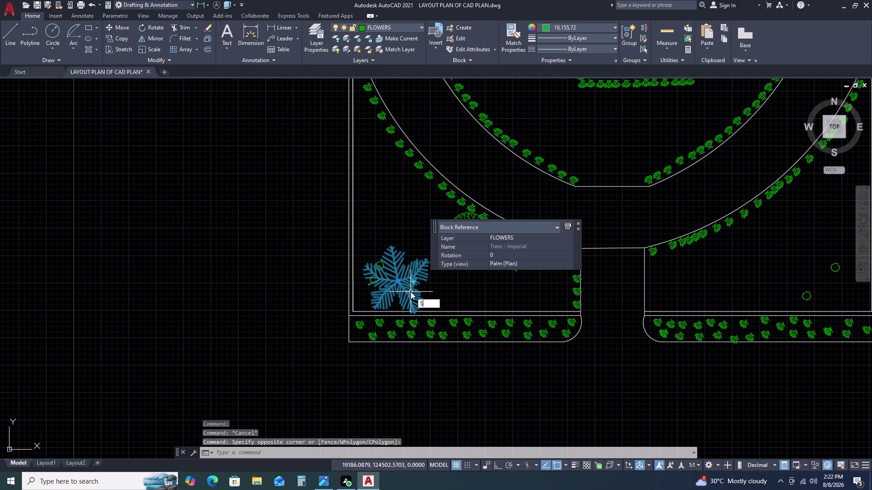
text(C)
key(space)
click(411, 292)
click(449, 299)
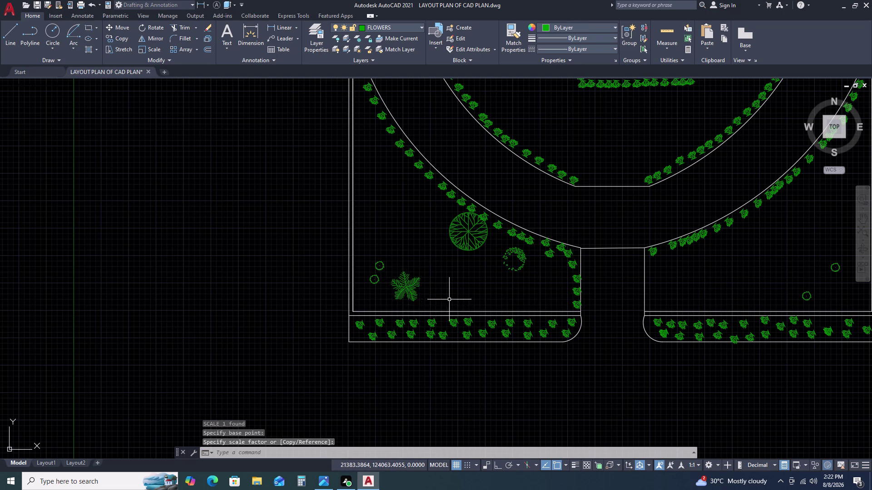
middle_drag(460, 277, 432, 271)
middle_click(394, 258)
scroll(up, 3)
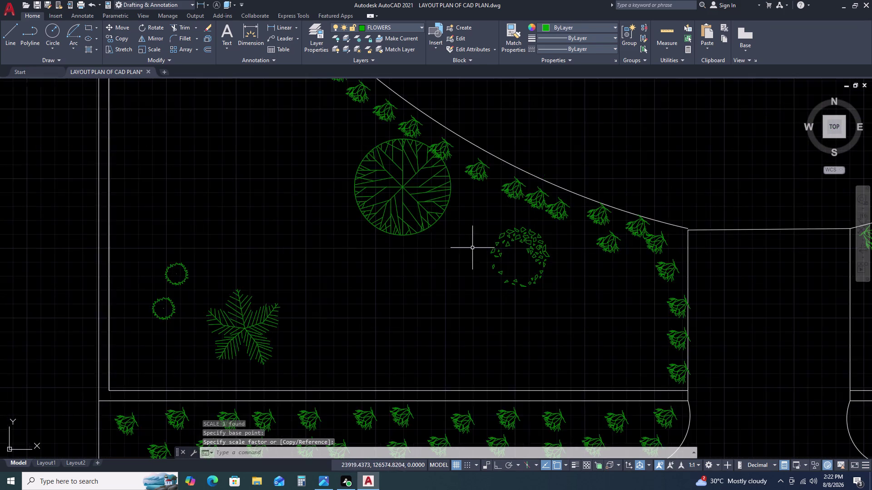
scroll(up, 3)
middle_drag(534, 272, 450, 275)
middle_drag(422, 268, 417, 266)
click(446, 241)
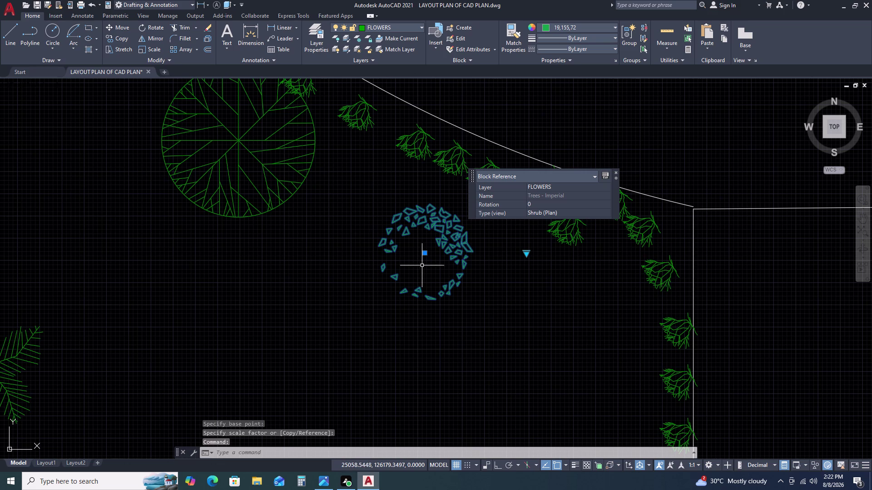
Draw a circle around the scattered-flower shrub.
key(Escape)
text(C)
key(space)
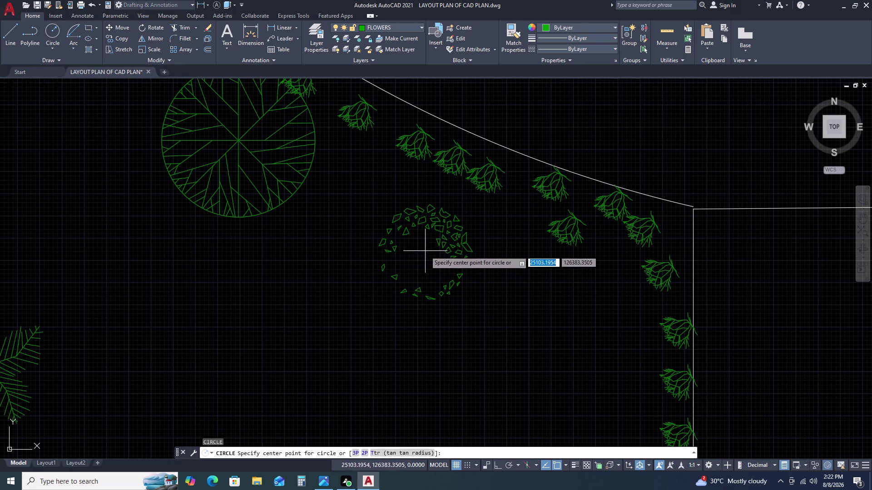
click(441, 253)
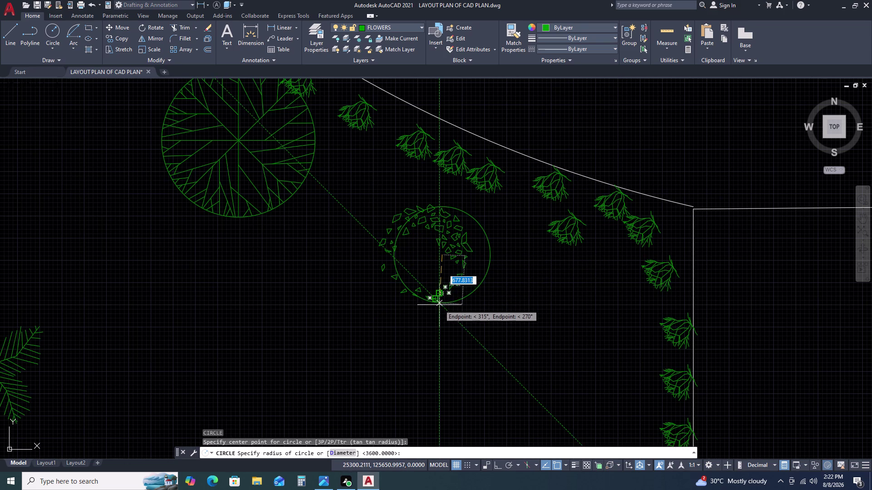
drag(439, 305, 435, 305)
click(476, 296)
Move the circle left so it is centred over the shrub.
click(474, 288)
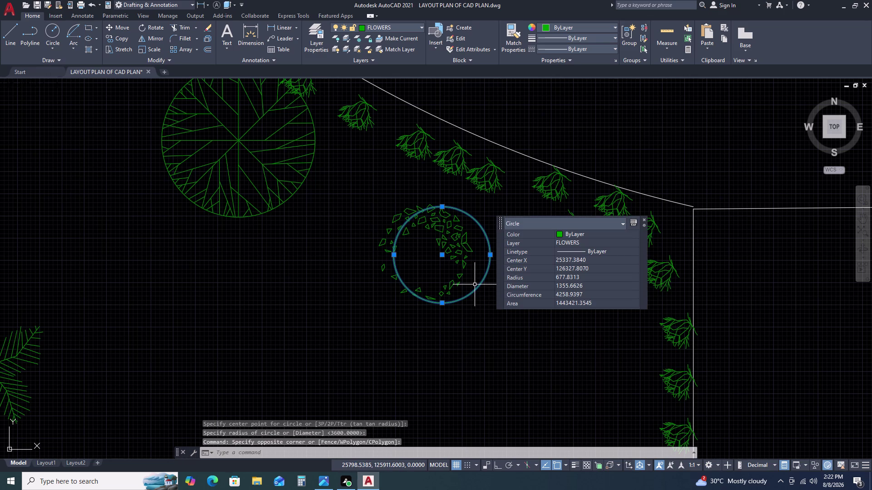
key(m)
key(space)
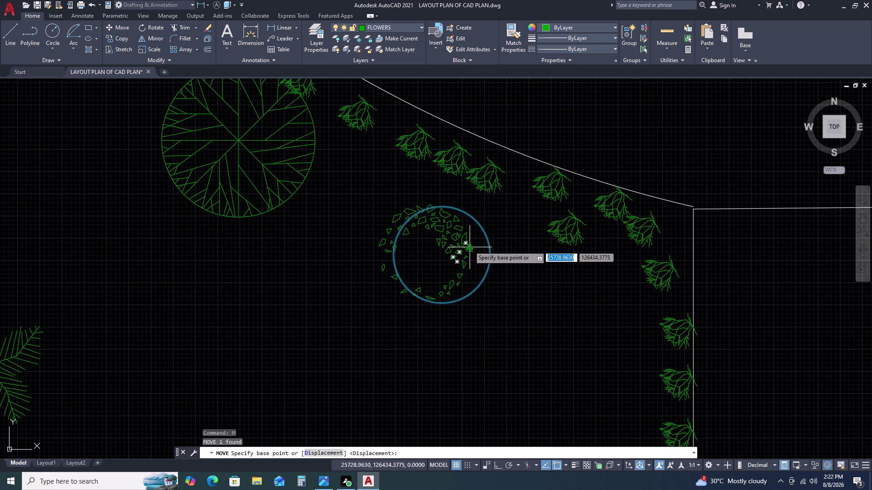
click(441, 257)
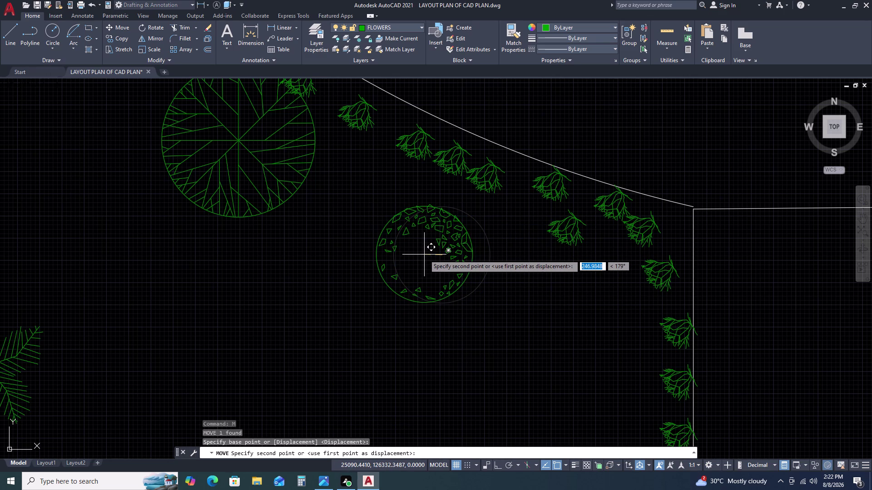
click(424, 255)
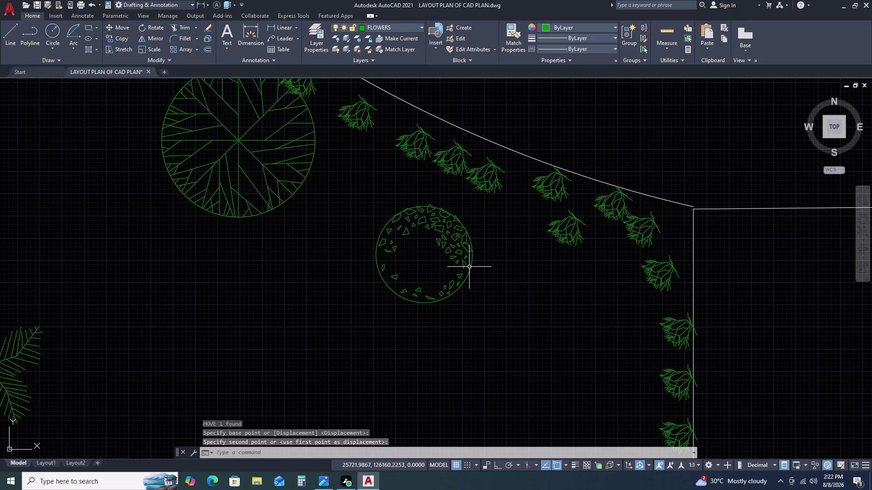
Enlarge the circle's radius to about 694 with its quadrant grip, enclosing the shrub.
click(470, 270)
scroll(up, 3)
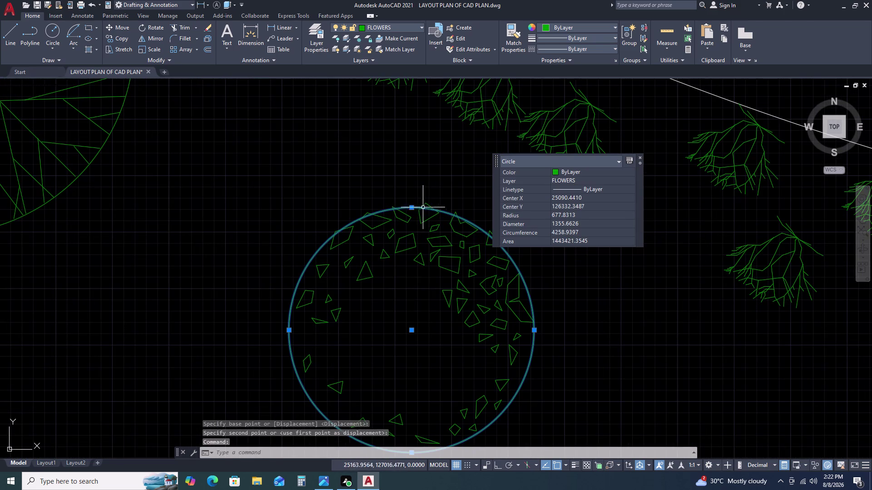
click(412, 207)
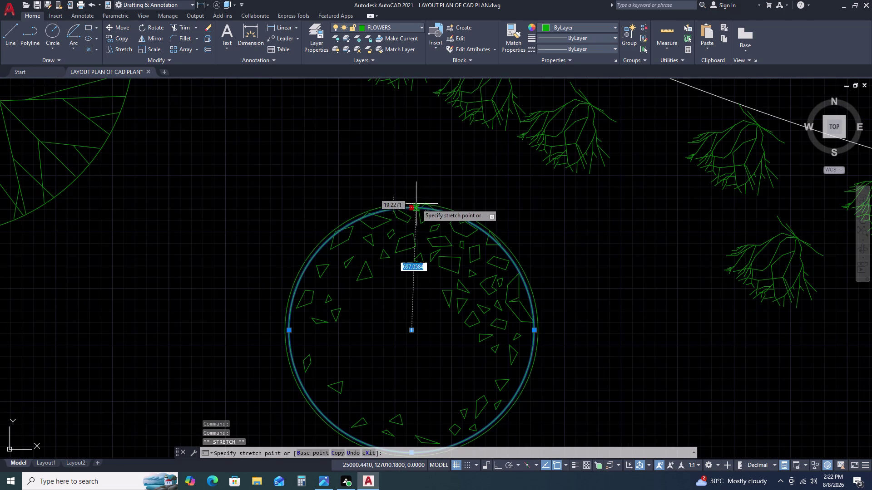
click(419, 201)
scroll(down, 3)
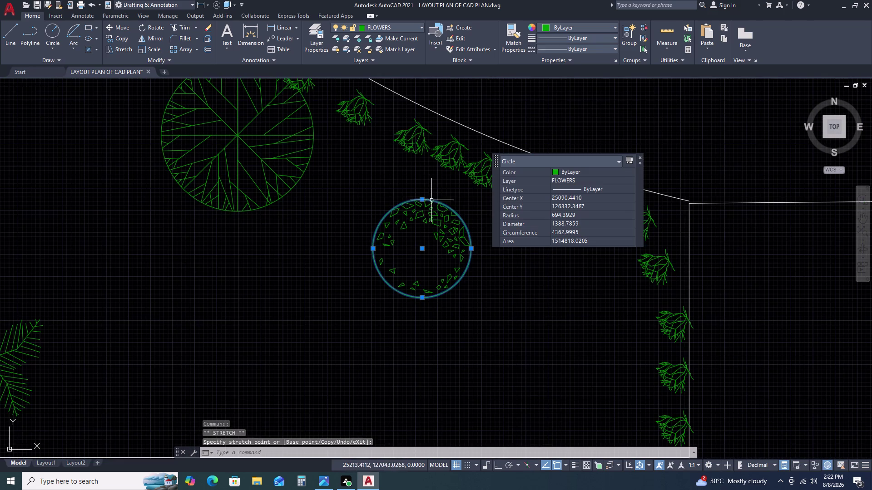
key(Escape)
scroll(down, 3)
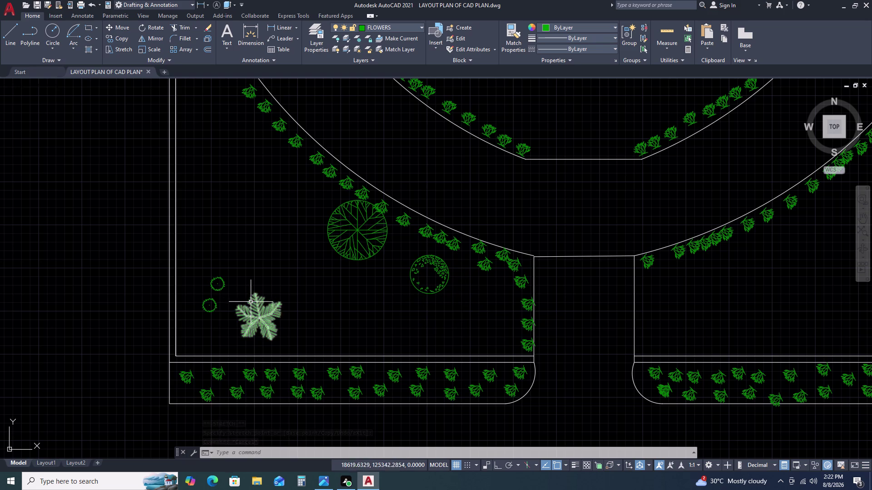
Scale the first small spiky tree symbol up to full tree size.
click(222, 287)
scroll(up, 3)
middle_drag(237, 291, 304, 221)
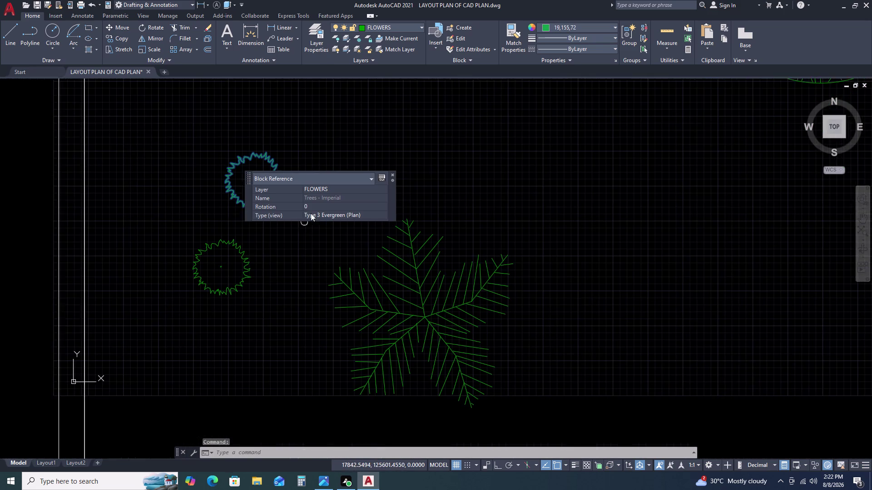
text(SX)
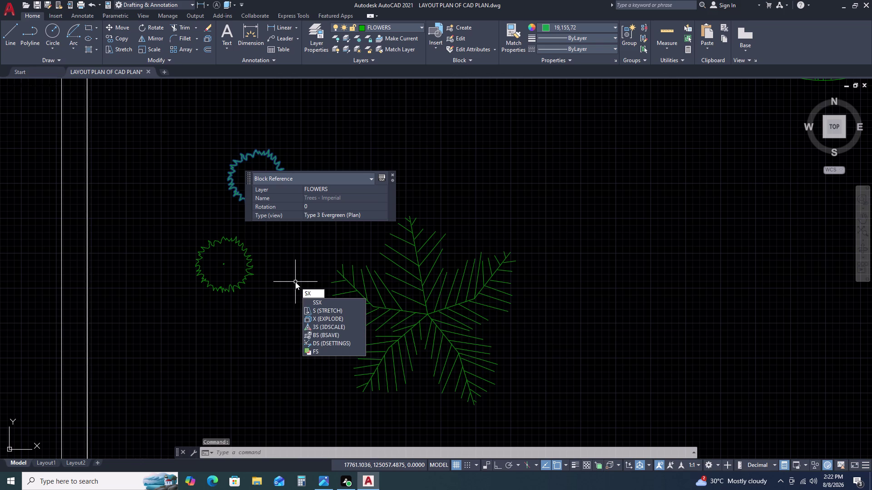
key(BackSpace)
key(c)
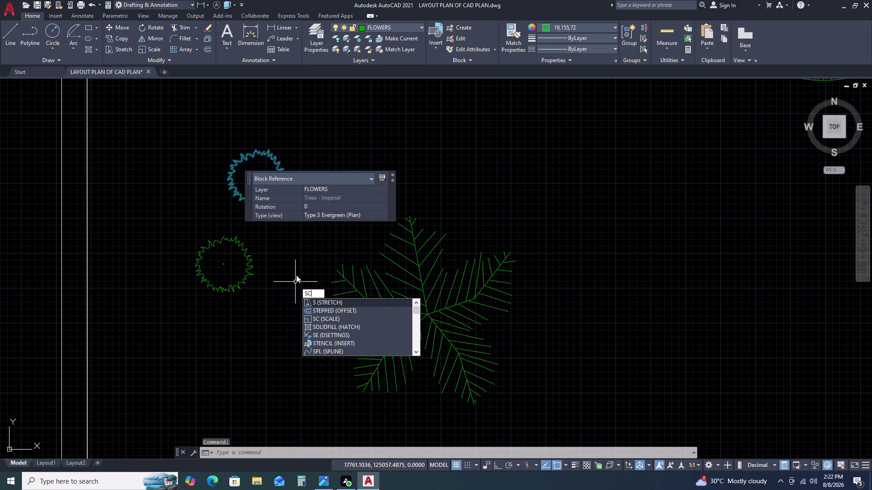
key(space)
click(294, 199)
scroll(down, 3)
scroll(down, 3)
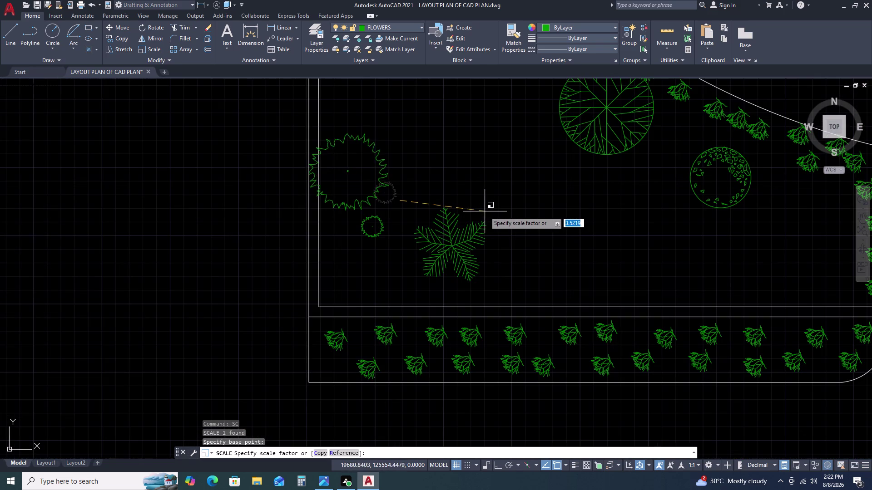
click(471, 199)
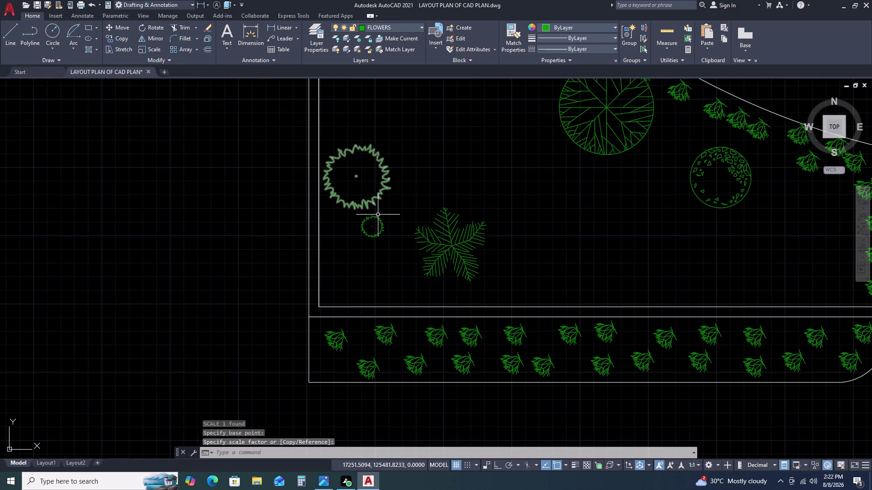
Scale the second small spiky tree up to match the first.
click(378, 215)
text(SC)
key(space)
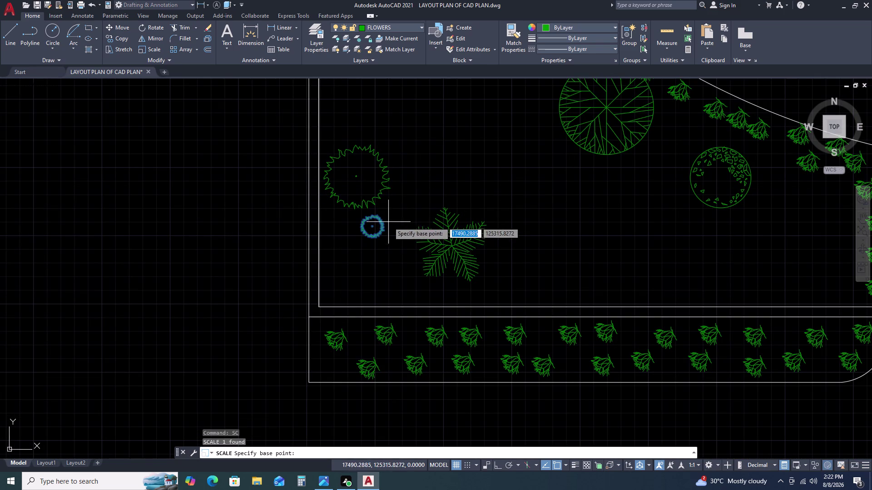
click(388, 222)
click(438, 173)
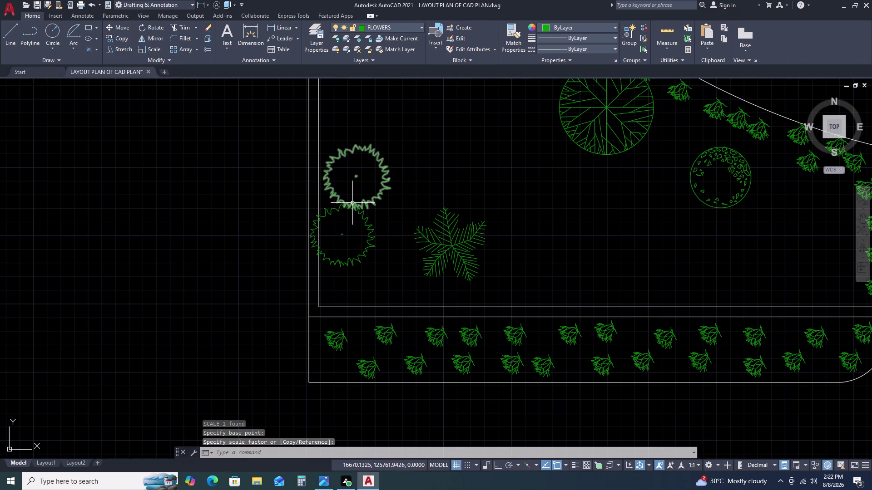
click(352, 206)
Move both enlarged spiky trees together beside the Type 3 Evergreen block.
click(352, 218)
click(356, 209)
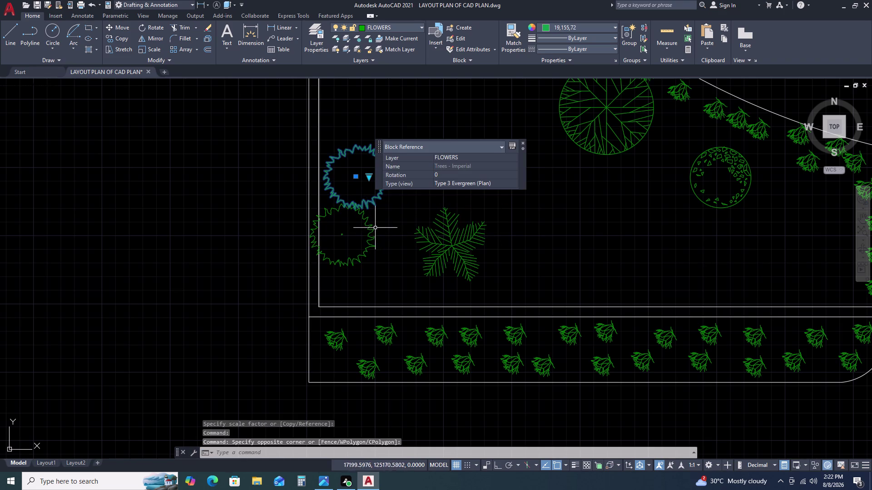
click(375, 228)
click(368, 218)
key(m)
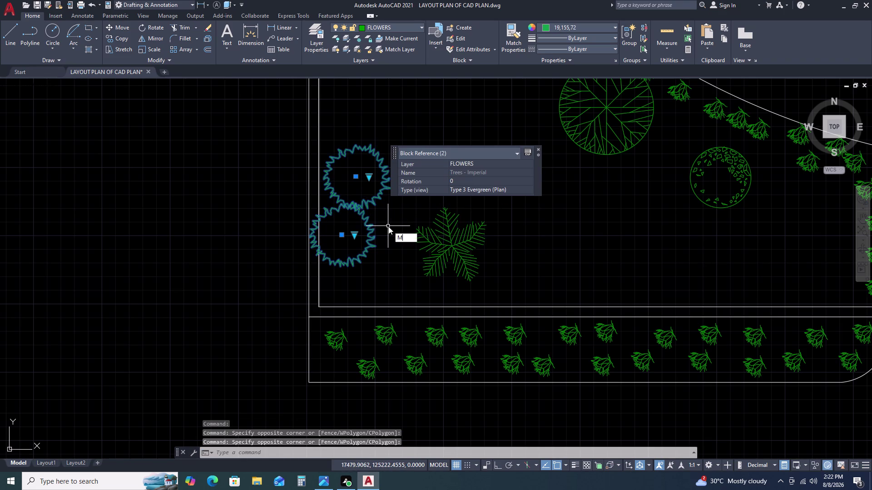
key(space)
click(388, 226)
click(410, 231)
click(431, 227)
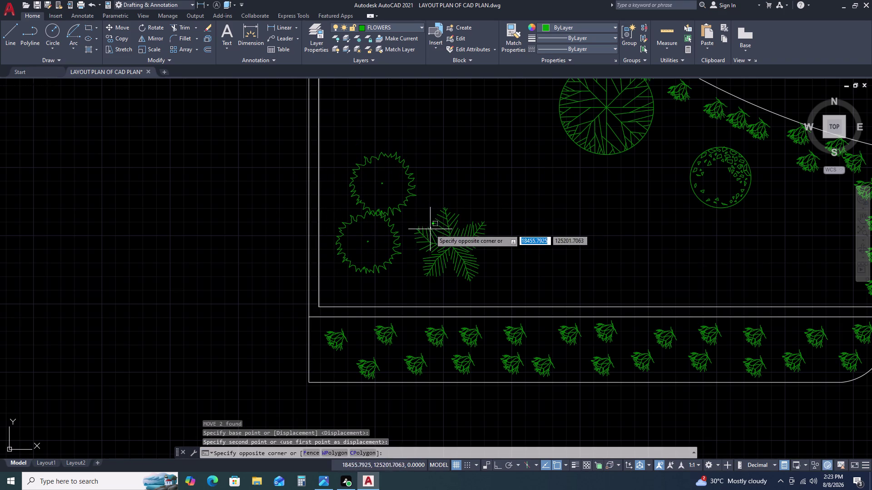
middle_drag(421, 244, 357, 218)
middle_drag(322, 207, 315, 205)
Move the evergreen tree up beside the shrub circle.
middle_click(313, 203)
click(368, 234)
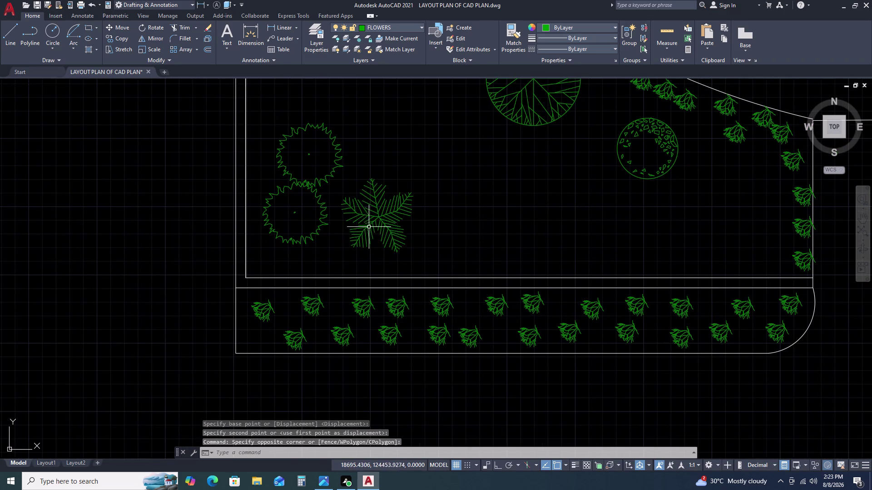
click(375, 213)
text(M)
key(space)
drag(376, 227, 381, 224)
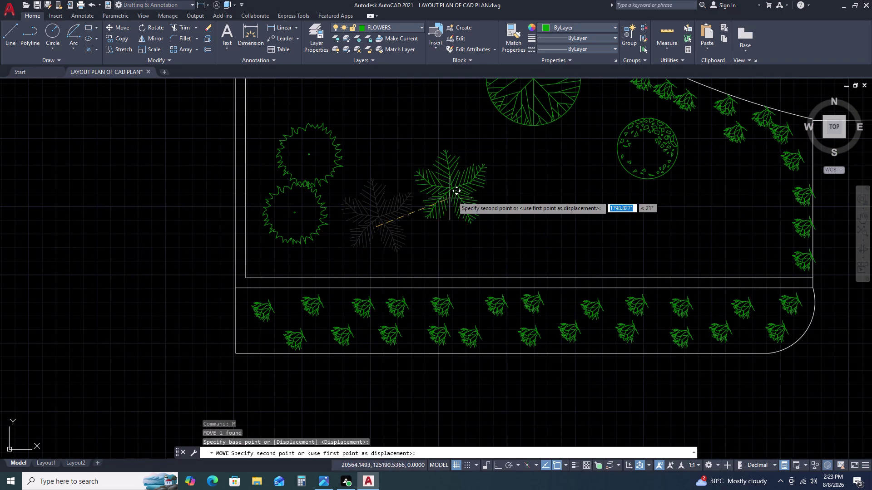
click(558, 182)
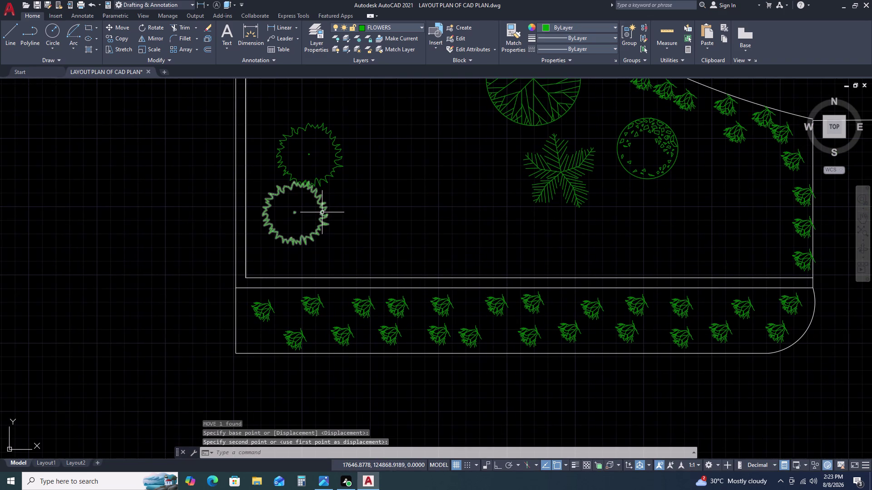
Copy the lower spiky tree once into the bed with CO.
click(322, 213)
text(CO)
key(space)
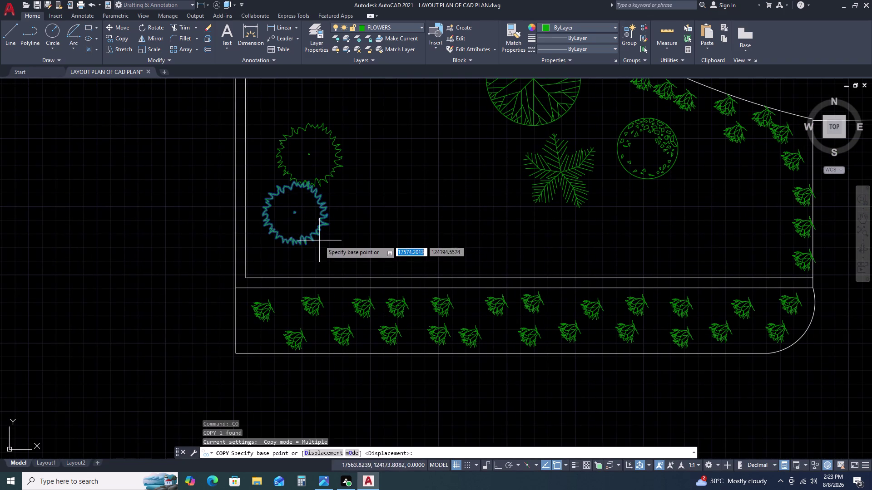
click(319, 235)
click(364, 217)
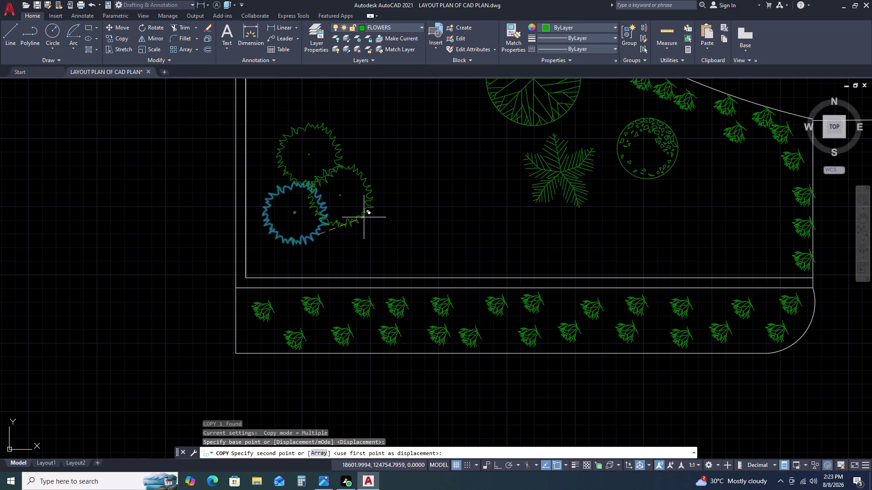
scroll(down, 3)
scroll(down, 3)
middle_drag(358, 275, 209, 260)
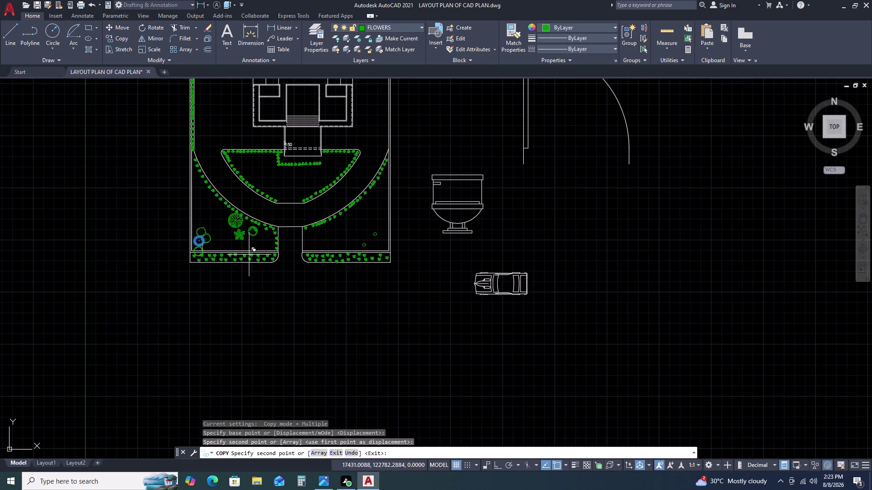
Place three more spiky tree copies to form a cluster.
scroll(up, 3)
scroll(up, 3)
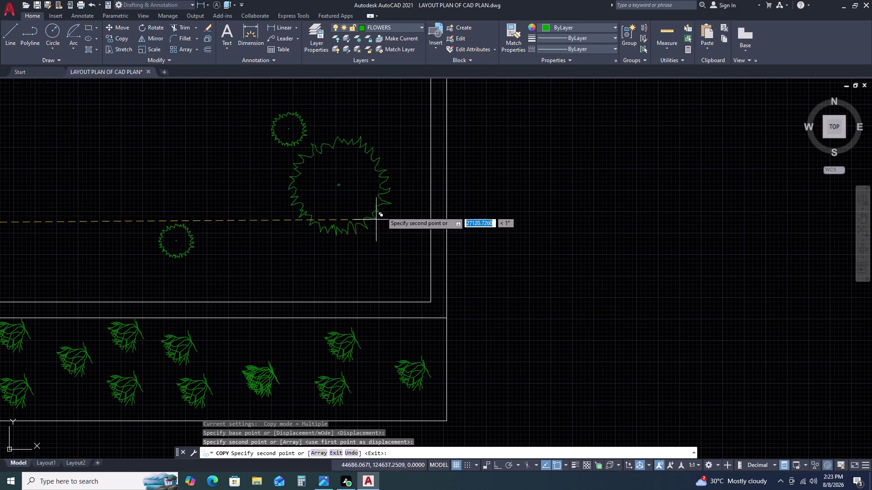
click(390, 193)
click(355, 254)
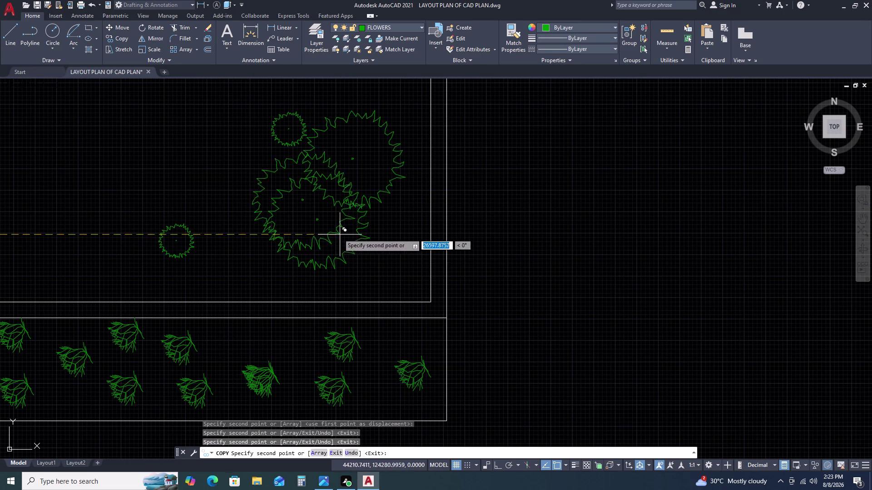
click(323, 190)
scroll(down, 3)
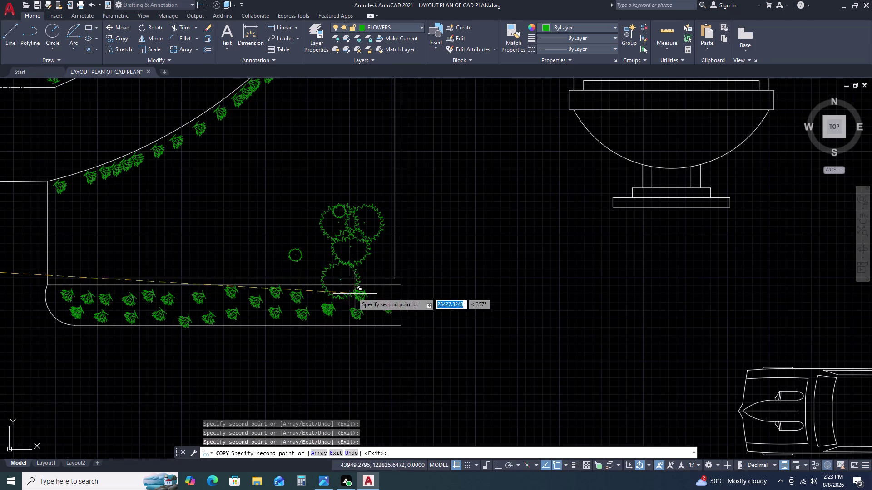
key(Escape)
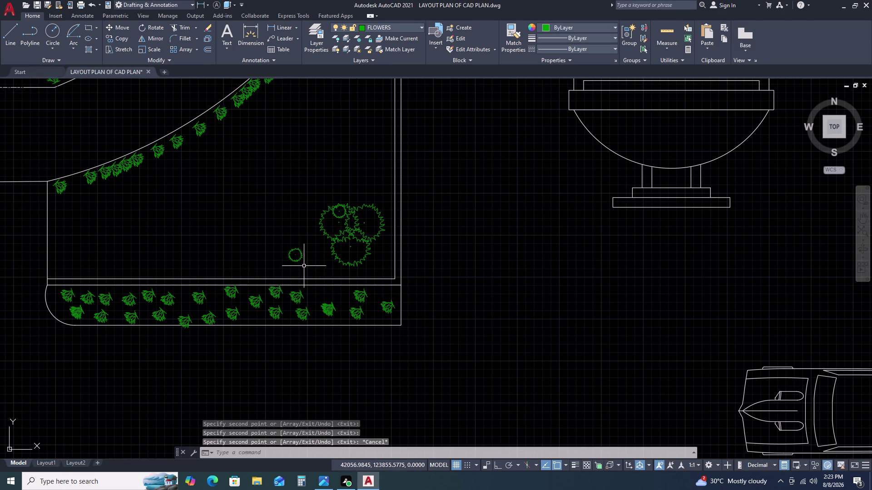
Delete the stray spiky tree copy and another unwanted object.
click(304, 266)
click(291, 238)
key(Delete)
scroll(up, 3)
click(334, 215)
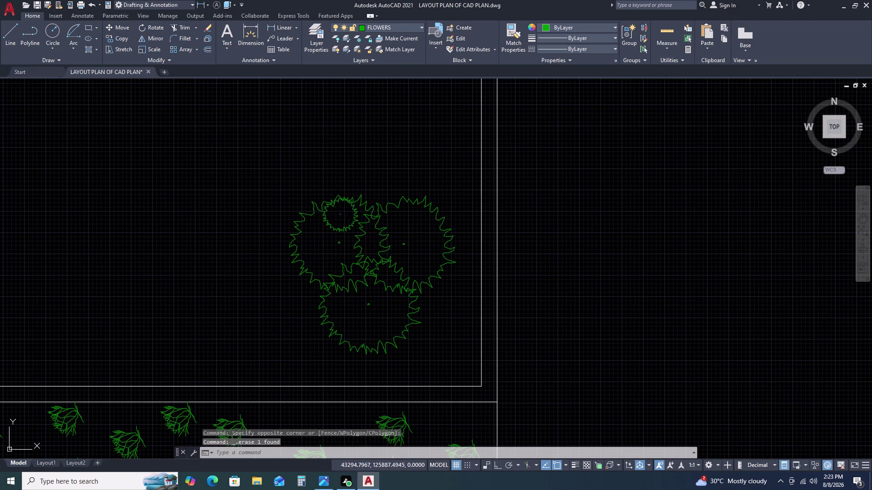
click(313, 231)
key(Delete)
Undo the last change and erase the stray small circle among the trees.
scroll(down, 3)
key(ctrl+z)
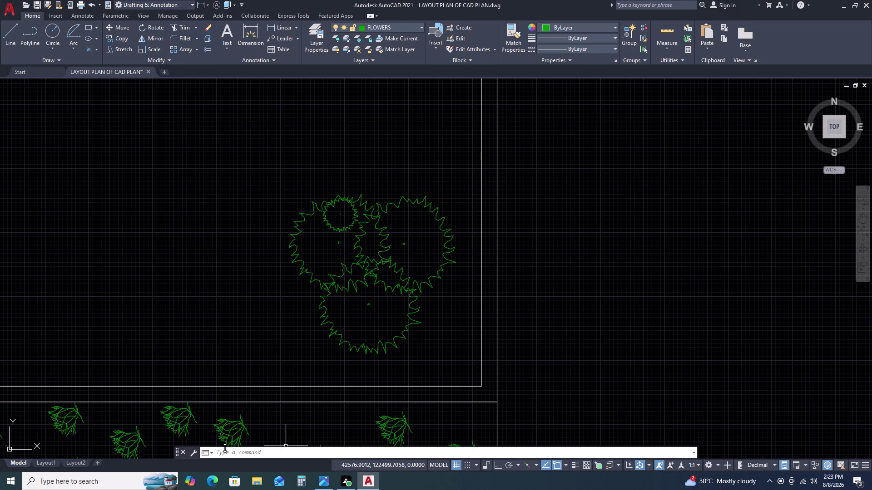
scroll(up, 3)
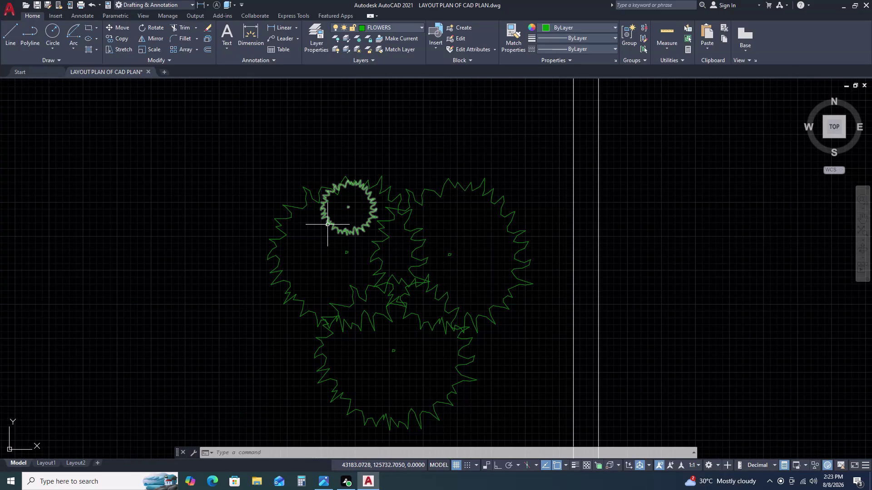
click(327, 225)
key(Delete)
key(Delete)
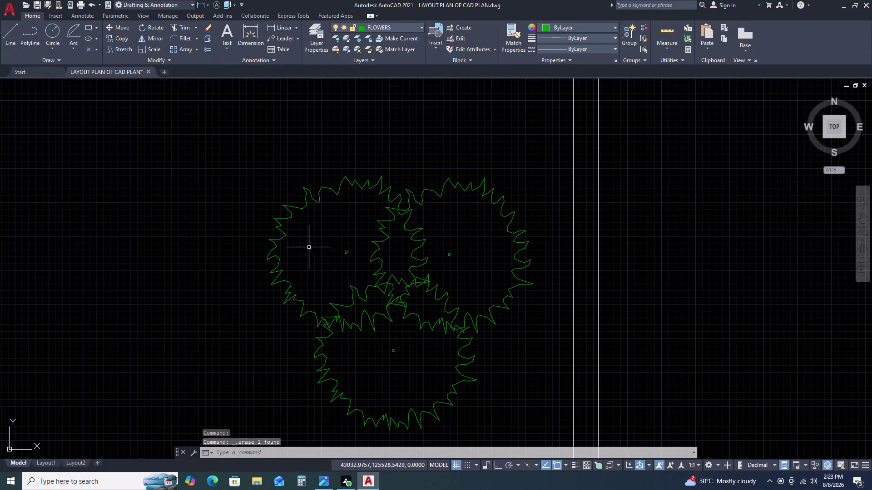
Erase the two flower symbols crowding the deciduous tree.
scroll(down, 3)
scroll(down, 3)
middle_drag(164, 295, 360, 270)
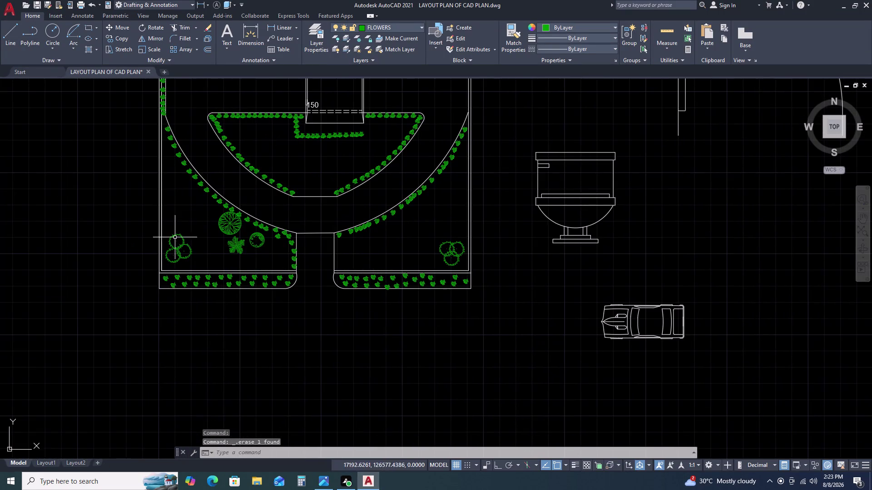
scroll(up, 3)
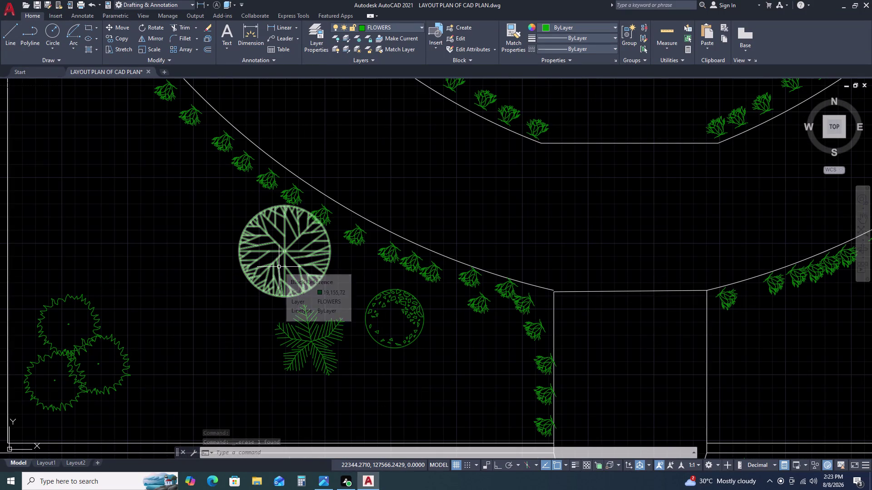
click(269, 252)
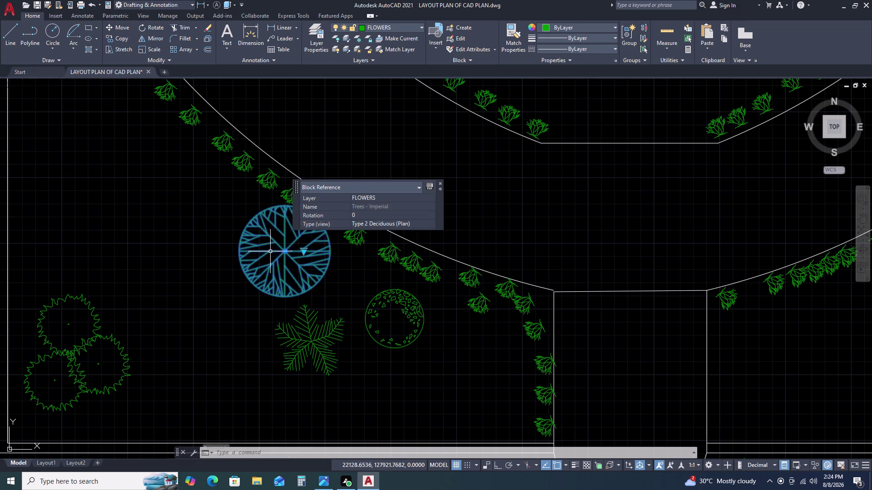
key(Escape)
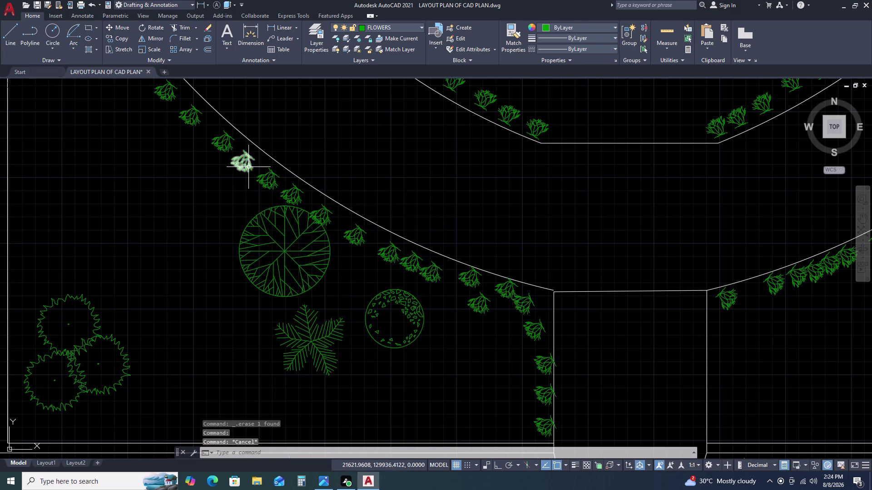
click(248, 167)
click(255, 180)
key(Delete)
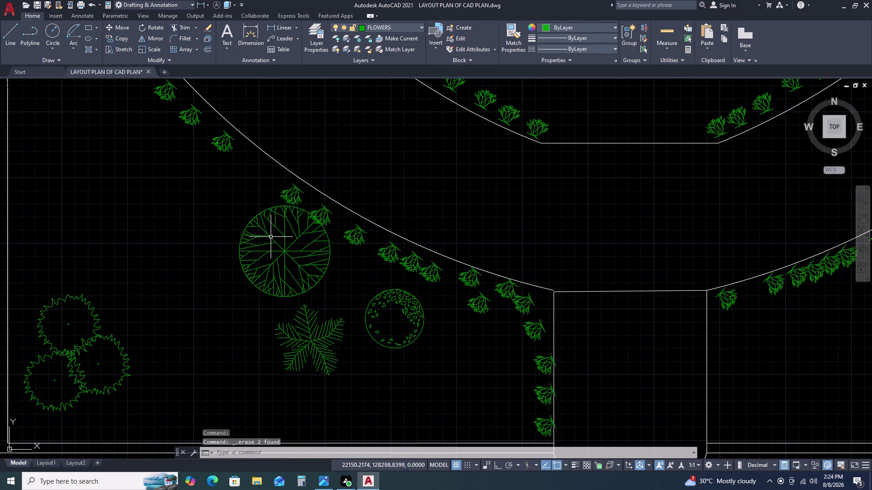
Move the deciduous tree up toward the curved bed edge.
click(270, 237)
key(m)
key(space)
click(263, 234)
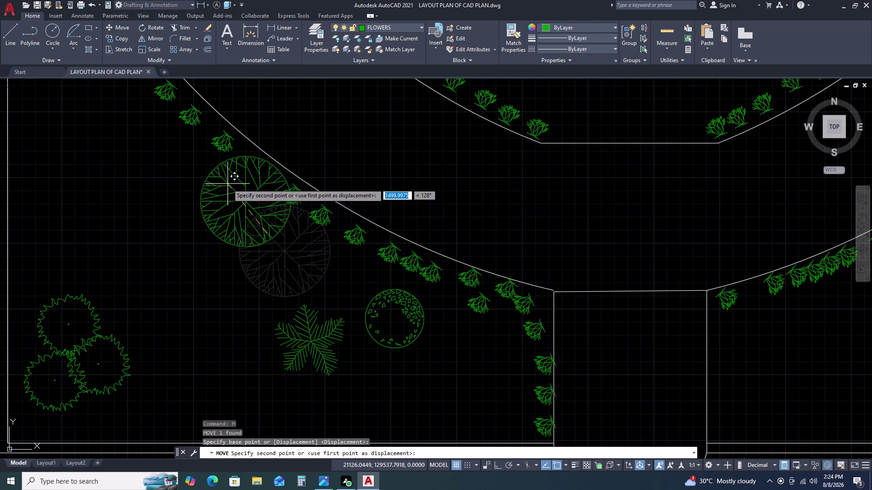
click(219, 179)
scroll(down, 3)
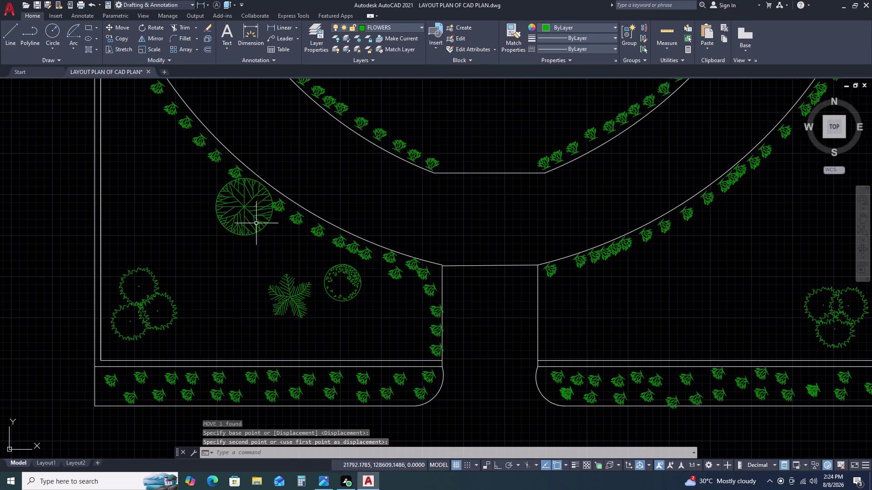
middle_drag(274, 282, 266, 217)
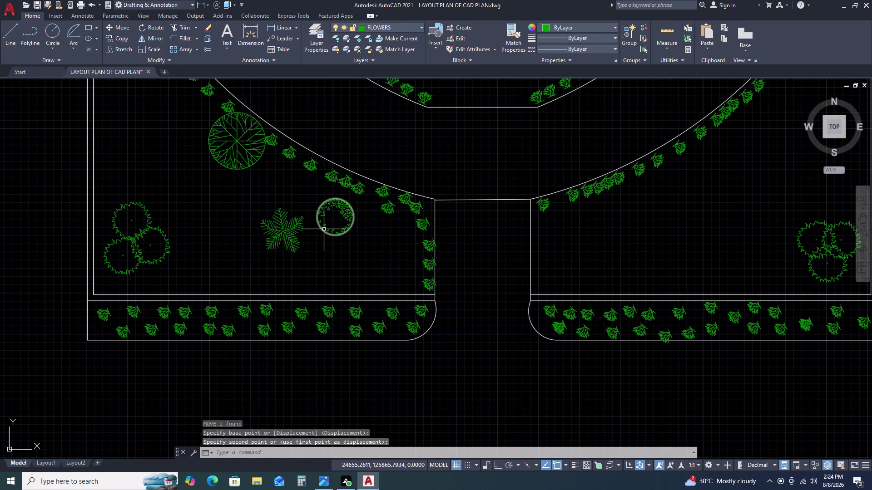
Copy the deciduous tree into the right-hand bed.
click(246, 155)
text(C)
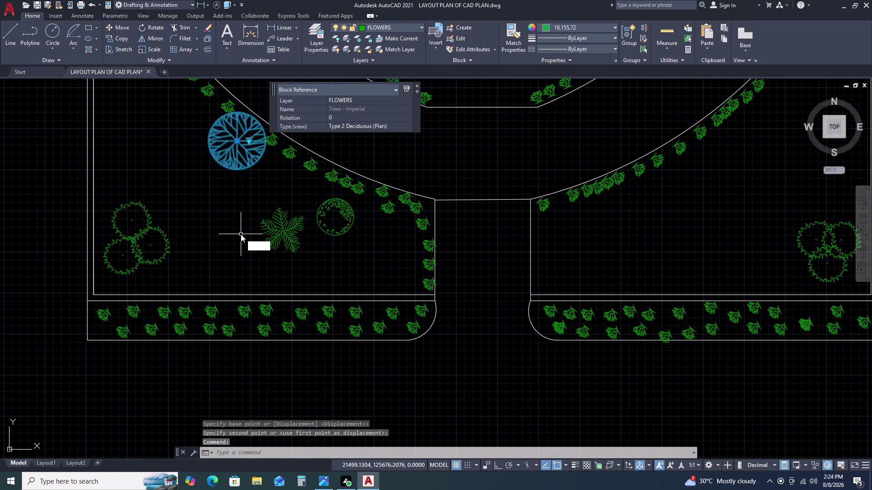
text(O)
key(space)
click(234, 153)
scroll(down, 3)
middle_drag(262, 268, 148, 250)
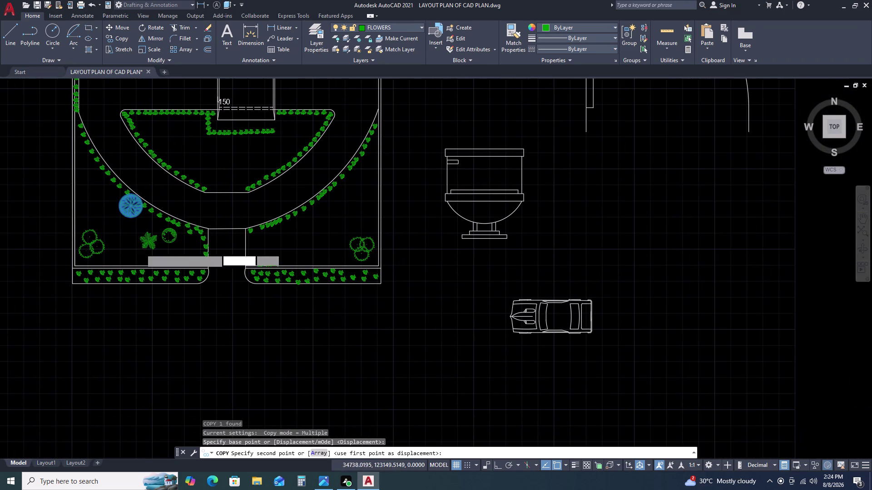
scroll(up, 3)
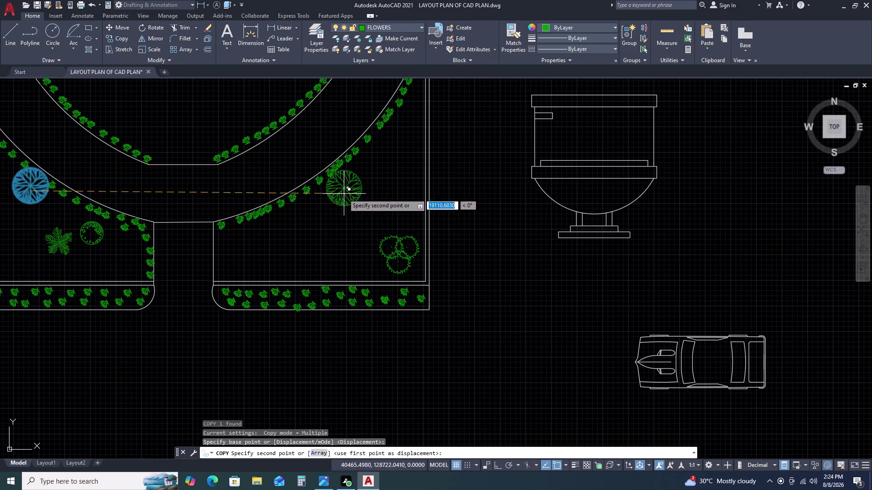
click(335, 201)
key(Escape)
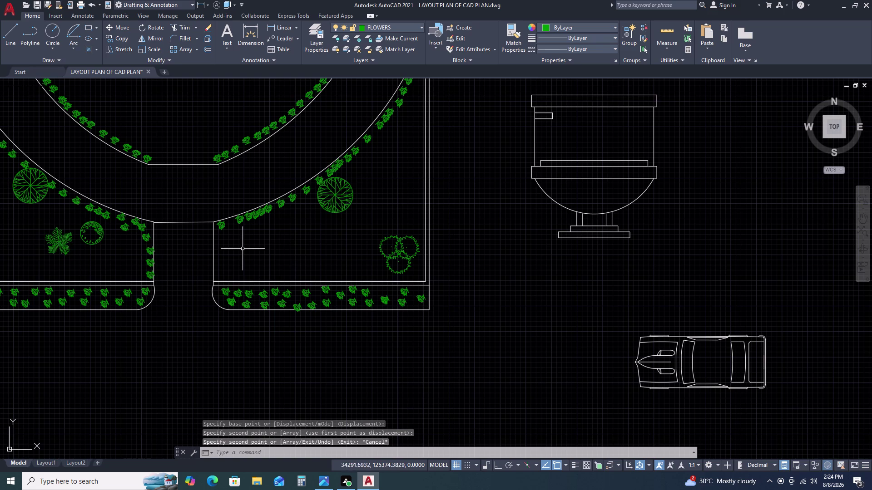
click(83, 228)
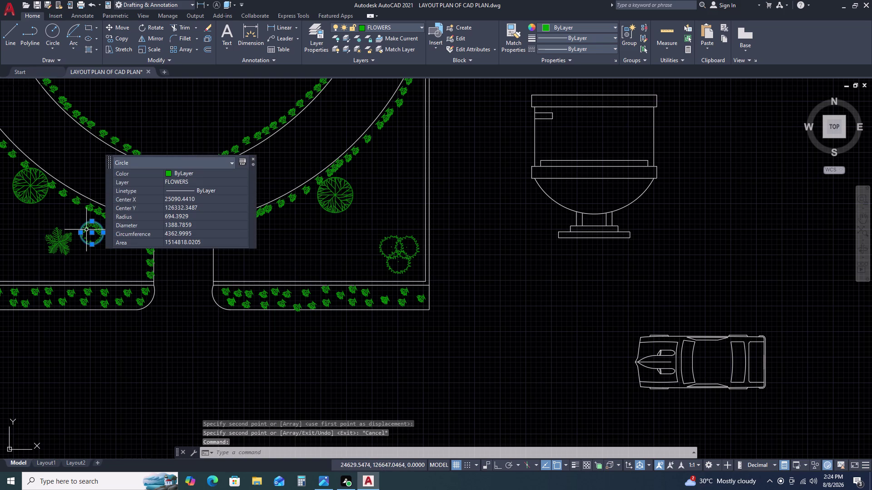
Copy the dotted shrub circle to three points along the right bed's curved edge.
scroll(up, 3)
click(86, 229)
double_click(87, 223)
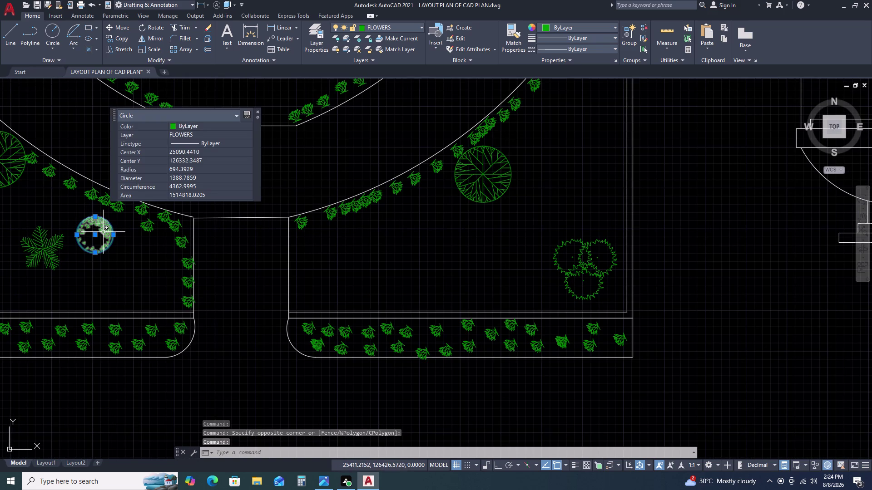
click(103, 232)
key(c)
text(O)
key(space)
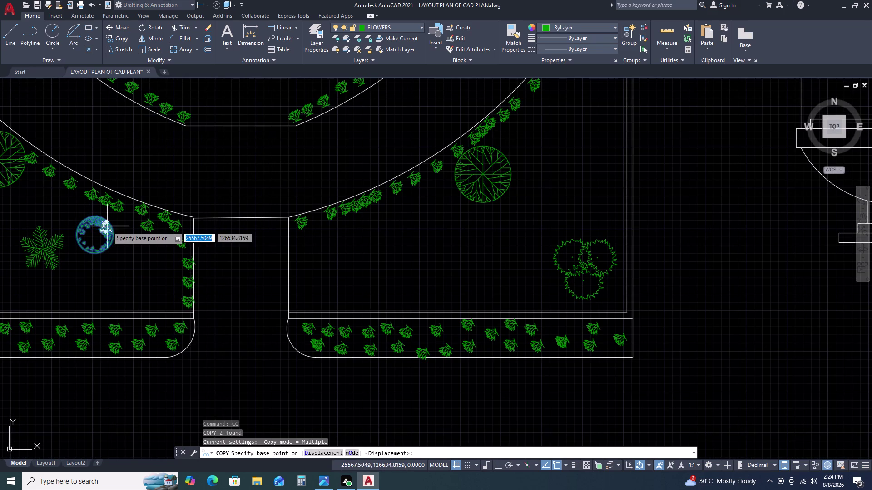
click(94, 231)
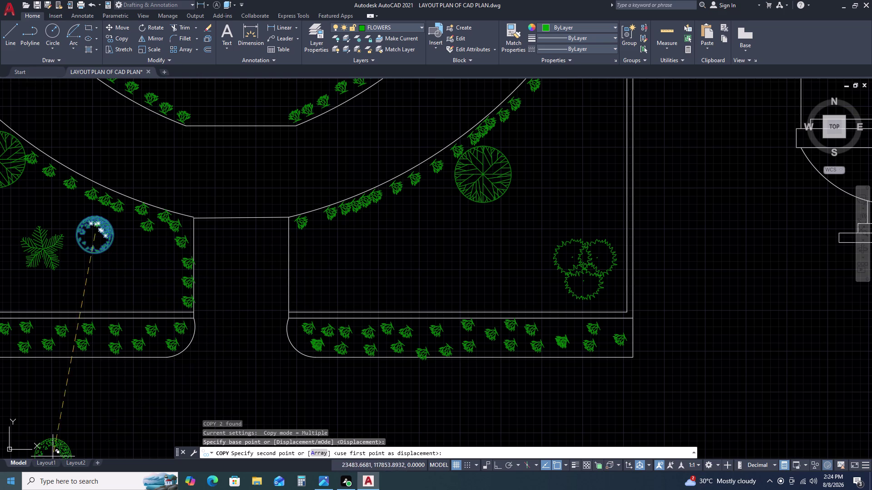
scroll(up, 3)
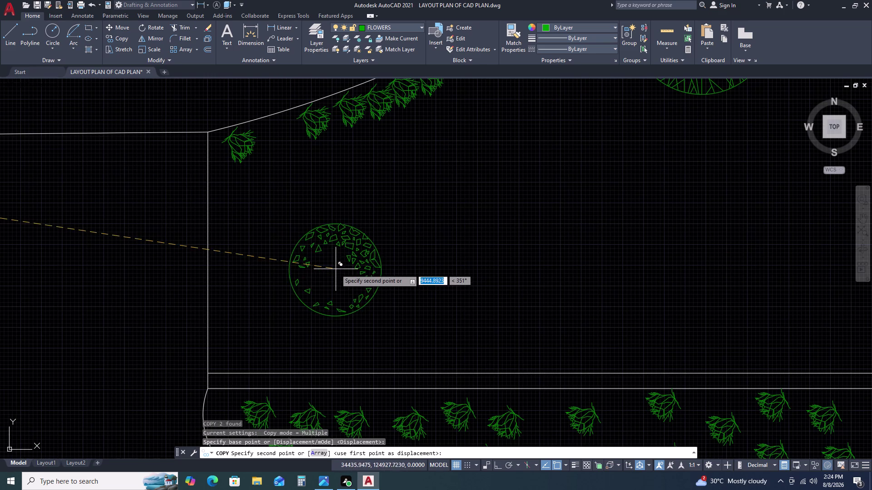
click(336, 209)
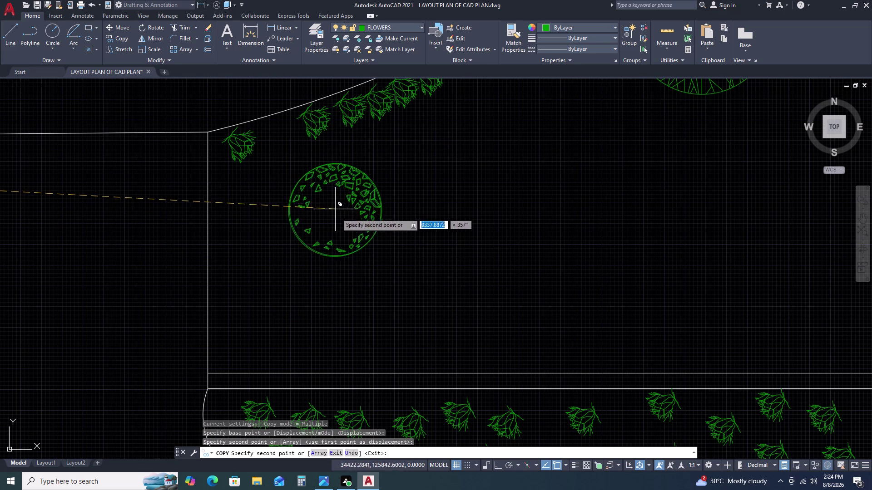
scroll(down, 3)
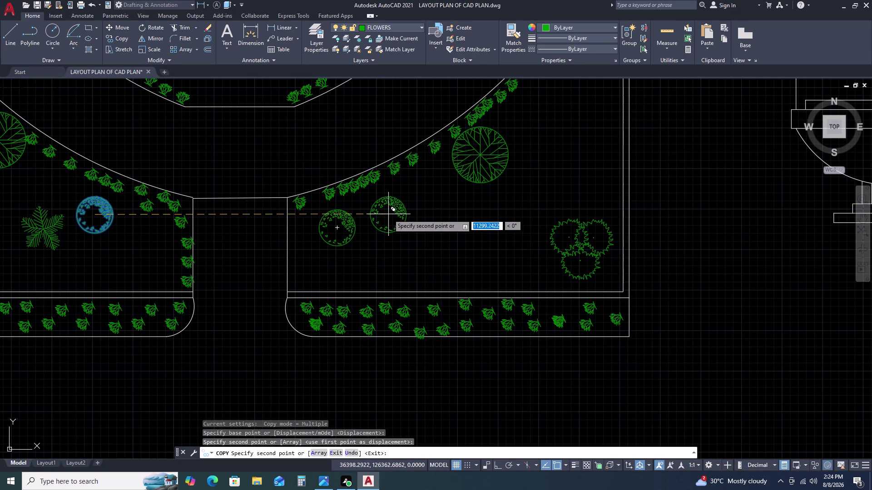
click(381, 209)
click(419, 188)
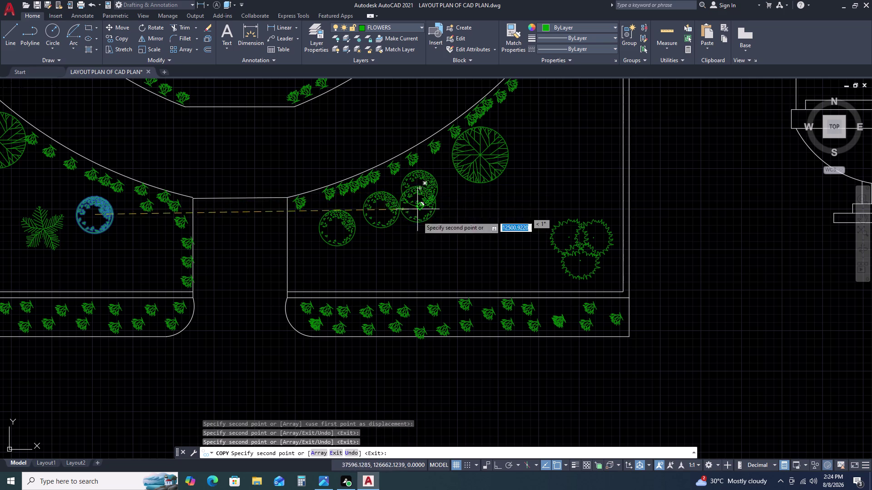
scroll(down, 3)
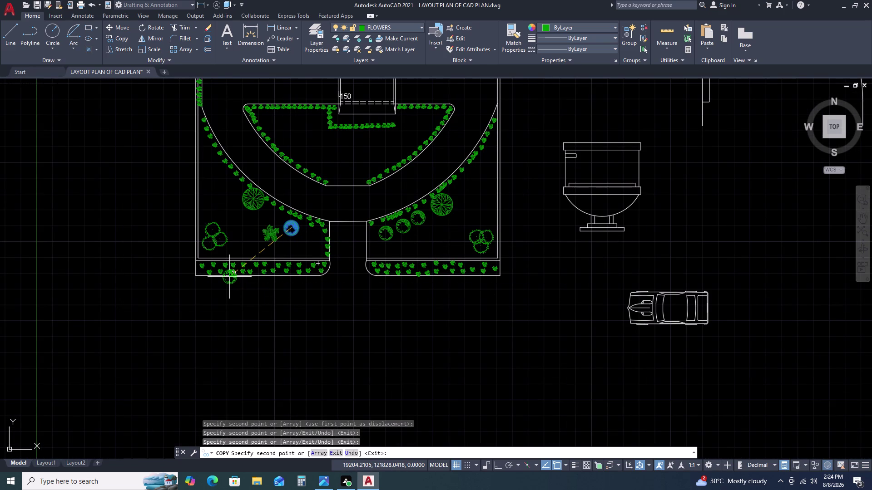
key(Escape)
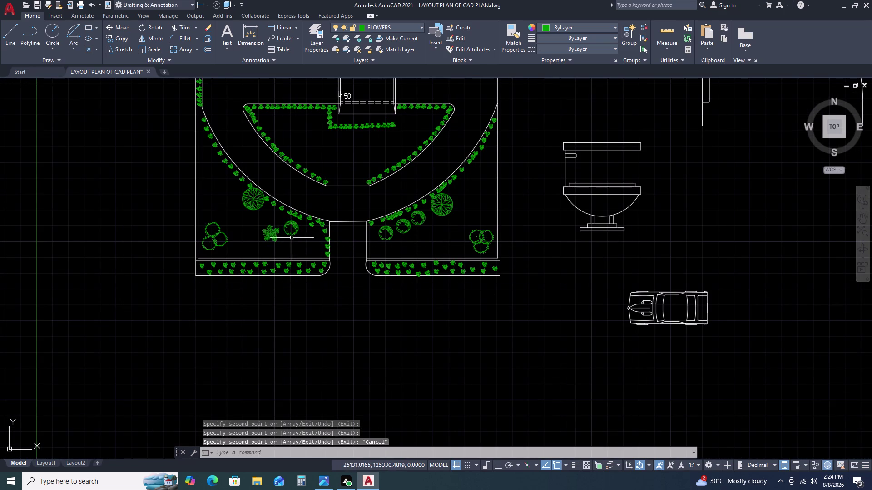
Begin scaling the original shrub circle and set its base point.
scroll(up, 3)
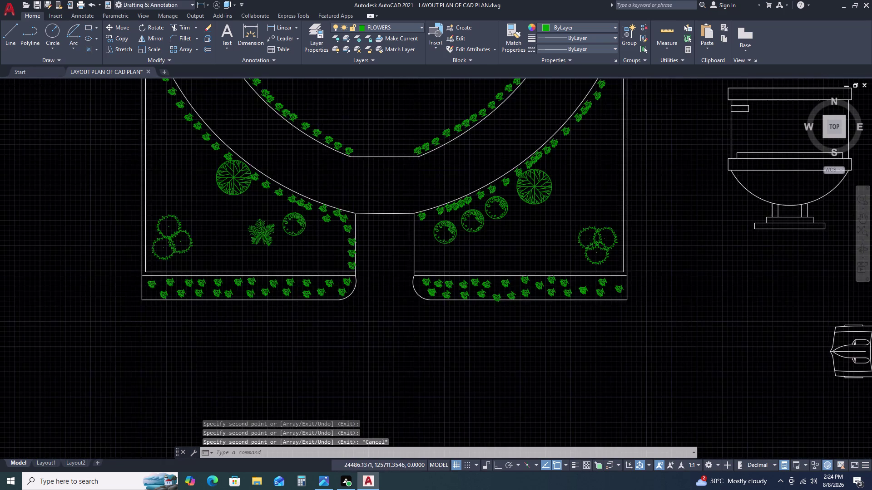
click(313, 208)
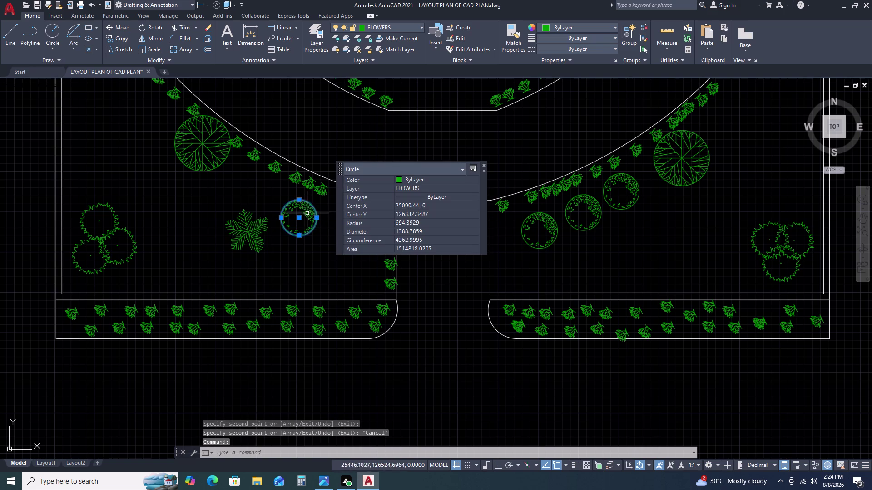
click(308, 213)
text(SC)
key(space)
double_click(300, 222)
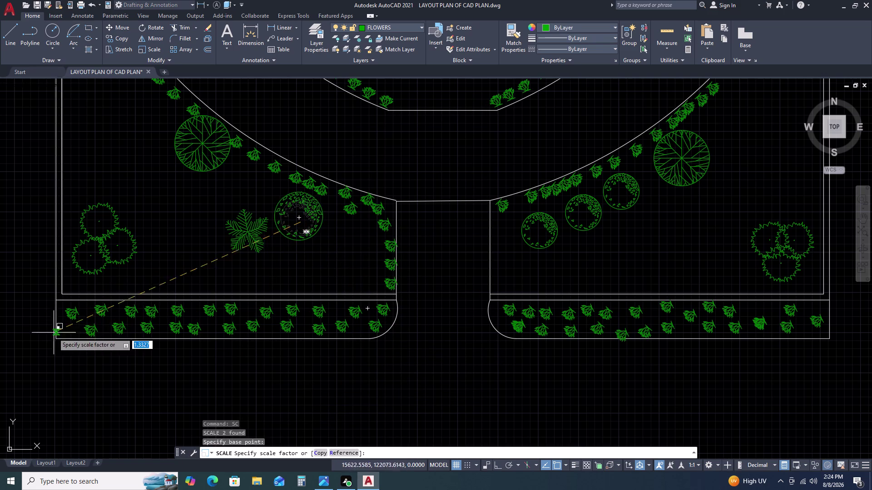
Enlarge the flowering shrub circle further with the SC (Scale) command.
click(47, 381)
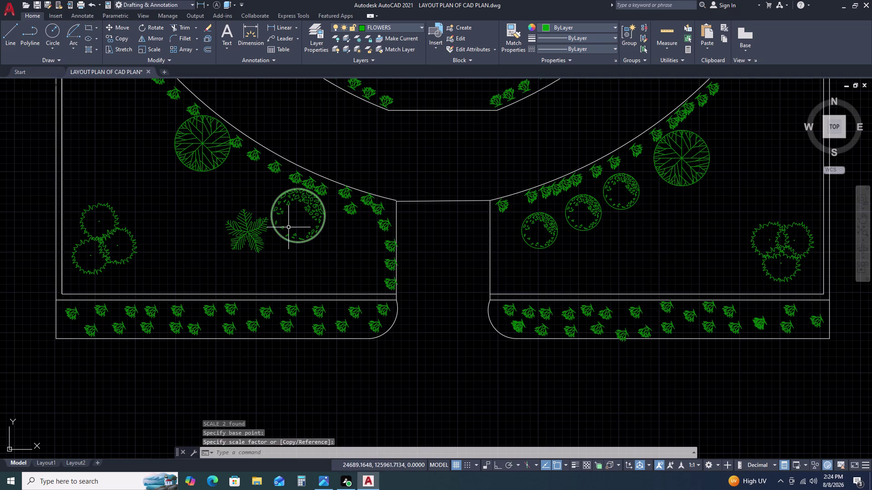
double_click(288, 227)
click(280, 259)
text(SC)
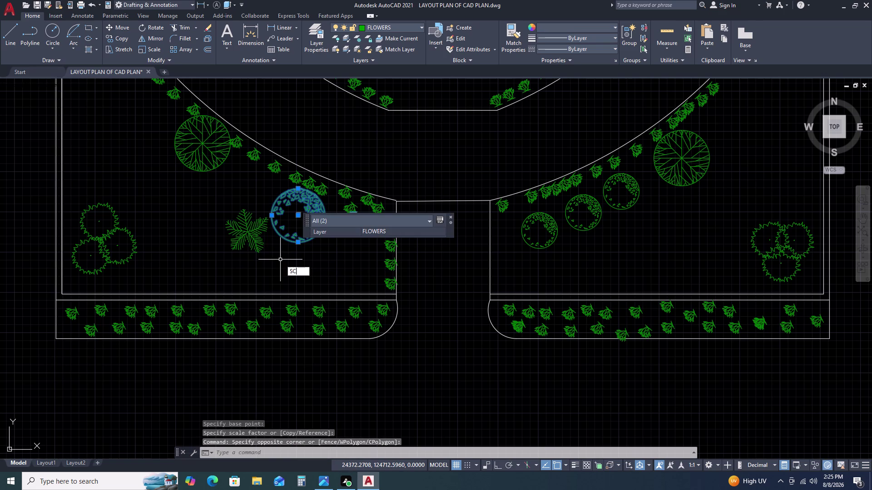
key(space)
click(325, 209)
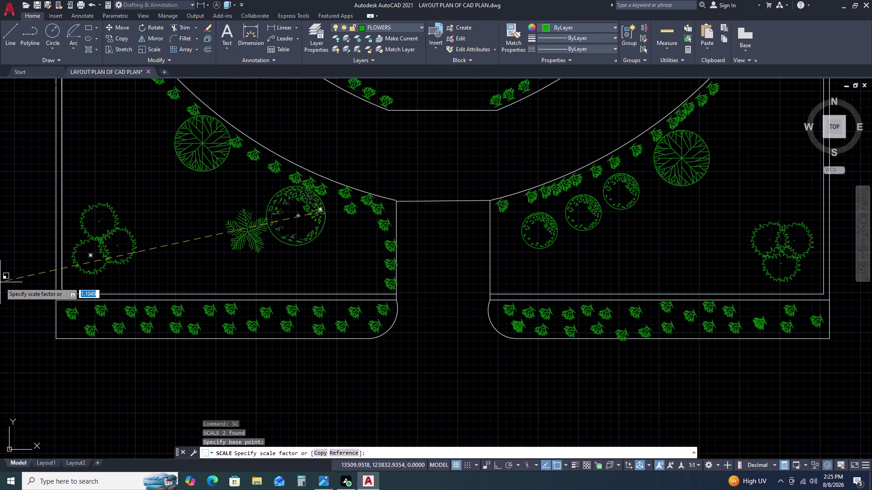
click(0, 329)
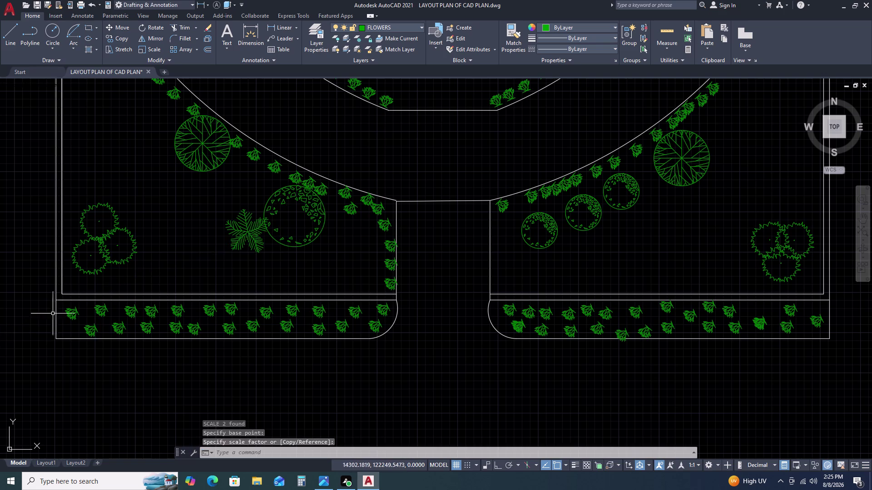
scroll(down, 3)
scroll(up, 3)
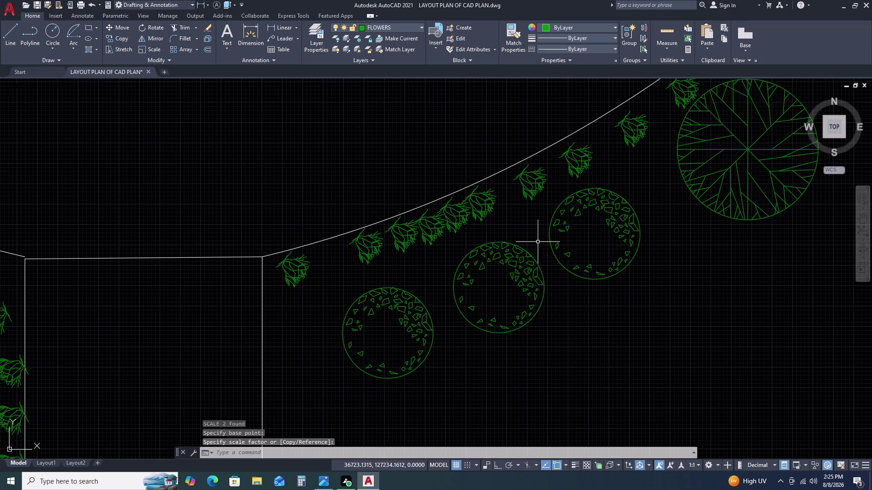
Delete three of the patterned shrub circles.
drag(600, 249, 588, 253)
click(417, 368)
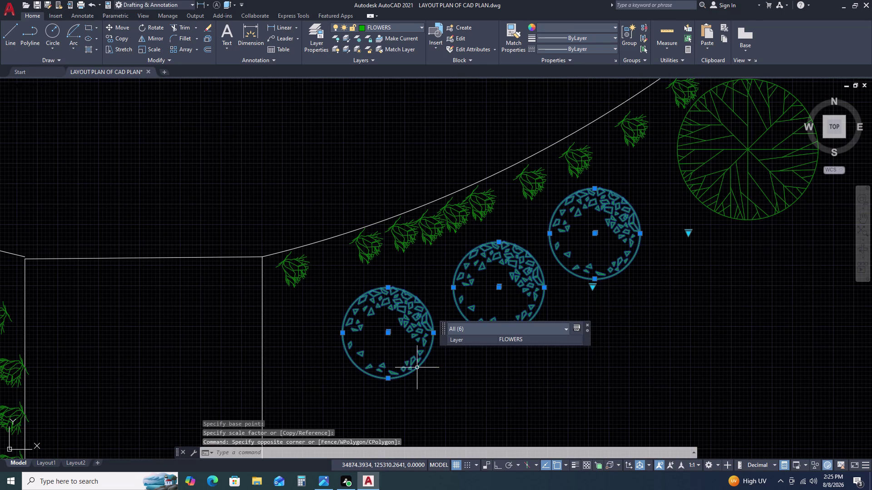
key(Delete)
scroll(down, 3)
scroll(up, 3)
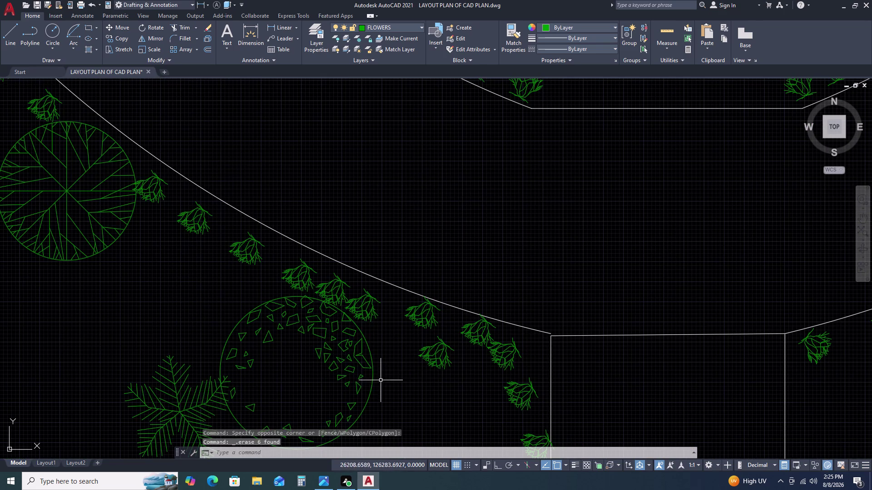
Move the remaining patterned shrub circle beside the central path in the lower lawn.
drag(390, 381, 381, 378)
click(333, 356)
text(M)
key(space)
click(331, 355)
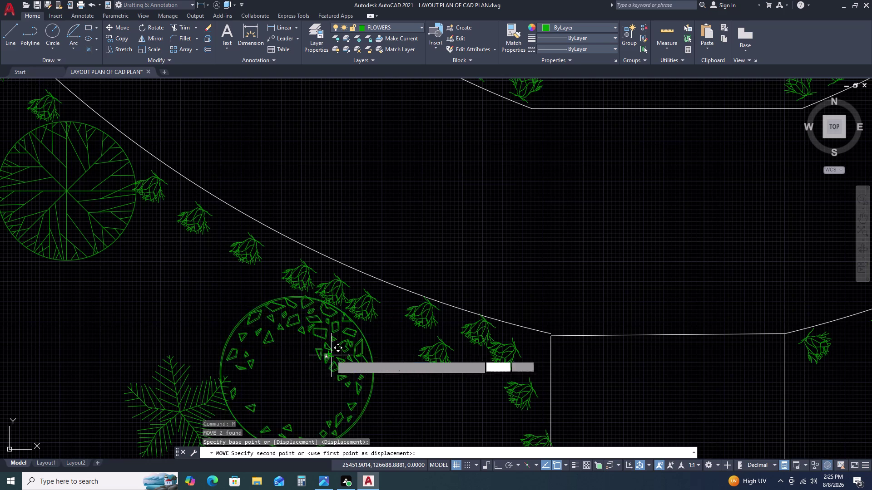
scroll(down, 3)
middle_drag(339, 389, 339, 314)
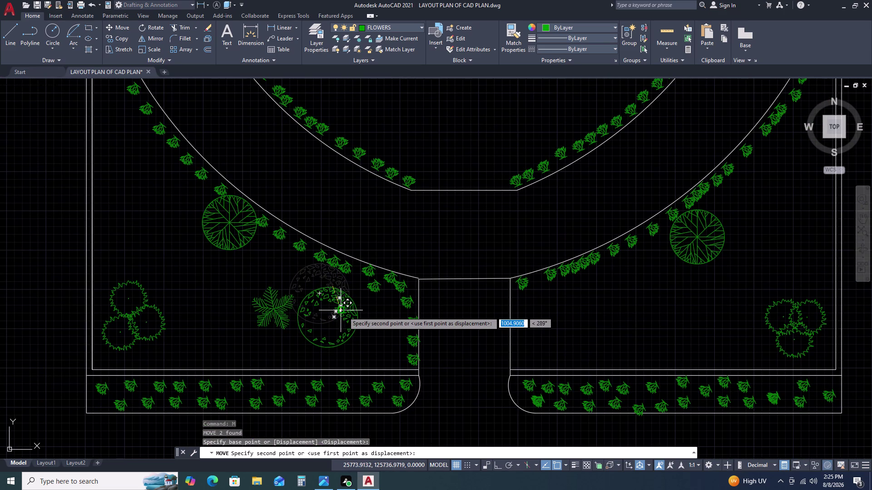
click(365, 313)
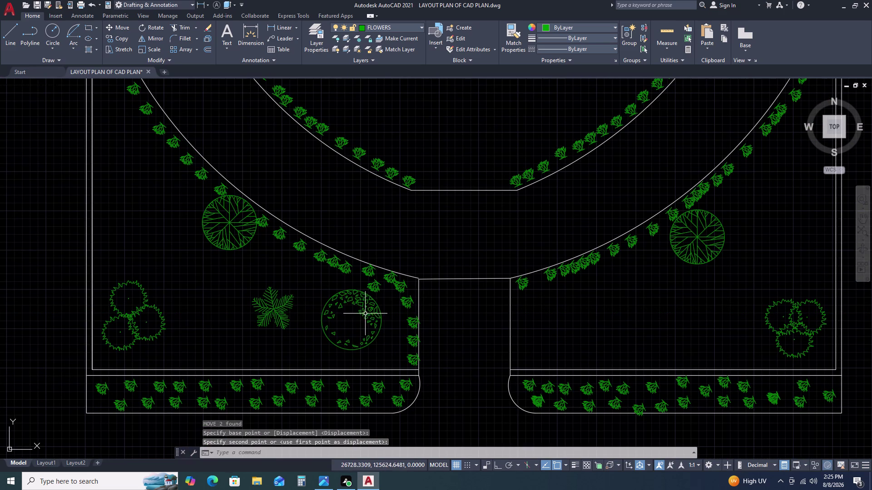
Copy the shrub twice into the right lawn bed and once into the left bed.
click(371, 319)
click(383, 343)
click(370, 326)
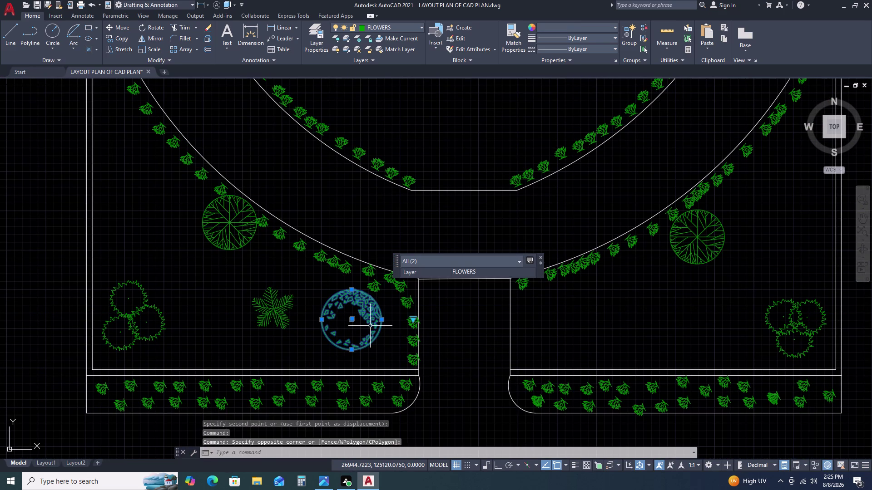
text(CO)
key(space)
drag(351, 316, 368, 320)
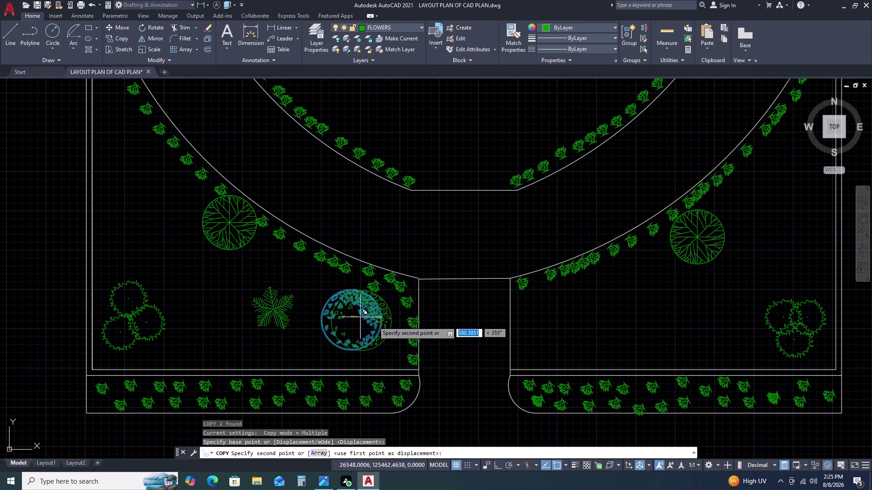
drag(368, 319, 394, 325)
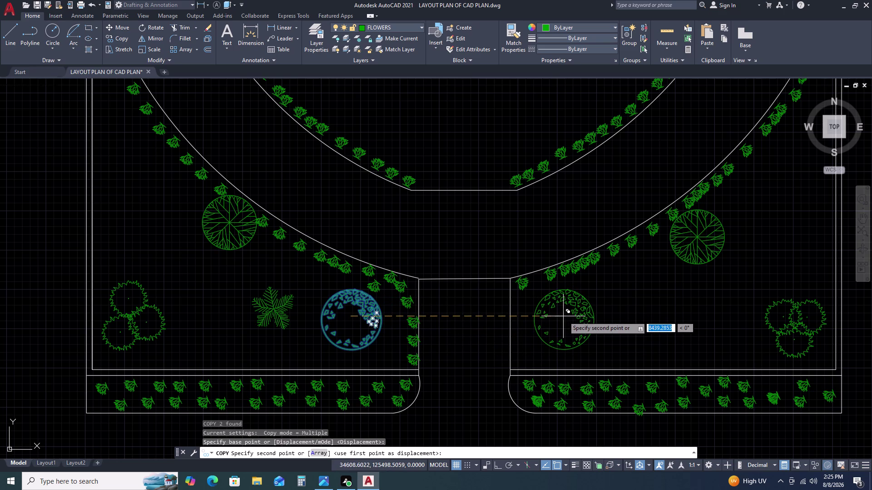
click(564, 317)
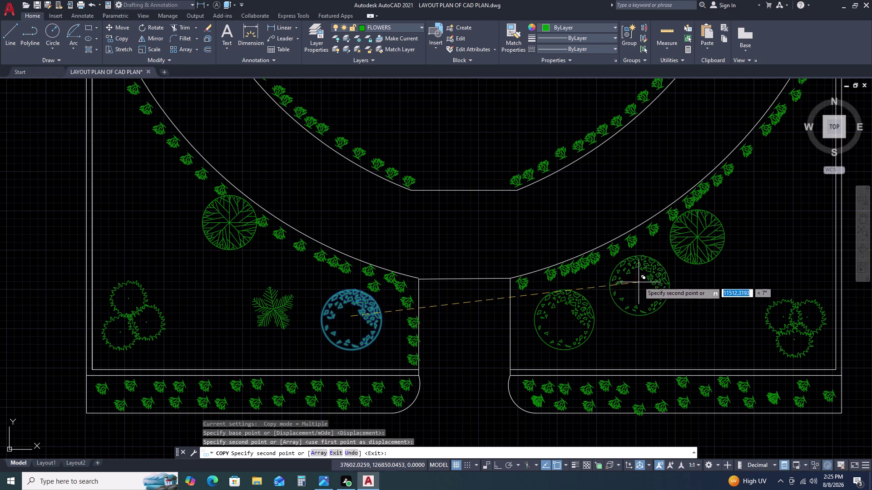
click(638, 281)
click(271, 272)
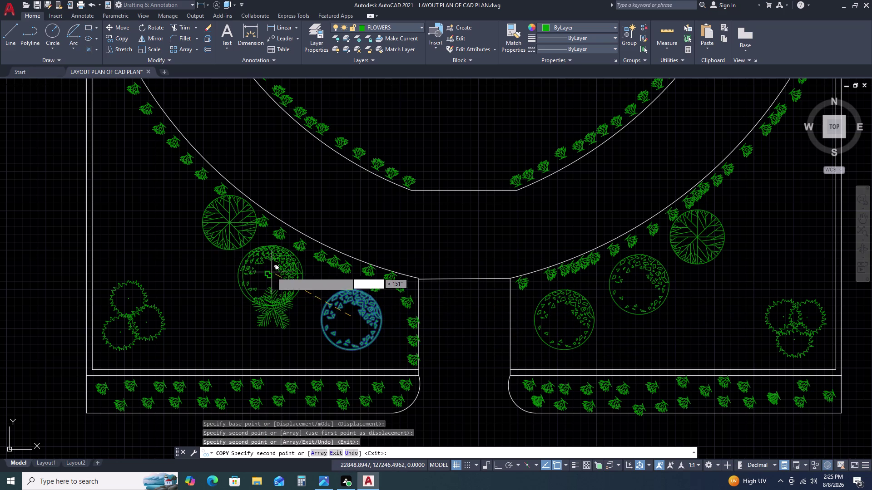
key(Escape)
Erase the star-shaped plant.
click(291, 307)
key(Delete)
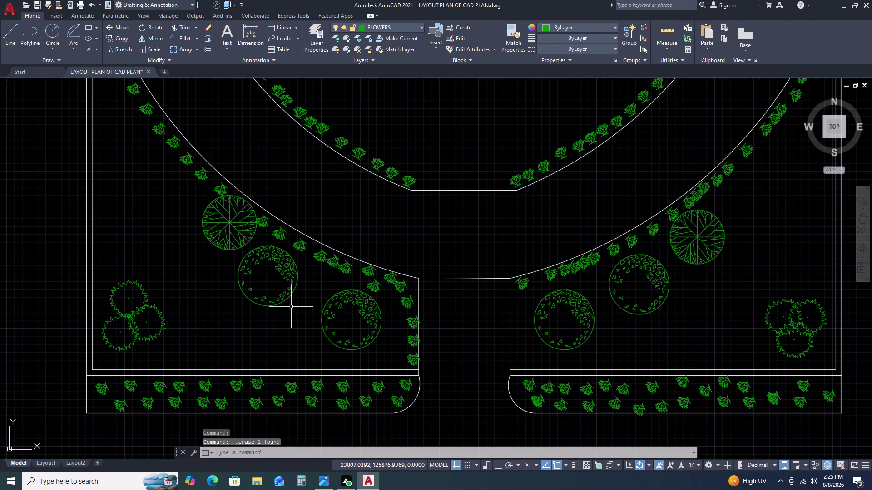
scroll(down, 3)
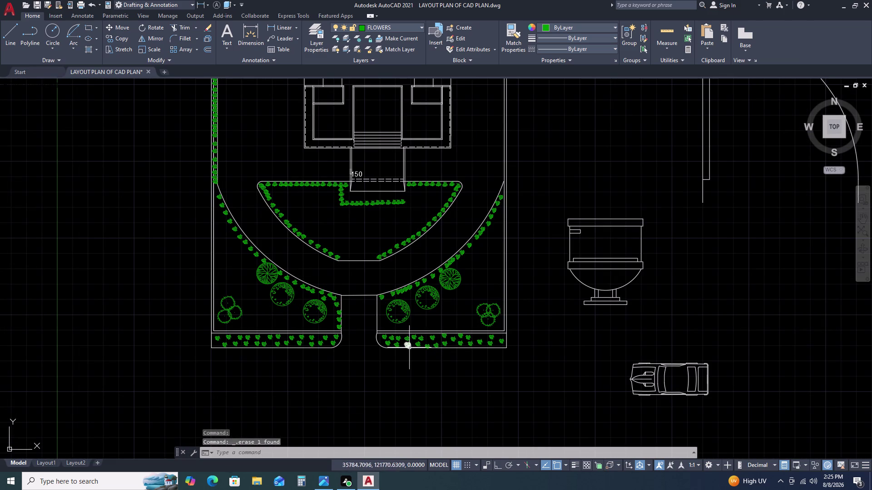
Copy the corner shrub repeatedly along the crescent bed's flat bottom edge to its right corner.
scroll(up, 3)
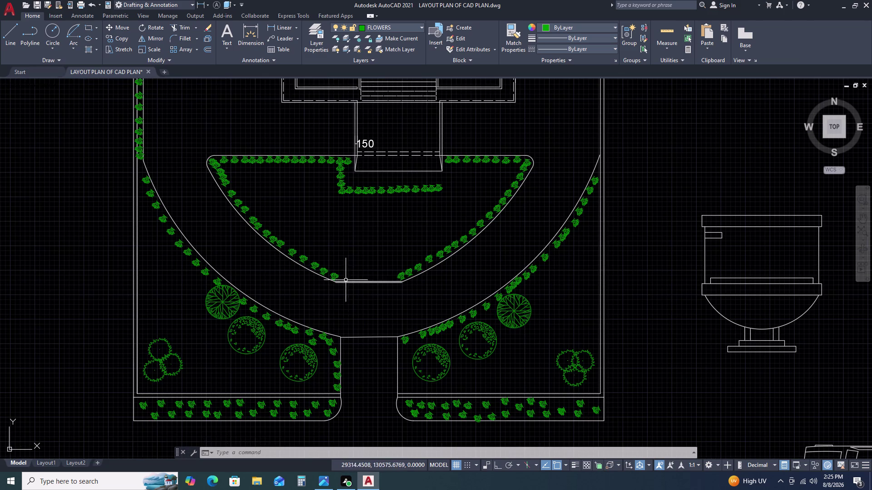
scroll(up, 3)
click(335, 279)
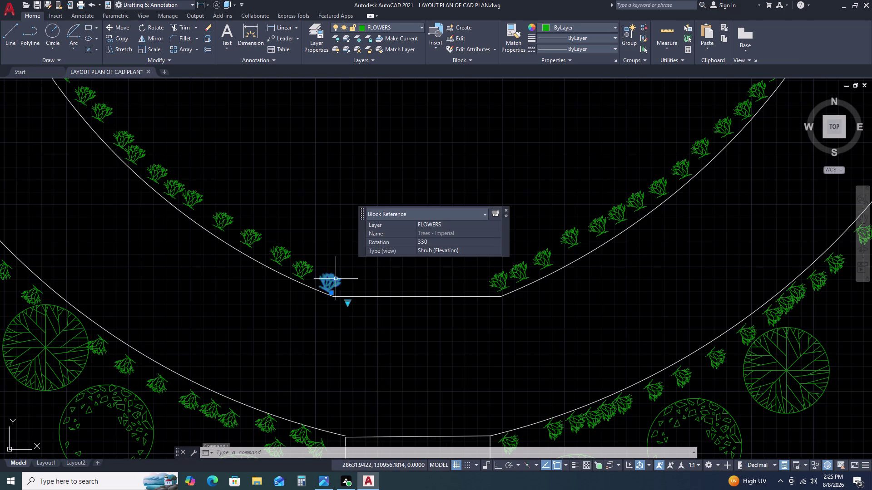
key(c)
text(O)
key(space)
click(367, 283)
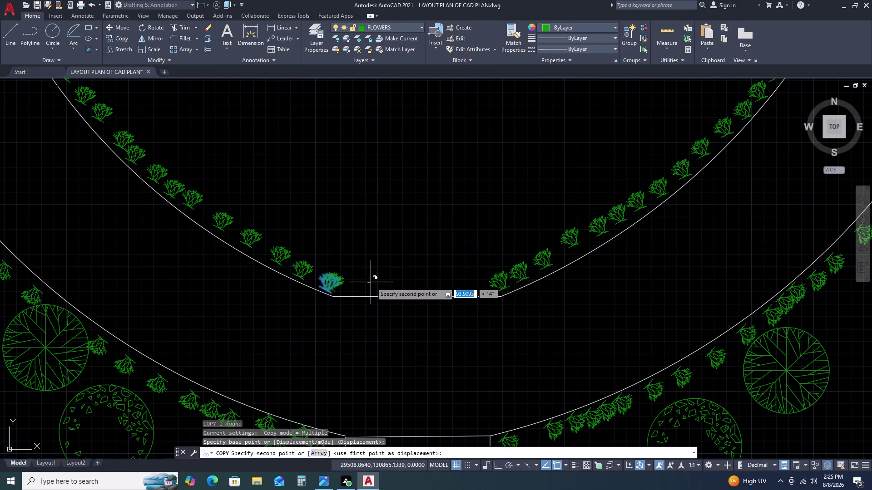
click(391, 285)
click(415, 286)
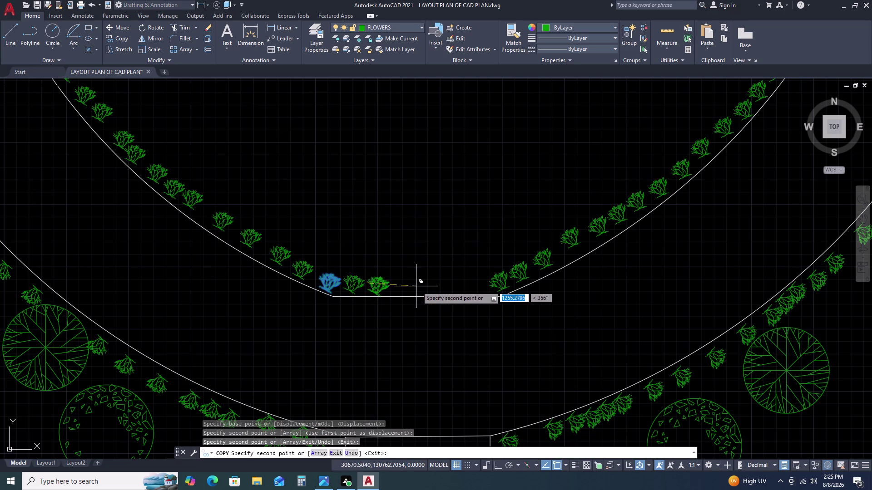
click(439, 286)
click(459, 285)
double_click(474, 285)
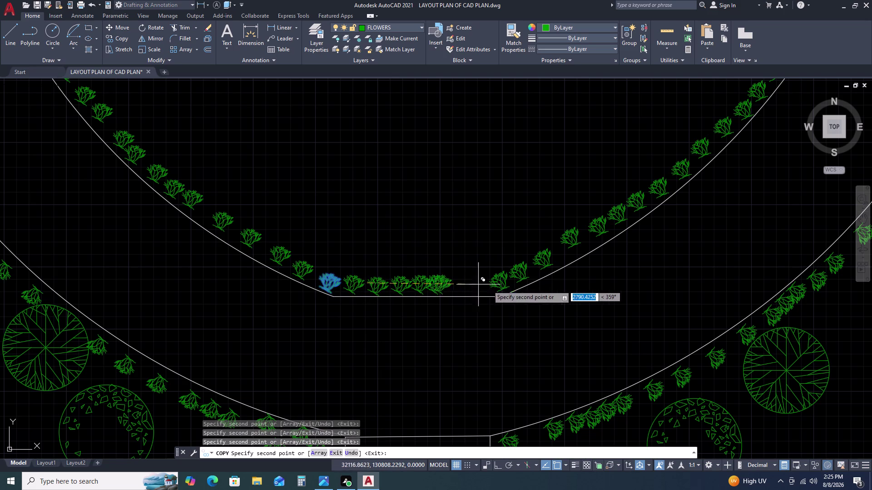
double_click(490, 286)
click(507, 283)
click(520, 287)
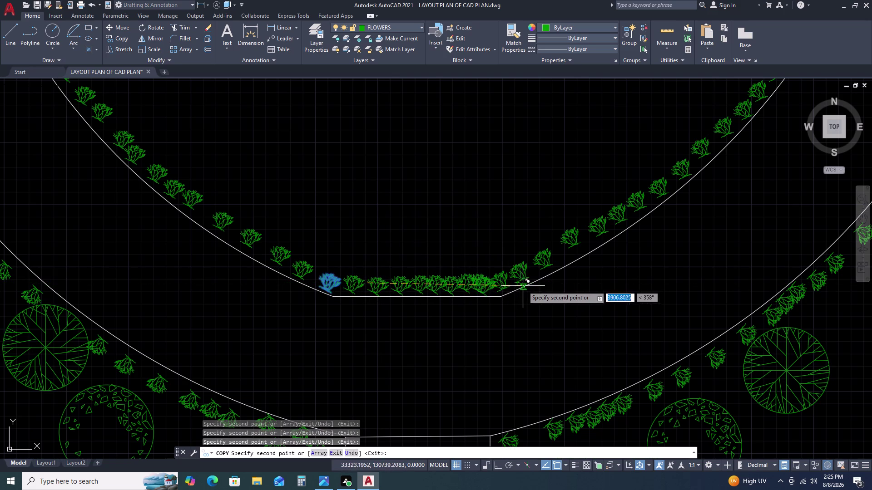
key(Escape)
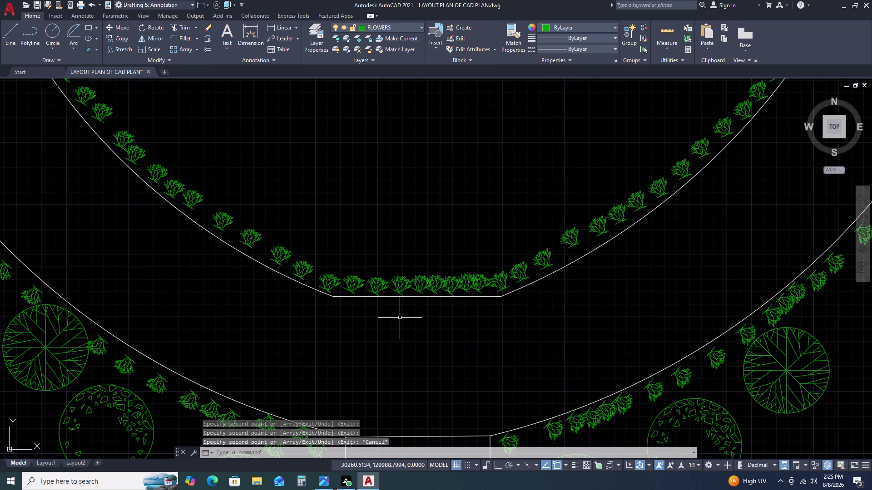
scroll(down, 3)
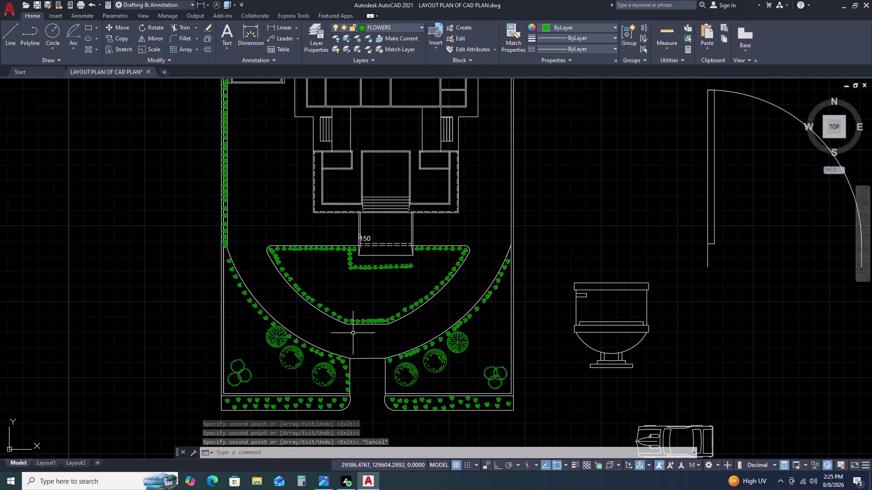
Explode the left evergreen tree symbol into plain lines.
middle_drag(412, 370, 395, 300)
middle_drag(391, 278, 389, 267)
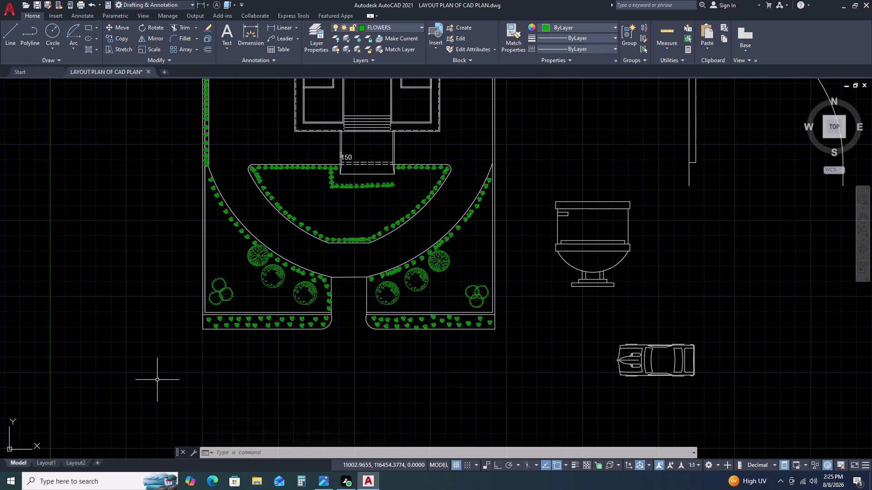
scroll(up, 3)
scroll(up, 3)
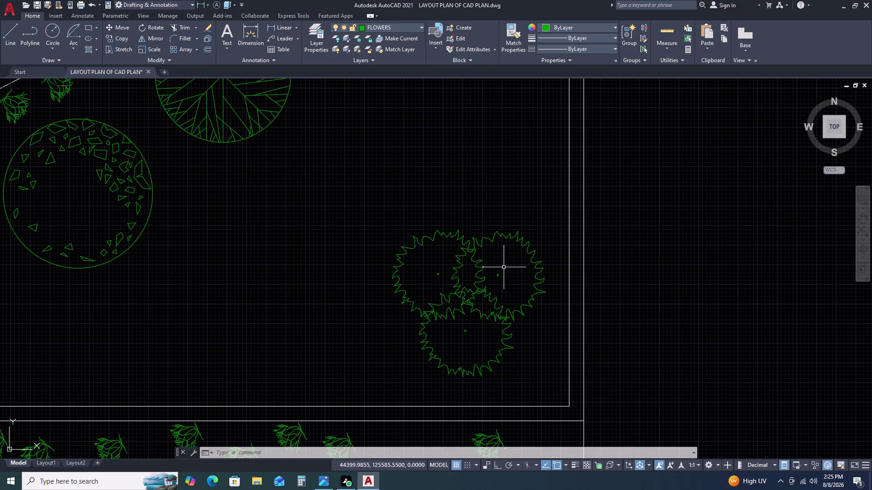
click(483, 273)
double_click(474, 274)
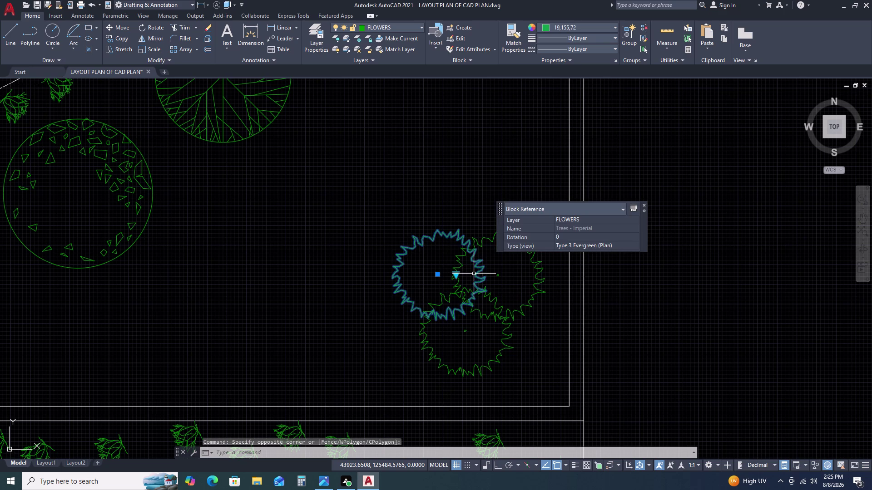
right_click(369, 287)
key(Escape)
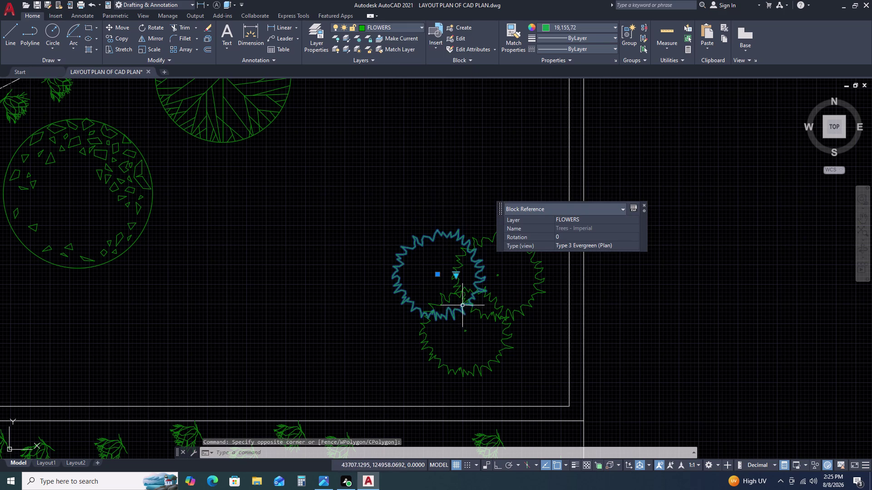
key(x)
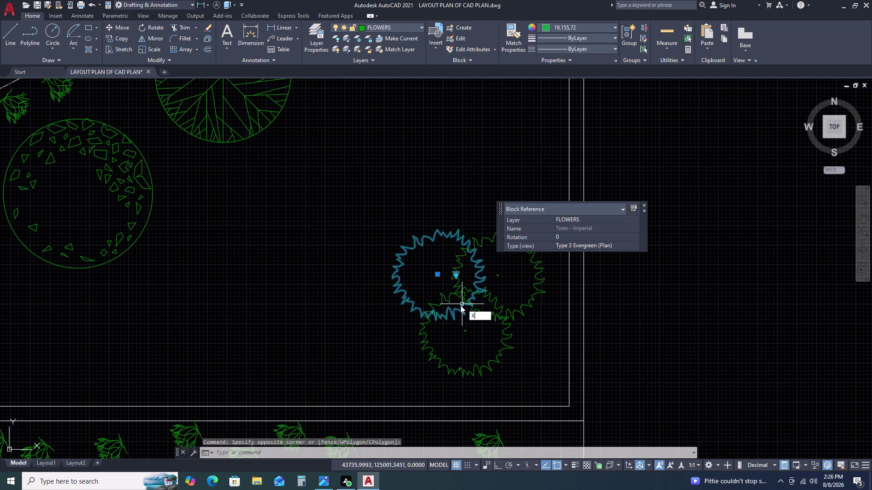
key(space)
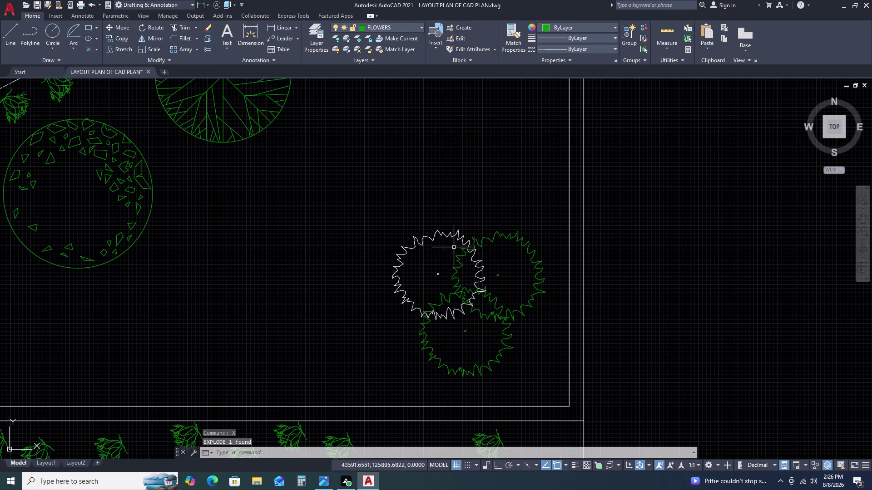
scroll(up, 3)
Erase an overlapping piece of the exploded tree outline.
click(479, 269)
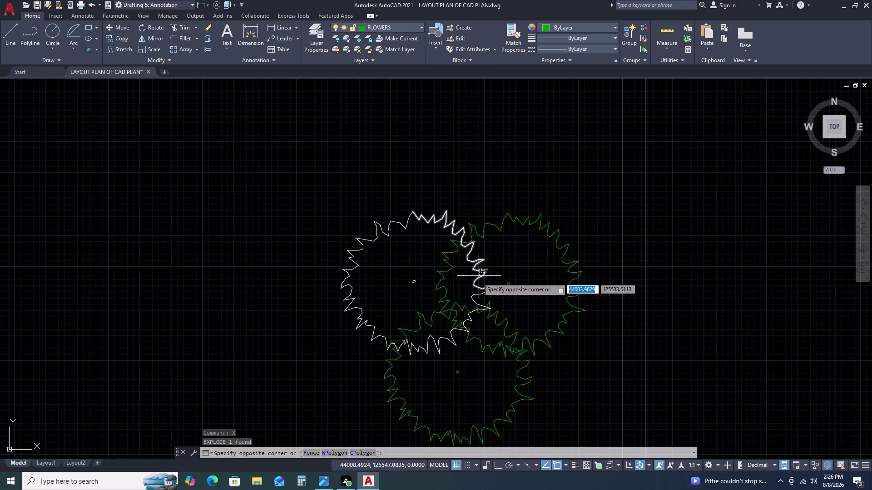
click(477, 280)
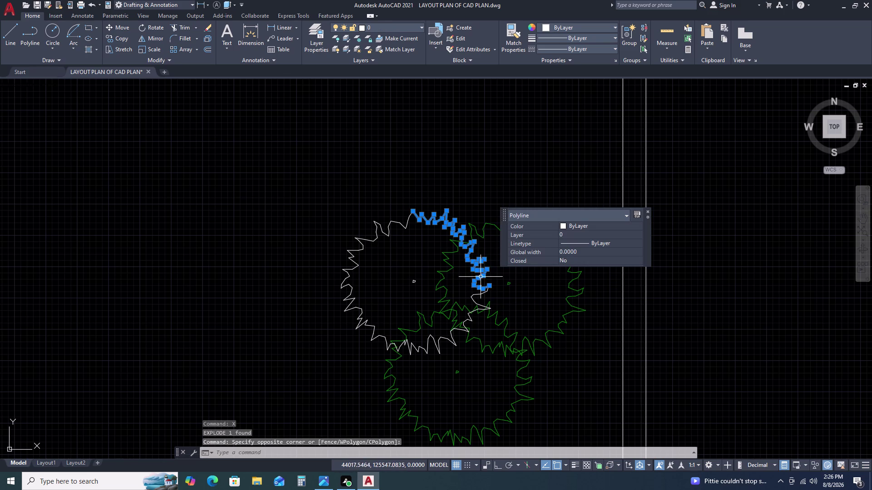
key(Delete)
scroll(down, 3)
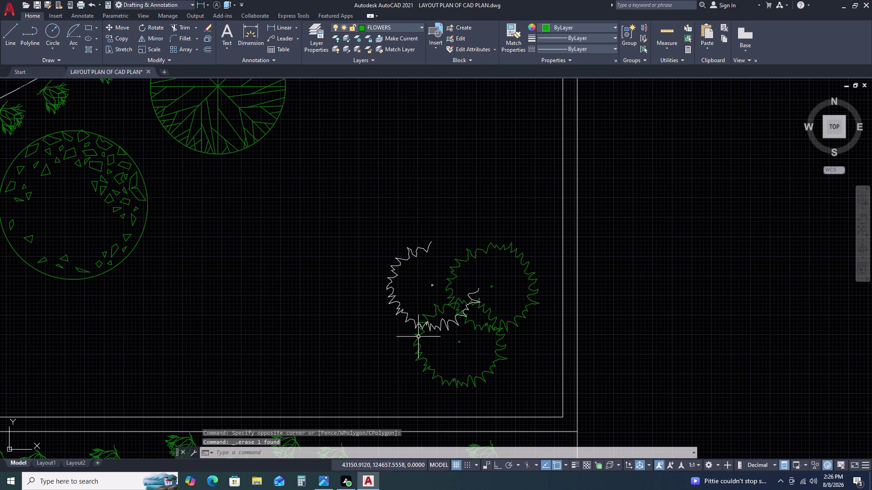
click(485, 326)
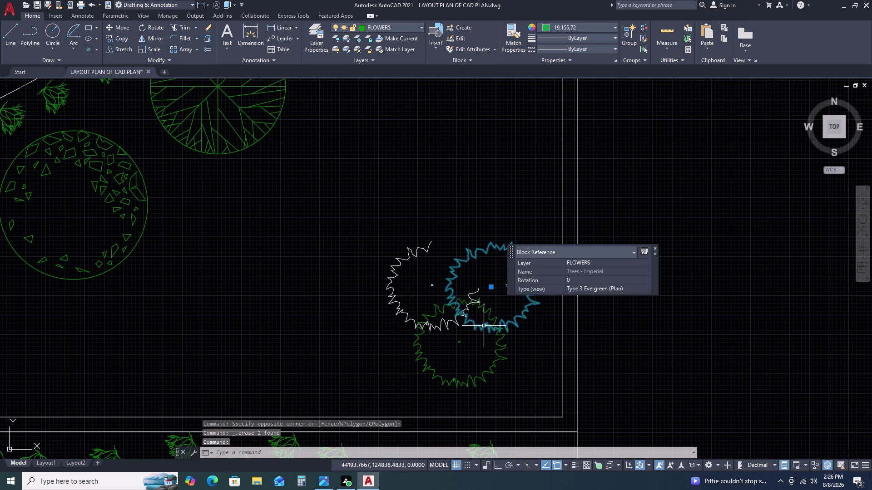
Undo four edits, reversing the erase and the explode.
key(Escape)
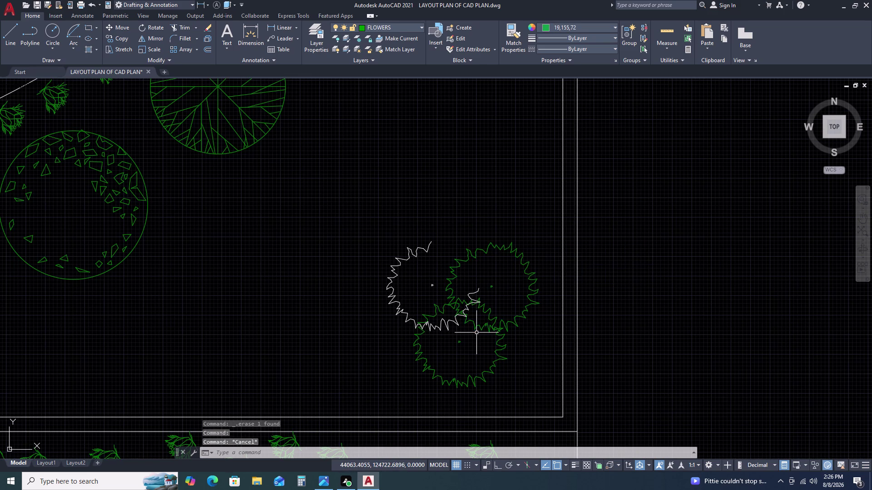
key(ctrl+z)
key(ctrl+z)
key(ctrl+z)
key(ctrl+z)
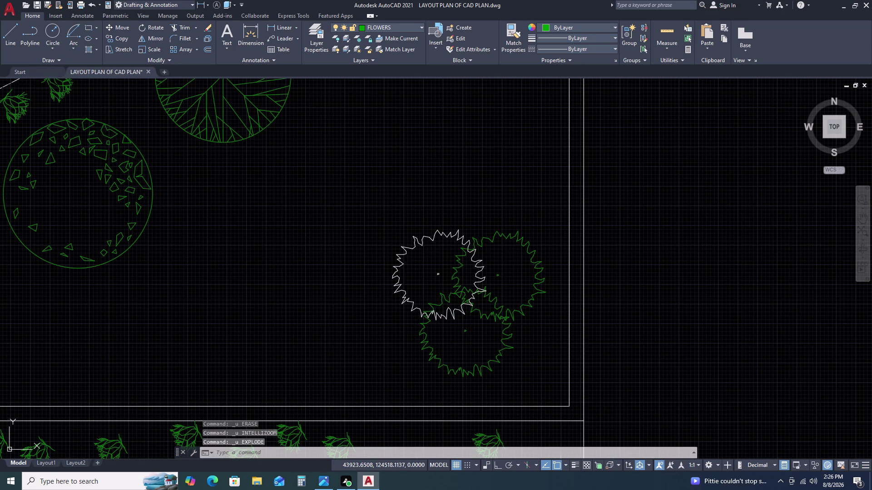
scroll(down, 3)
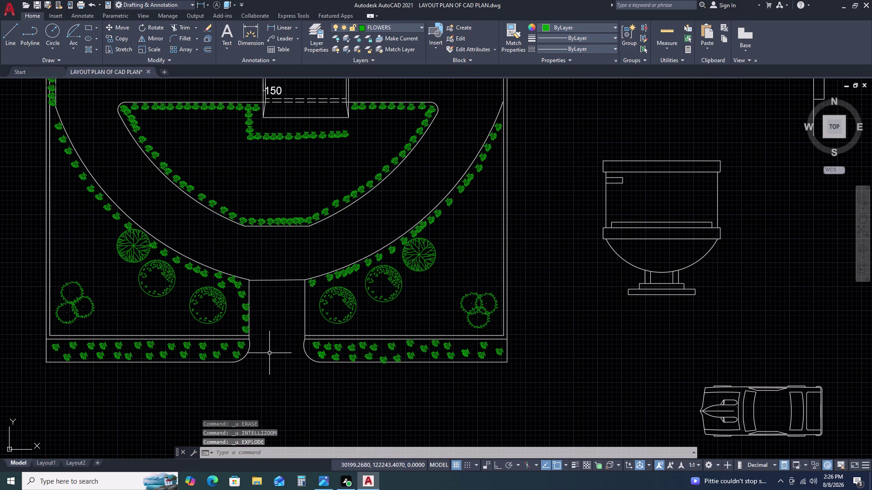
Move the upper-right overlapping tree to a clear spot in the plan.
middle_drag(302, 315, 327, 282)
middle_click(329, 279)
scroll(down, 3)
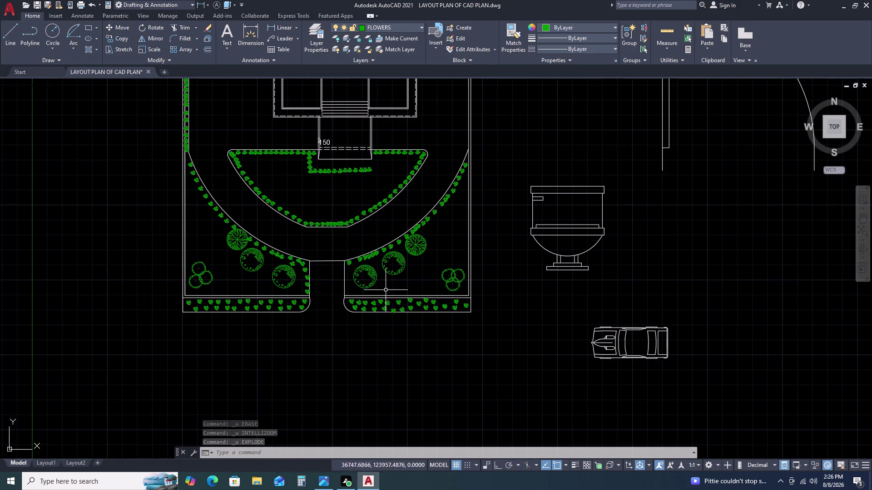
scroll(up, 3)
scroll(up, 3)
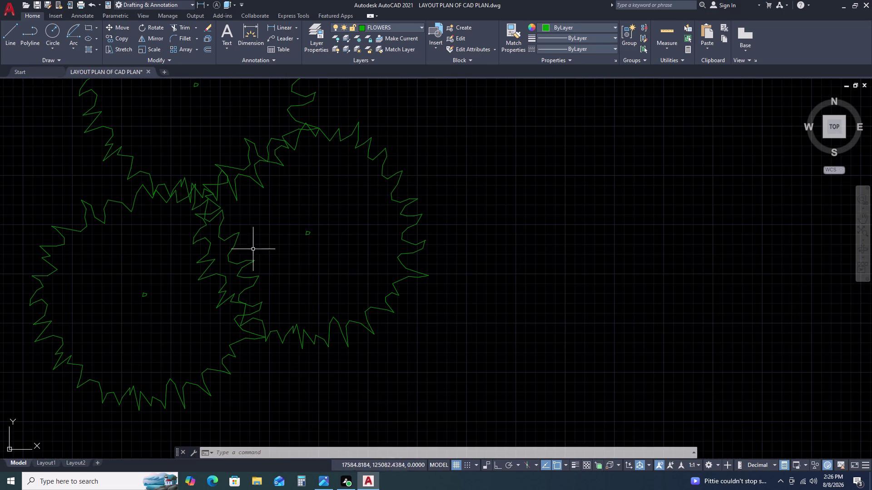
click(333, 327)
click(306, 356)
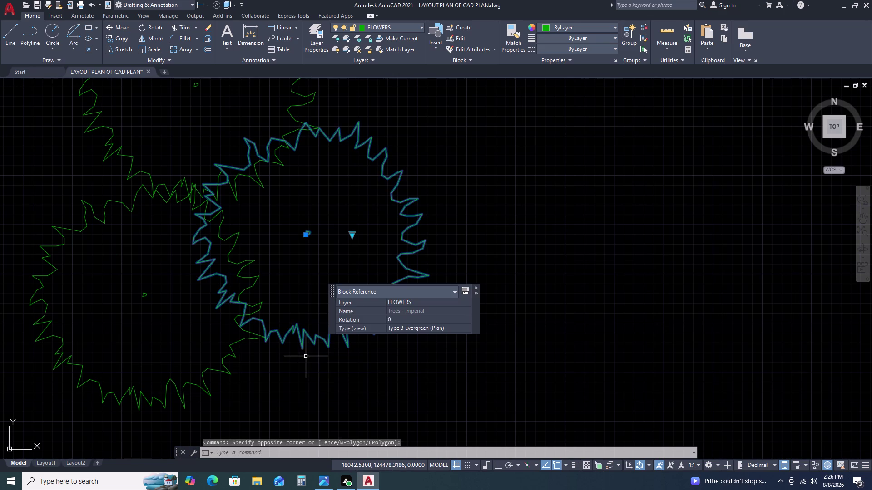
text(M)
key(space)
click(306, 356)
double_click(246, 363)
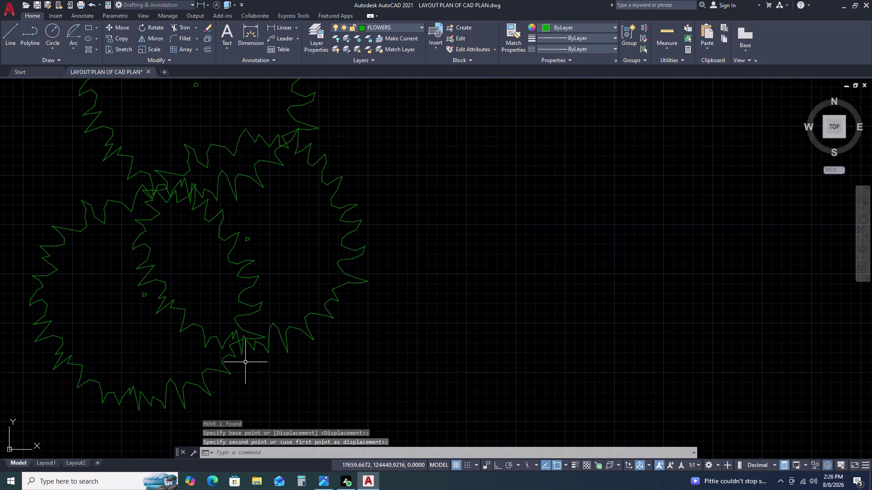
Explode the overlapping tree block in the planted bed with X.
scroll(down, 3)
middle_drag(422, 373, 285, 285)
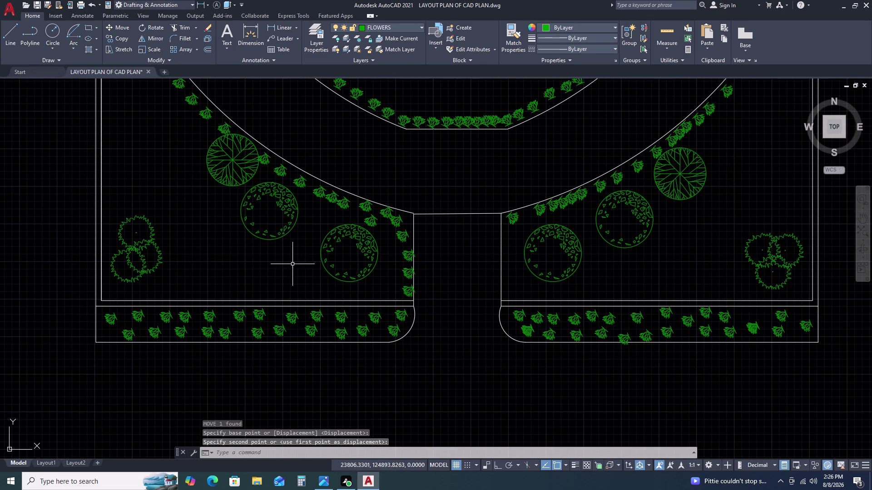
scroll(down, 3)
scroll(up, 3)
scroll(up, 3)
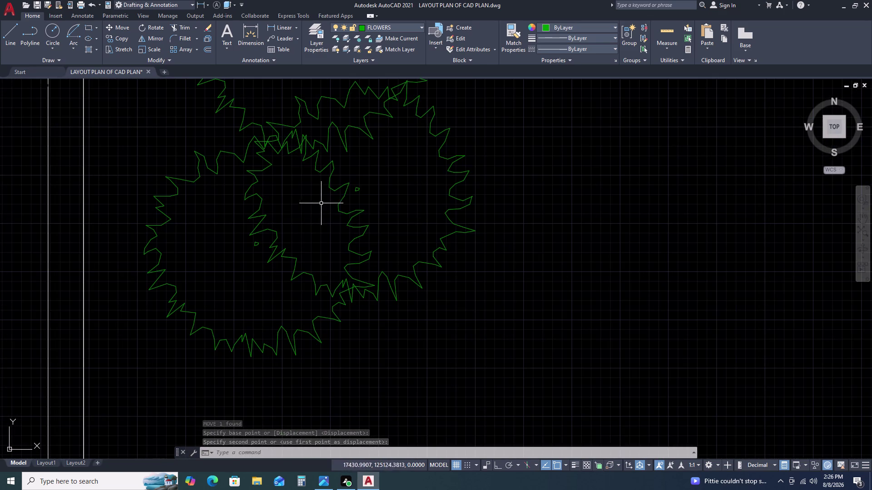
click(299, 225)
click(264, 263)
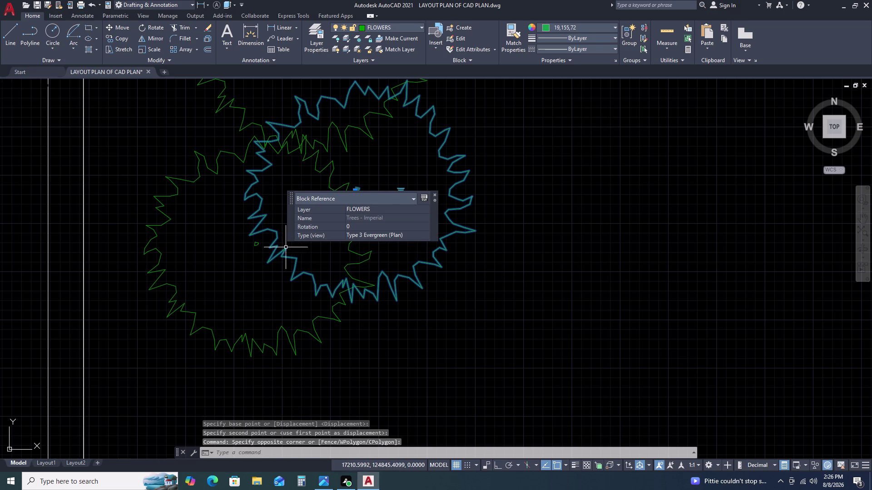
text(X)
key(space)
Try selecting pieces of the exploded tree outline, then clear the selection.
click(295, 212)
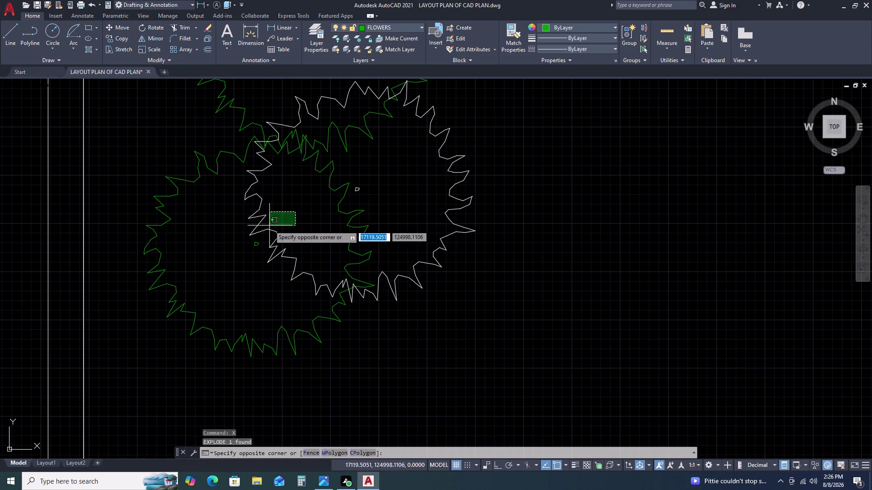
click(247, 273)
key(Escape)
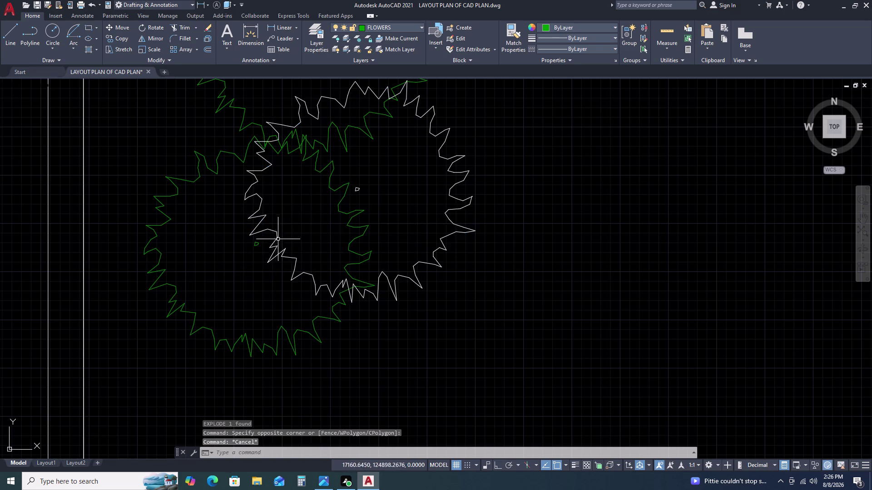
double_click(279, 239)
click(274, 255)
key(Escape)
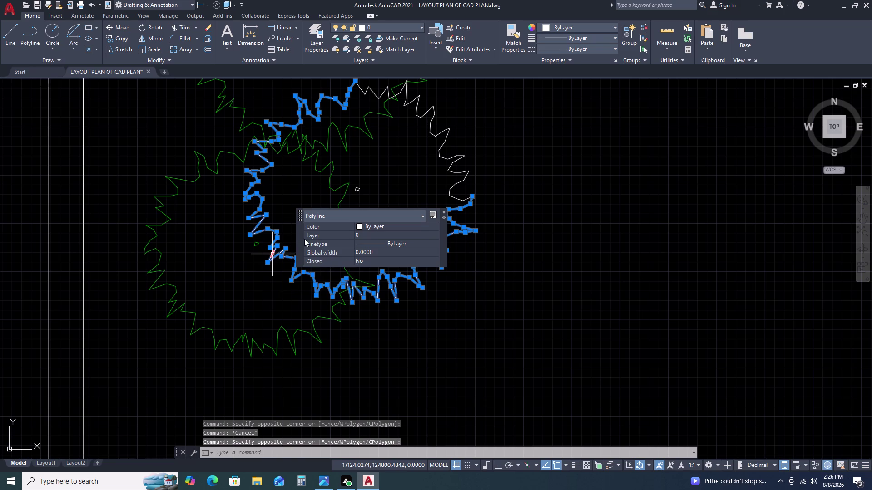
key(Escape)
click(255, 201)
click(258, 207)
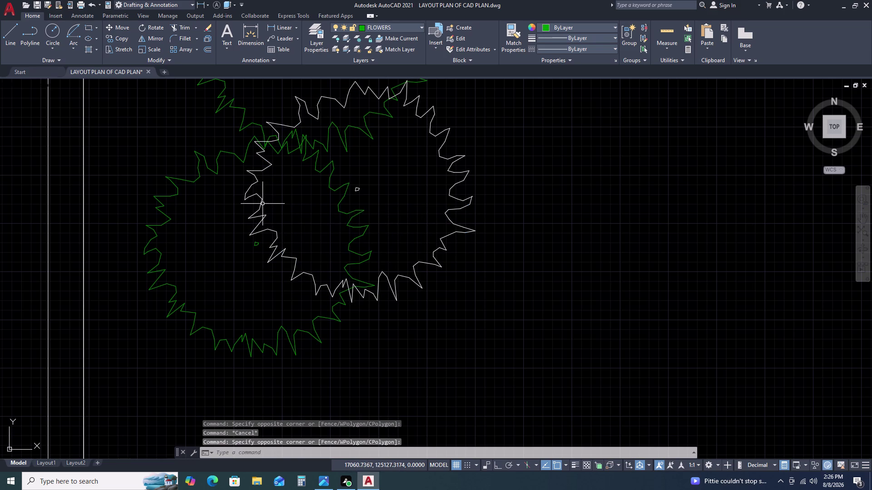
click(263, 203)
double_click(257, 204)
key(Escape)
Explode both white outline pieces of the smaller pair of trees.
scroll(down, 3)
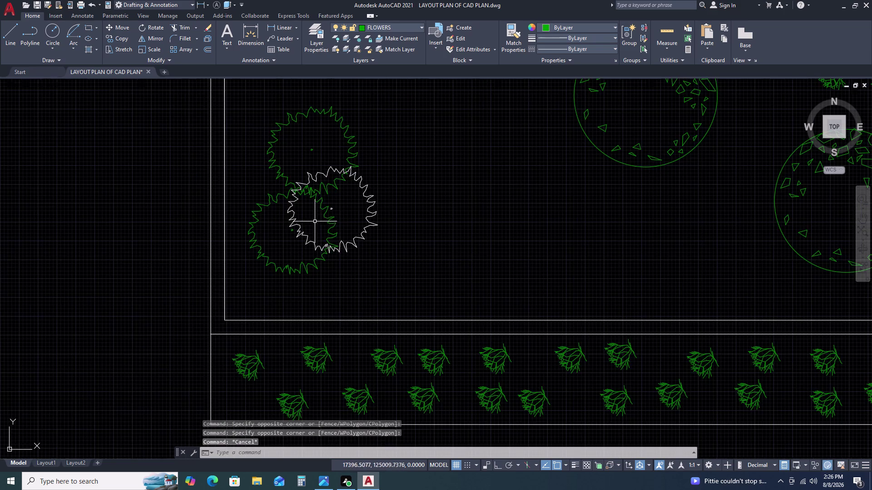
middle_drag(310, 226, 255, 262)
click(320, 218)
double_click(297, 257)
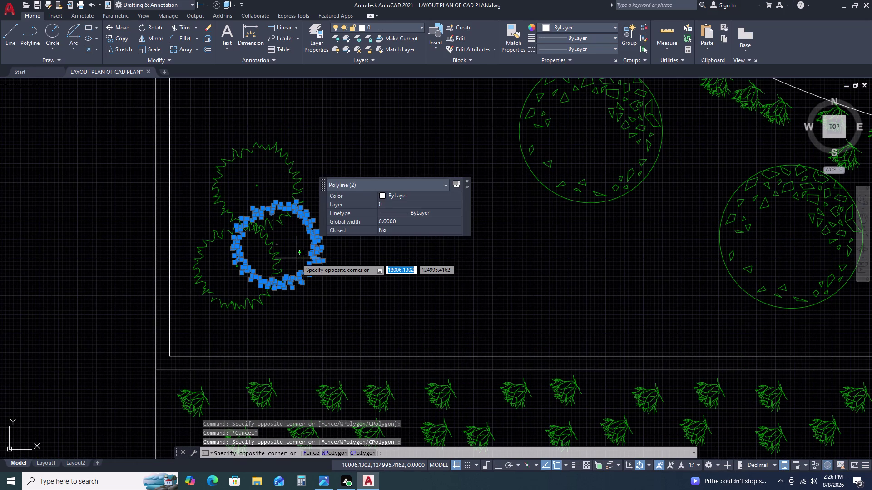
text(X)
key(space)
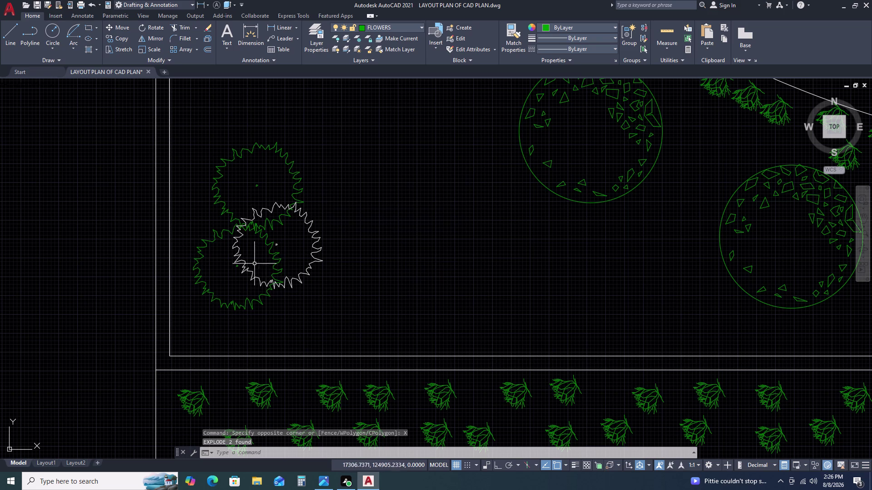
click(250, 270)
scroll(up, 3)
scroll(down, 3)
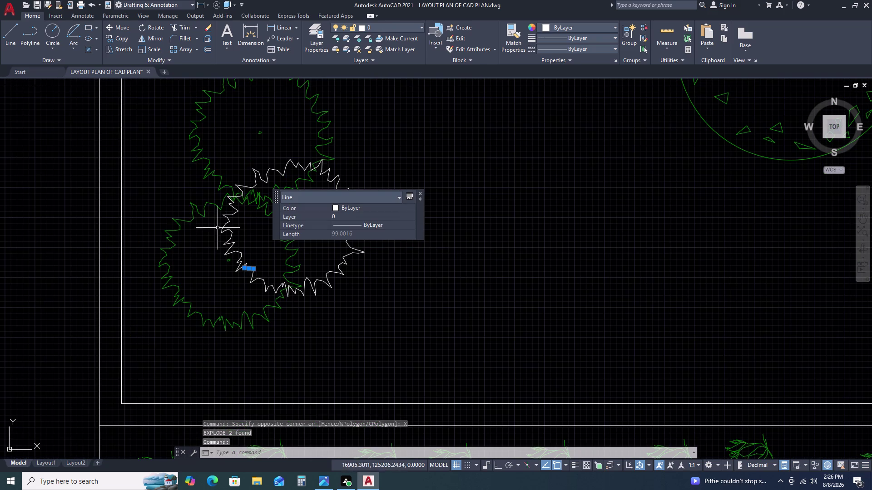
key(Escape)
Delete the overlapping and leftover outline segments around the lower tree.
click(204, 196)
double_click(271, 291)
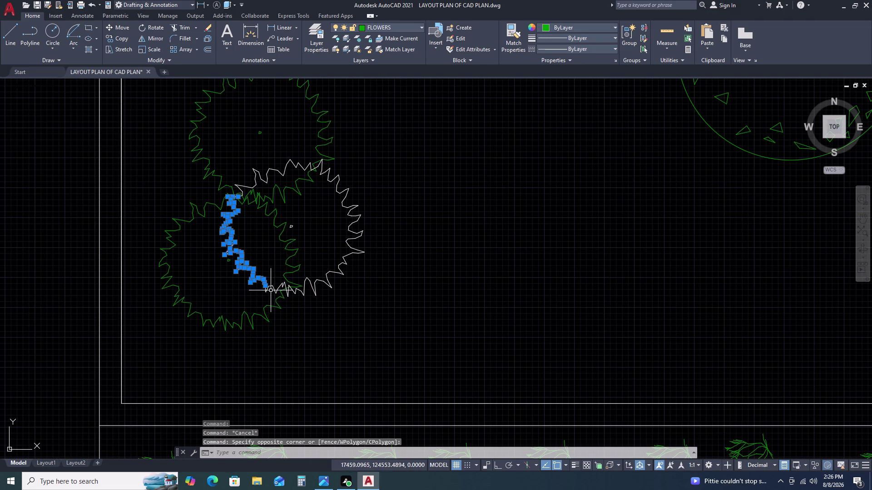
key(Delete)
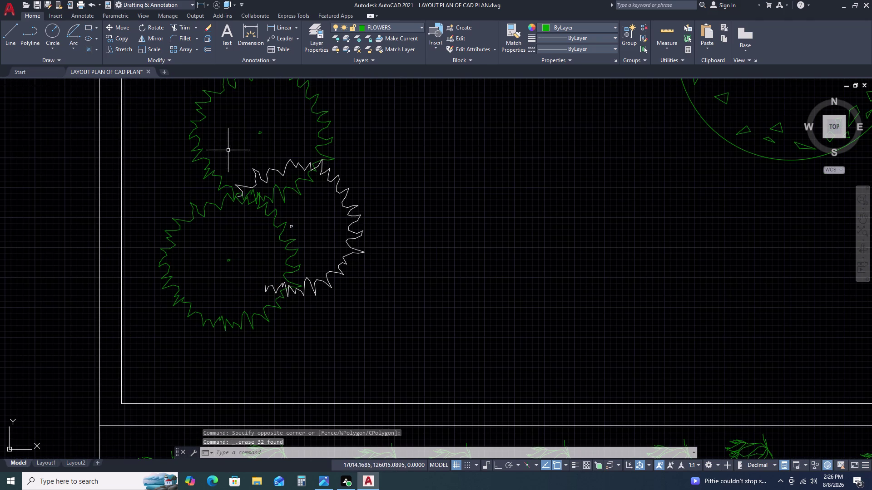
click(228, 150)
click(319, 201)
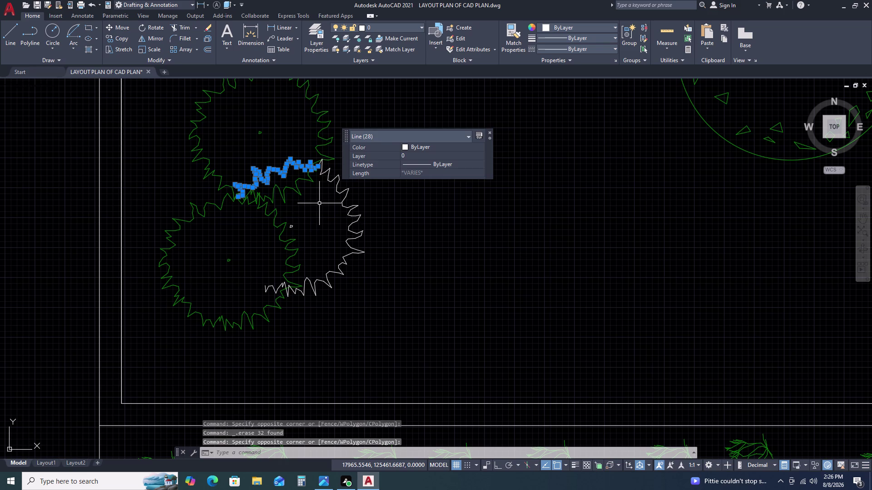
key(Delete)
drag(248, 273, 250, 284)
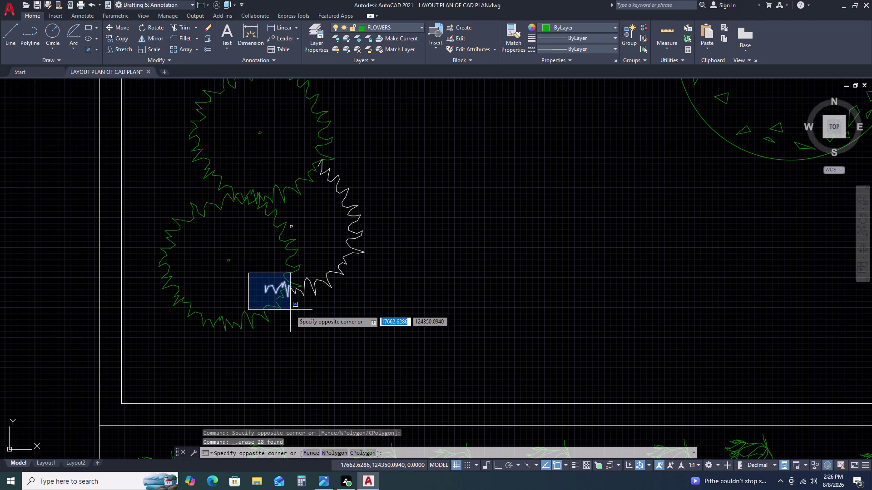
click(290, 310)
key(Delete)
Inspect the overlapping three-tree cluster on the right, selecting and deselecting it.
scroll(down, 3)
middle_drag(440, 304, 142, 231)
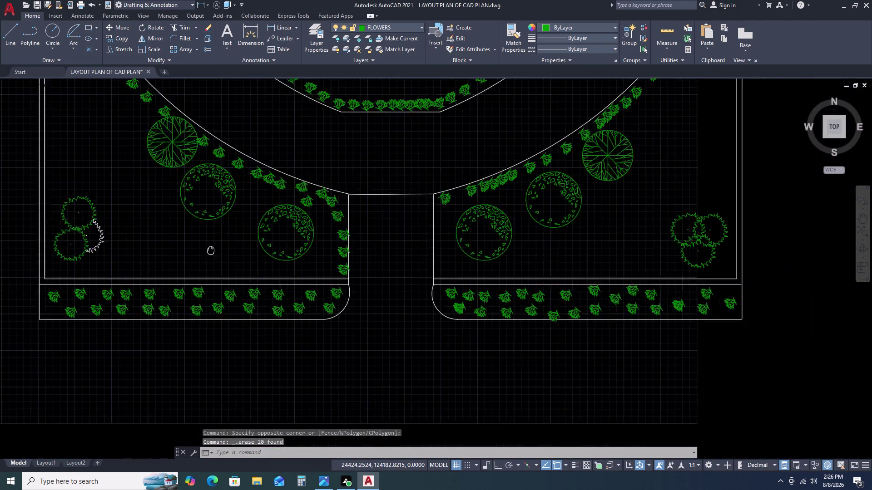
scroll(up, 3)
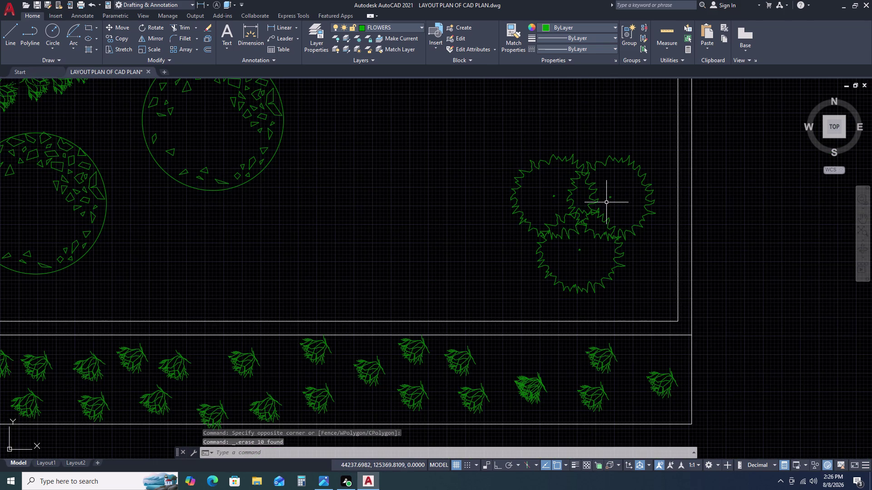
scroll(up, 3)
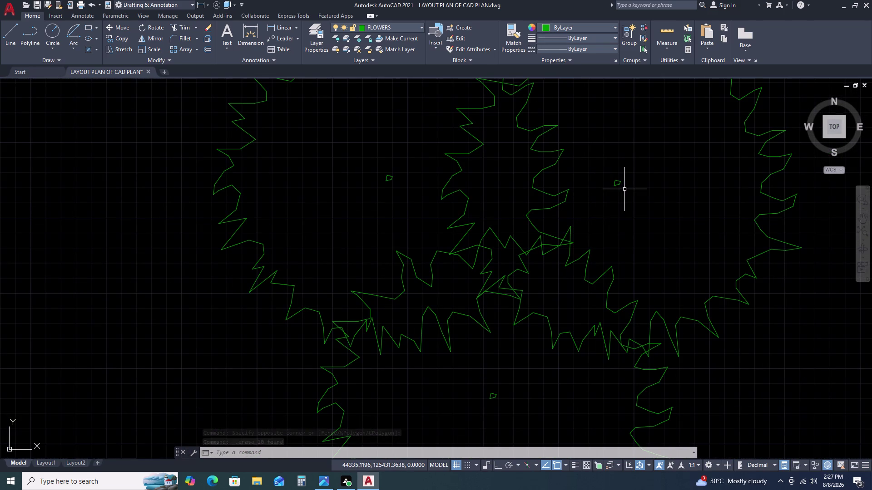
click(625, 190)
click(480, 322)
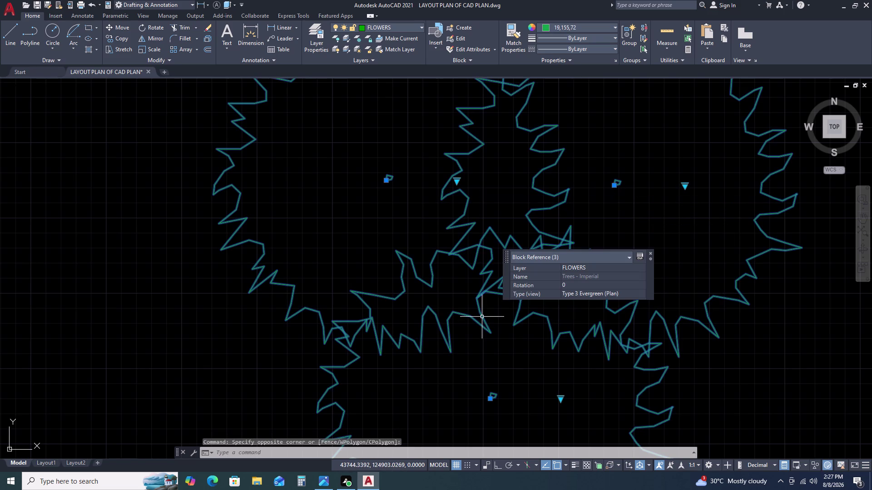
key(Escape)
scroll(down, 3)
scroll(down, 3)
scroll(up, 3)
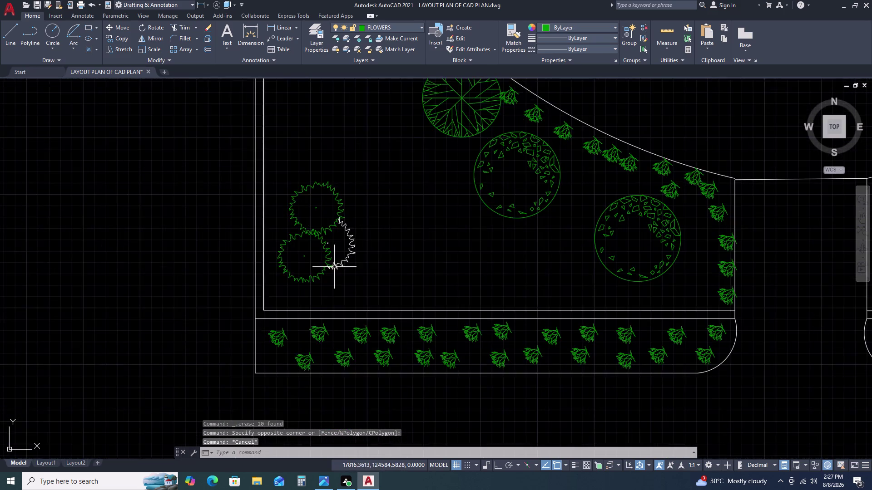
scroll(up, 3)
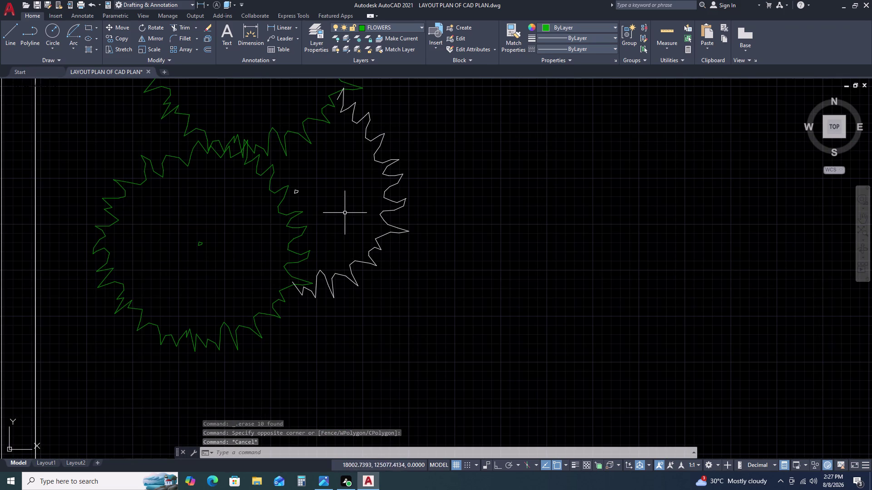
scroll(down, 3)
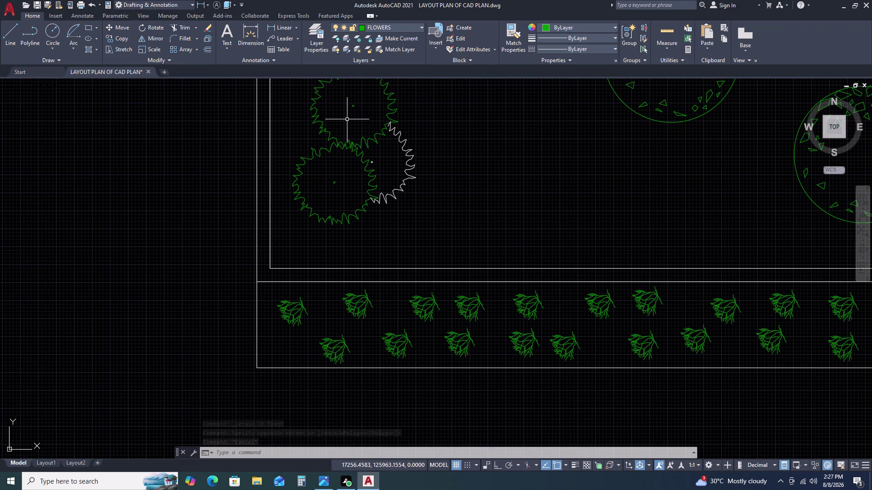
Try joining the remaining white wavy outline segments; nothing gets joined.
click(346, 119)
click(429, 221)
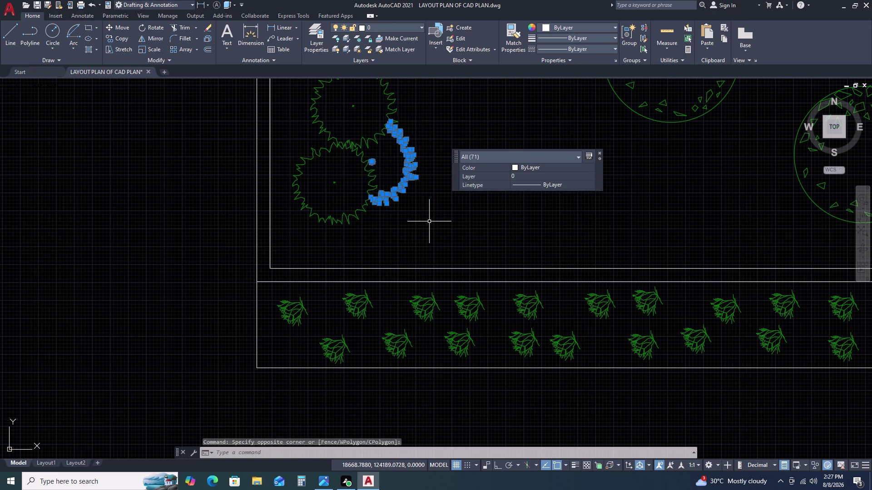
key(j)
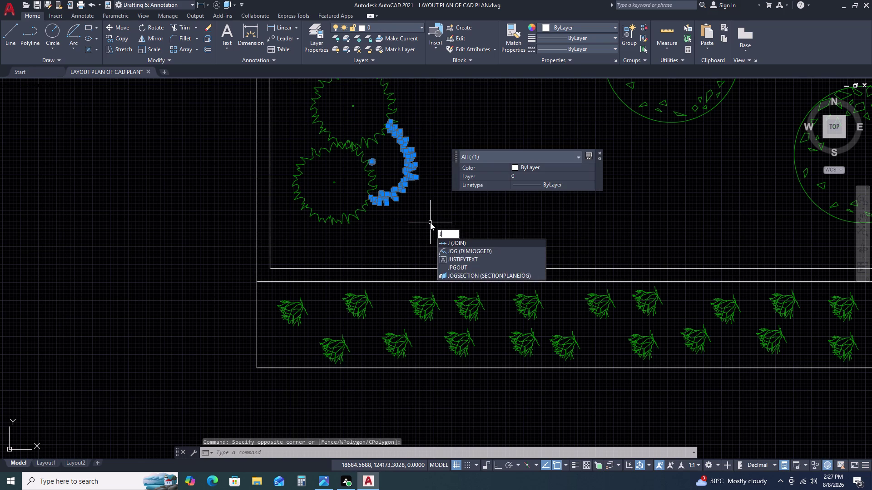
key(Return)
click(400, 189)
key(Escape)
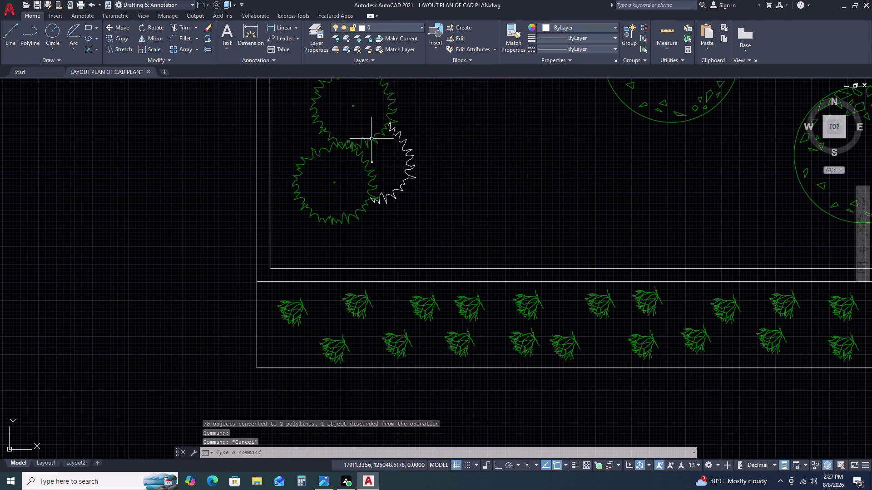
click(352, 103)
double_click(453, 217)
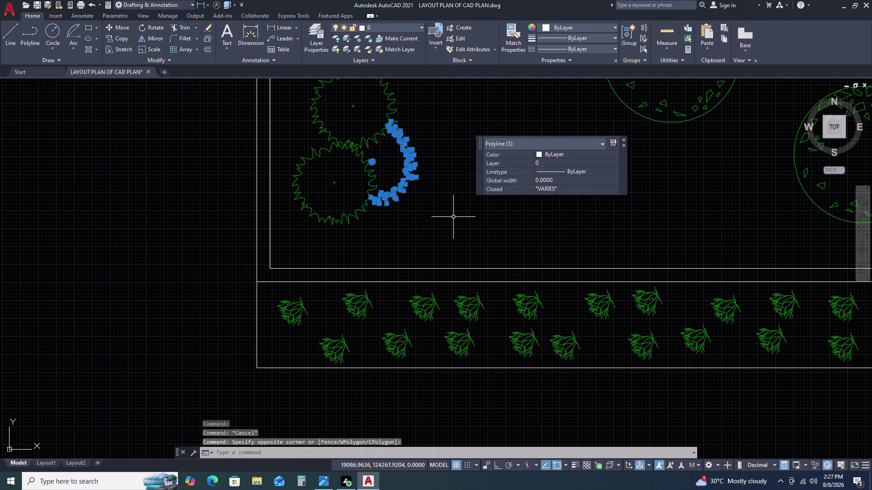
key(j)
key(Return)
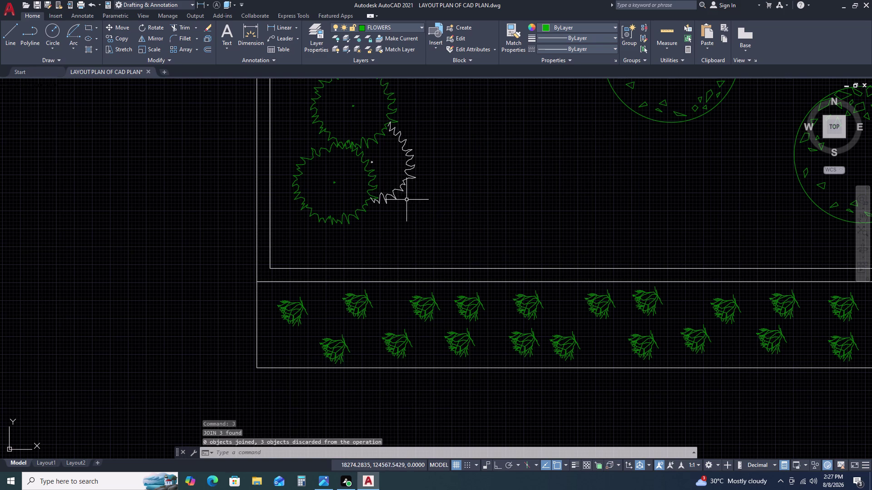
click(400, 189)
key(Escape)
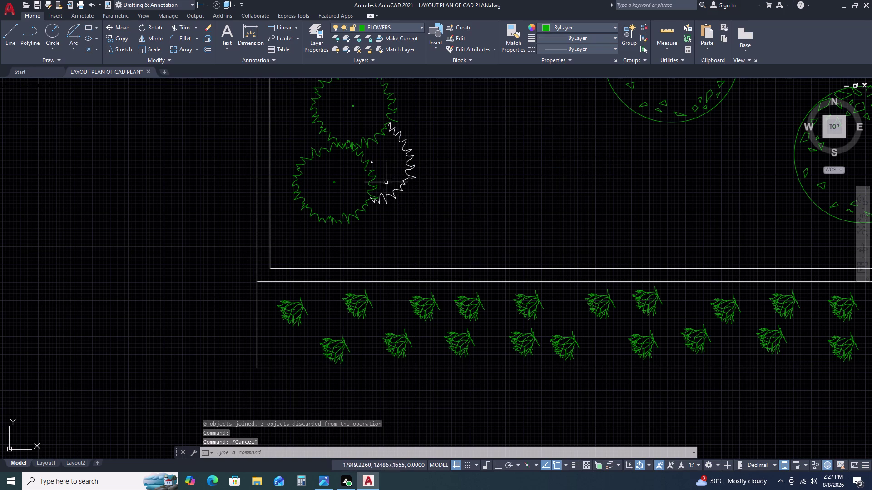
key(Escape)
Put the wavy tree outline on the FLOWERS layer.
drag(356, 116, 356, 127)
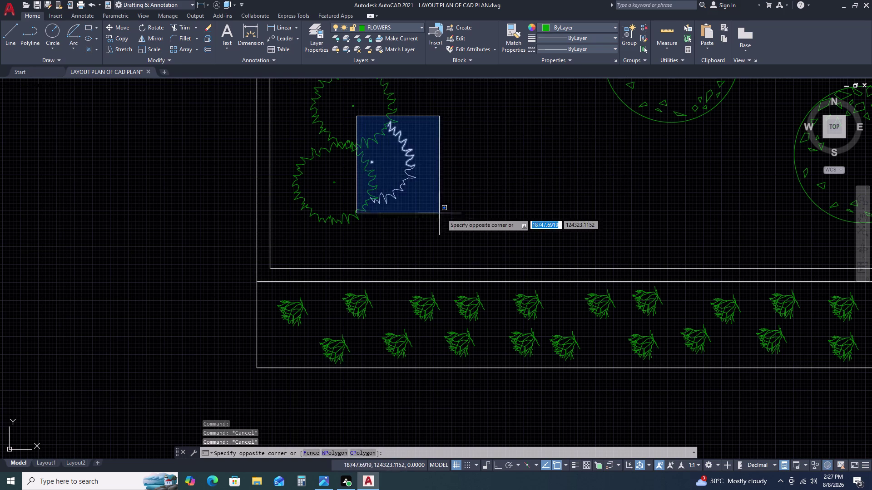
click(447, 213)
click(412, 24)
double_click(412, 28)
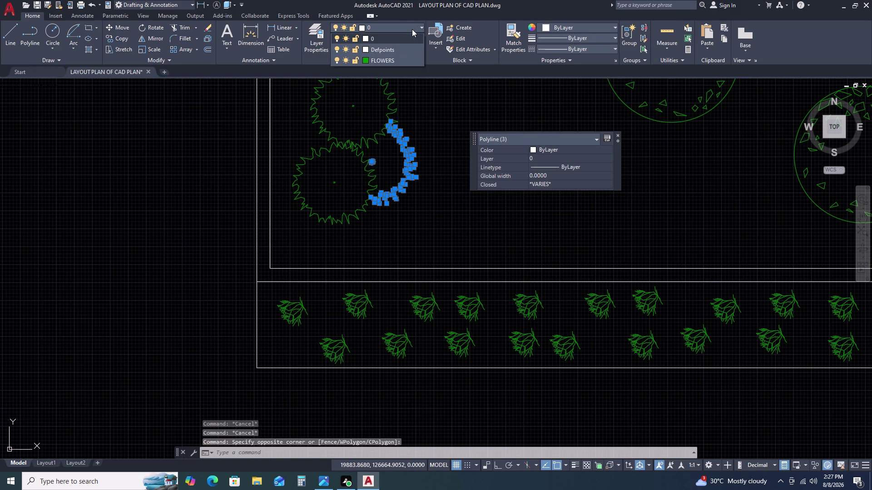
click(406, 61)
key(Escape)
Pan across the planting plan and select the evergreen tree symbol in the bed.
scroll(down, 3)
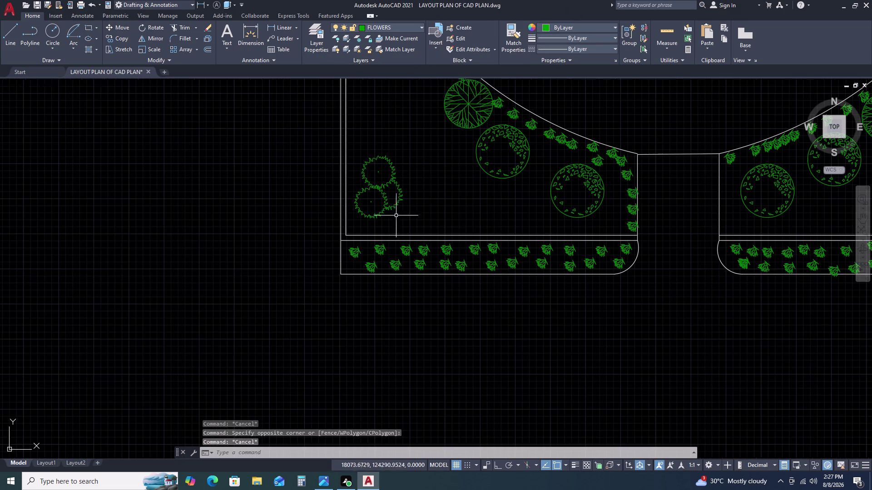
middle_drag(477, 213, 408, 194)
scroll(down, 3)
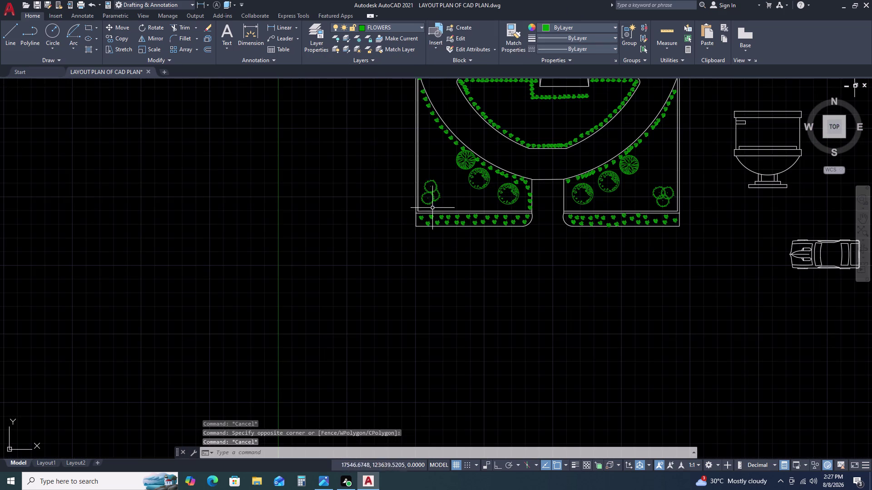
scroll(up, 3)
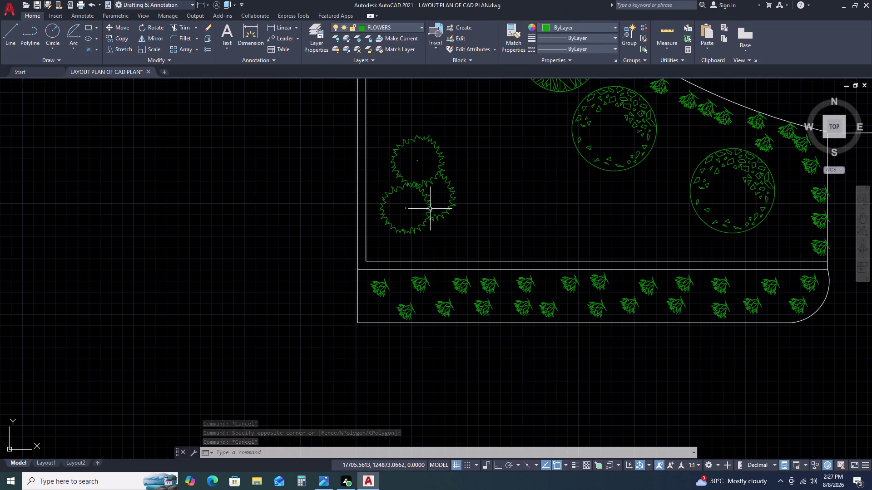
scroll(down, 3)
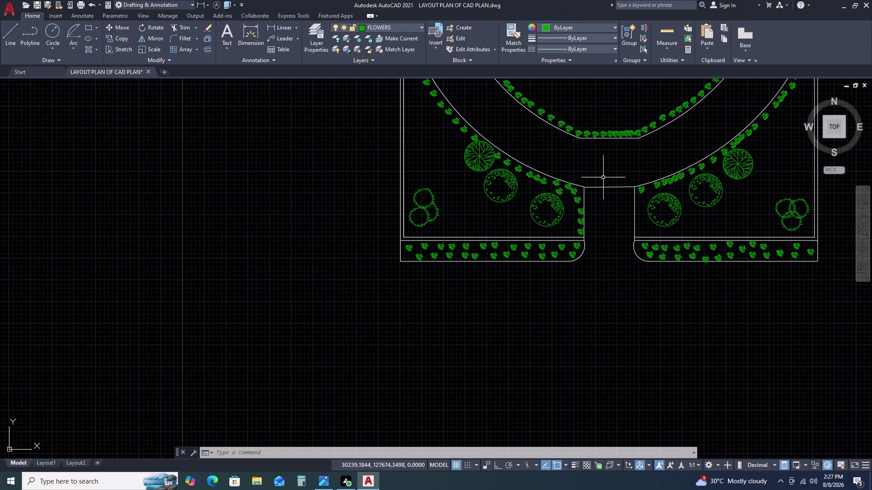
middle_drag(603, 178, 470, 177)
scroll(down, 3)
scroll(up, 3)
scroll(up, 3)
middle_drag(596, 147, 582, 183)
click(592, 173)
click(577, 187)
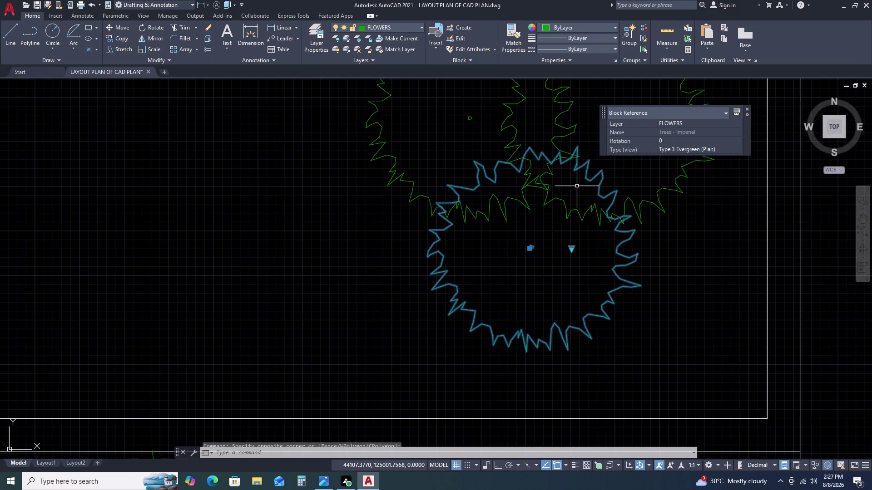
Explode the evergreen tree symbol and delete its upper overlapping outline piece.
text(X)
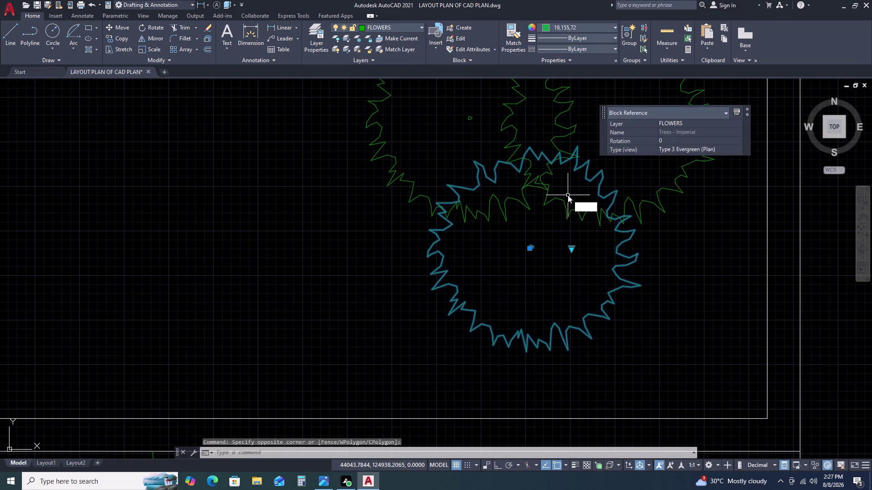
key(space)
double_click(595, 175)
click(586, 182)
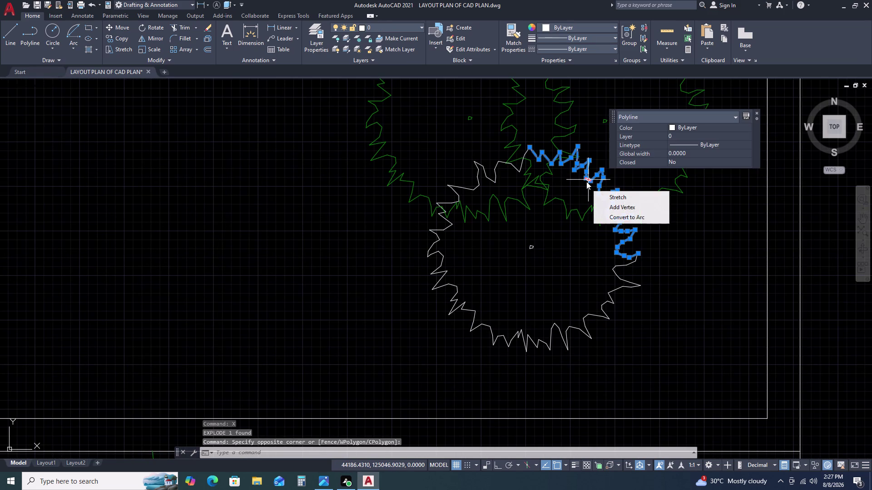
key(Delete)
key(Delete)
key(Delete)
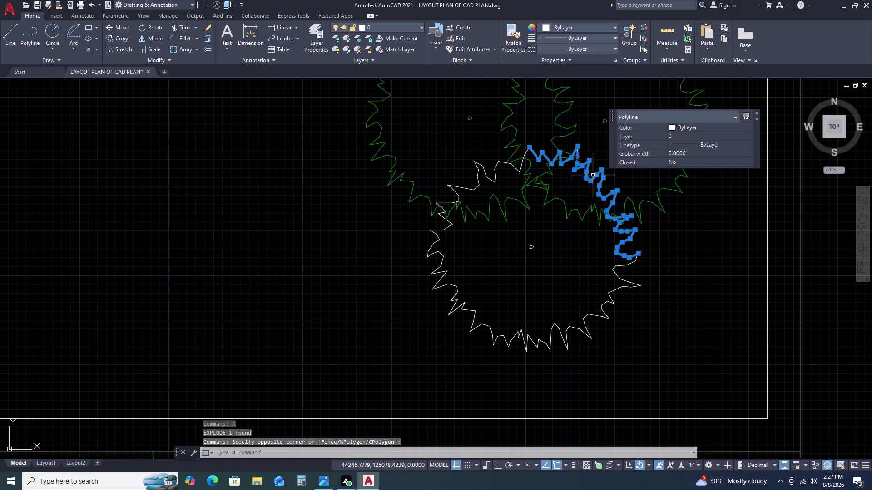
key(Delete)
Select the remaining tree outline and start an RO command, then cancel it.
click(491, 174)
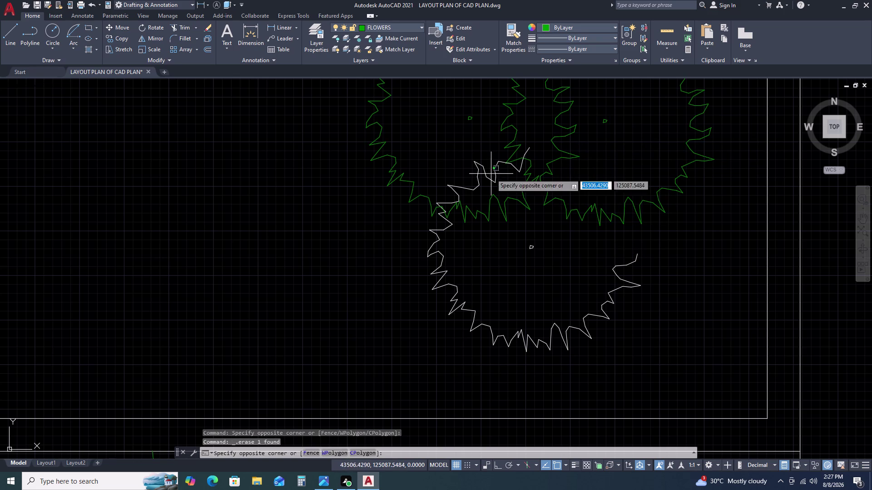
click(467, 179)
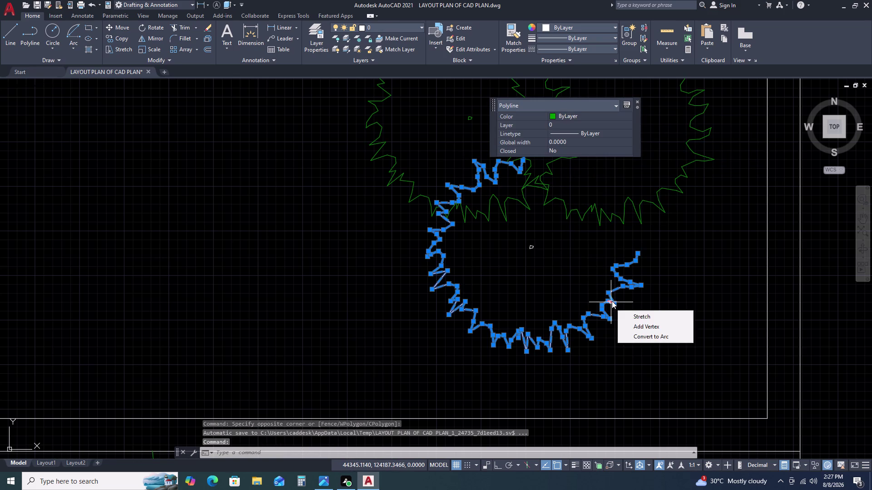
key(r)
key(o)
key(space)
click(609, 261)
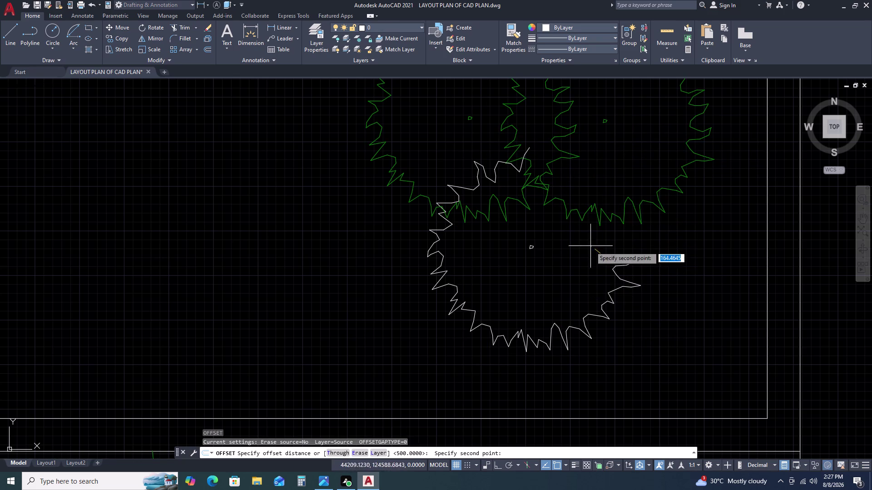
click(581, 283)
key(Escape)
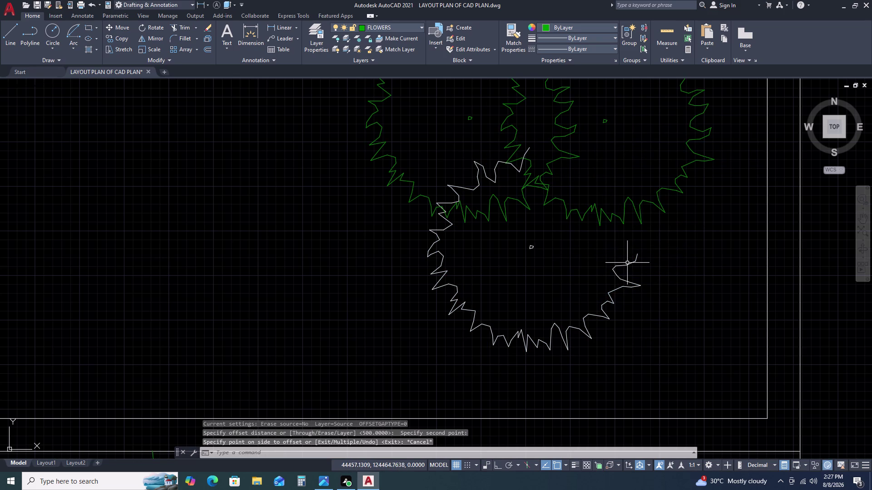
Rotate the remaining wavy outline about a pivot near the tree centre.
click(627, 262)
click(599, 299)
text(RO)
key(space)
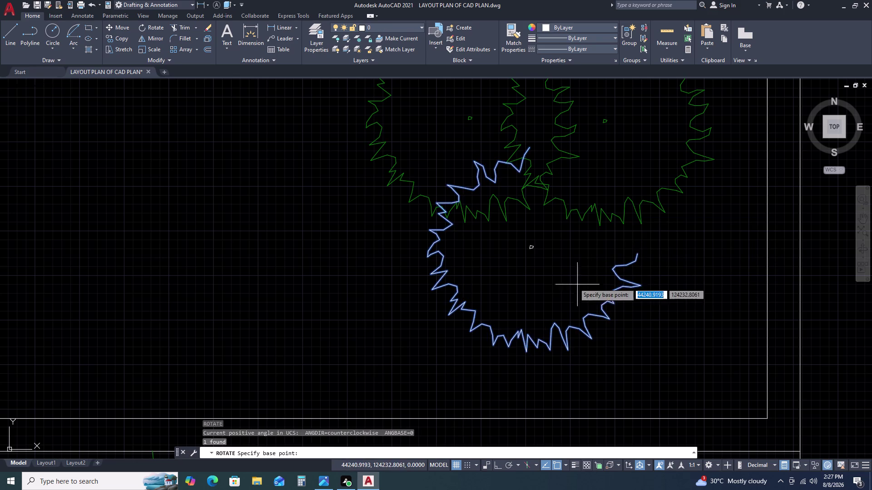
click(559, 279)
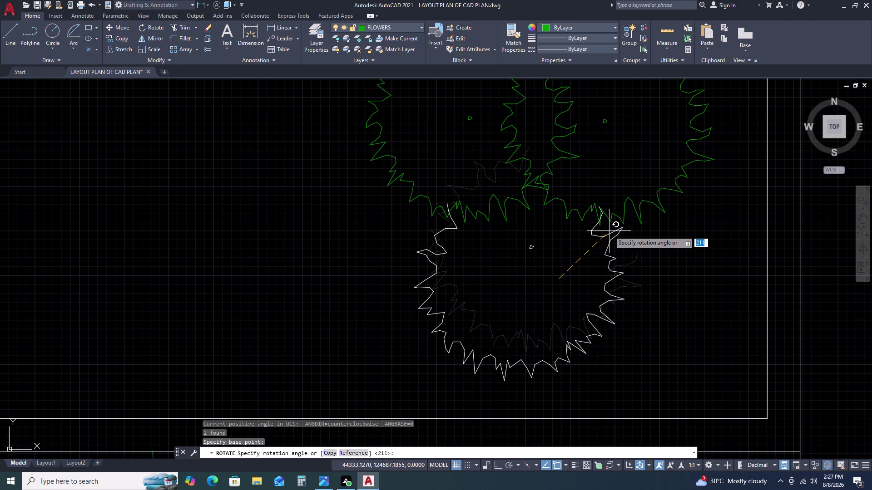
click(609, 231)
scroll(down, 3)
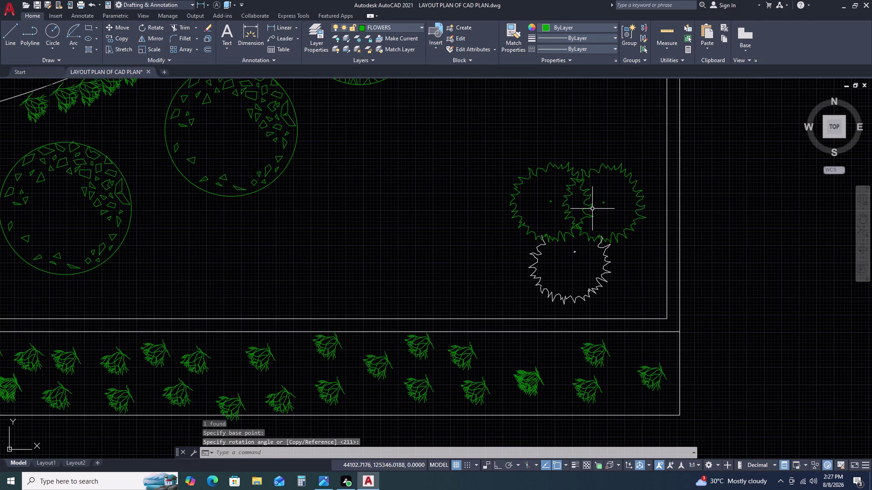
Explode the two green tree symbols into separate outlines.
click(591, 183)
click(561, 220)
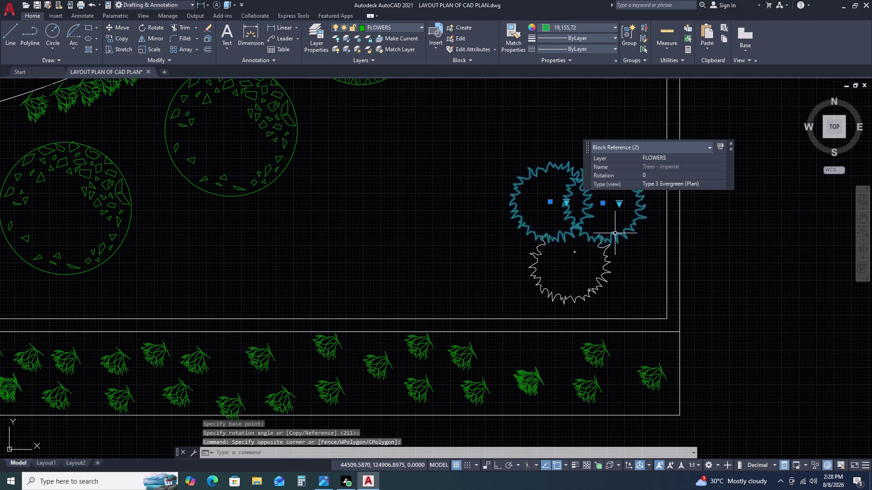
key(x)
key(space)
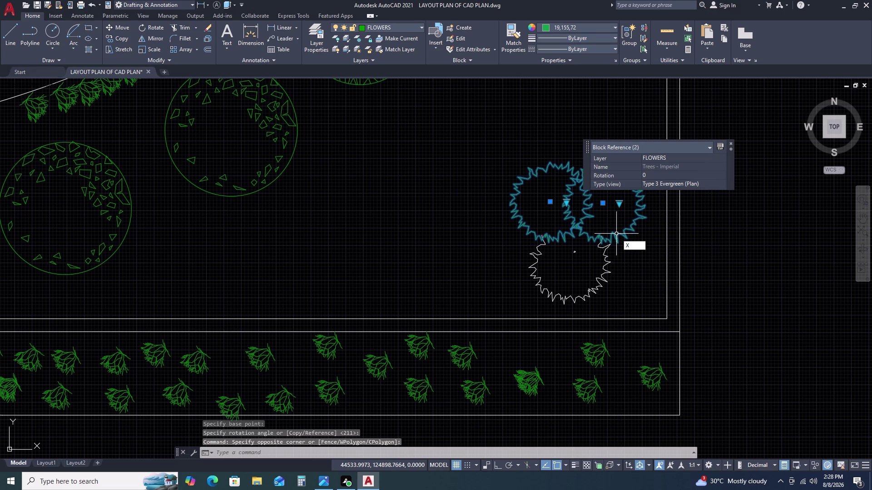
Explode the overlapping tree outlines and delete the segments where they overlap.
click(596, 201)
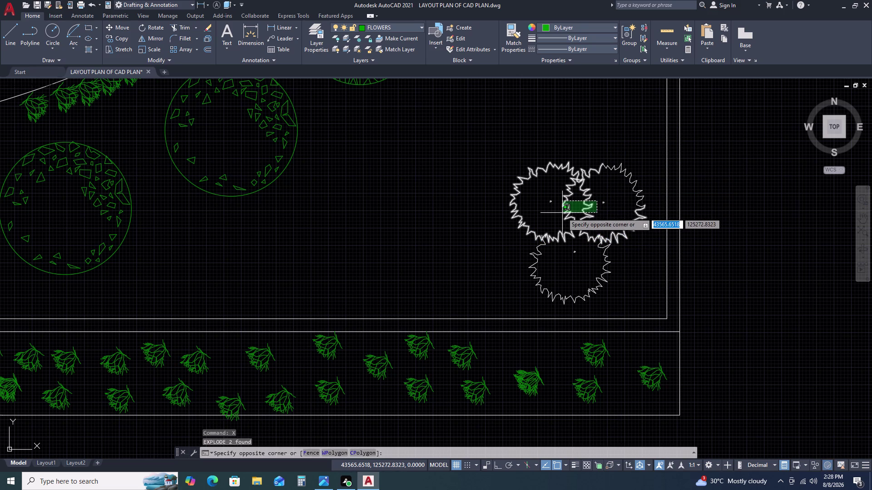
key(Escape)
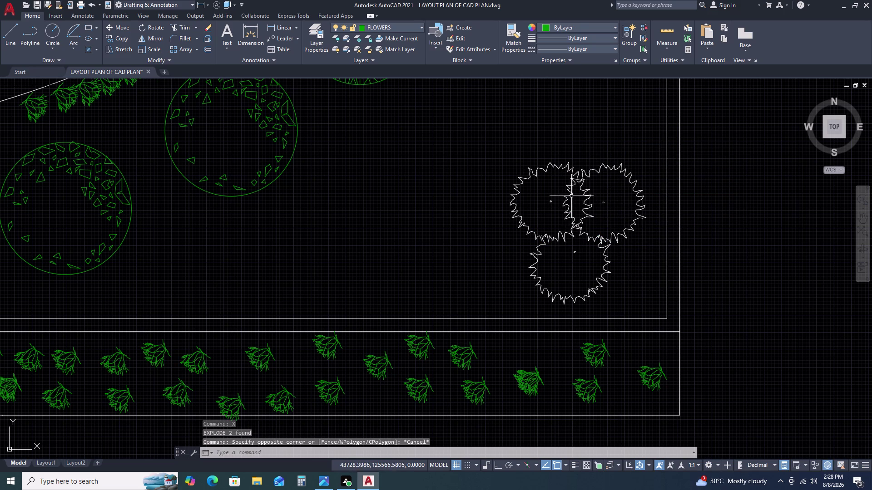
click(569, 192)
key(Escape)
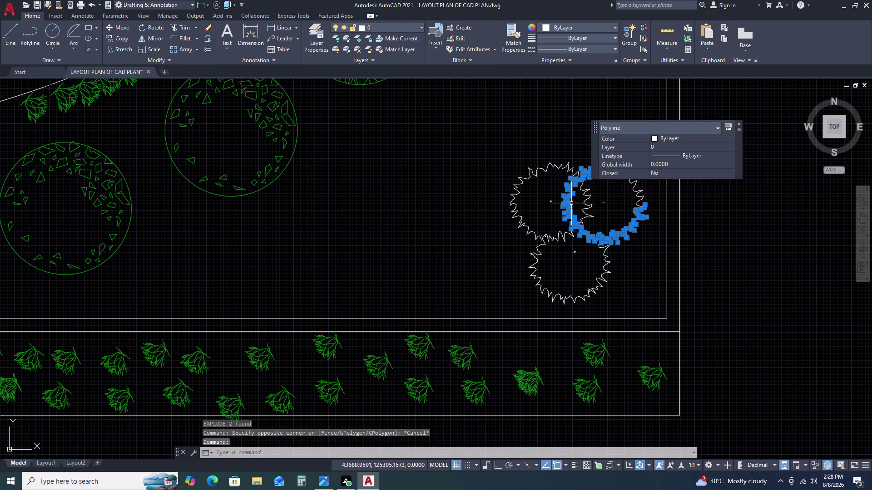
key(Escape)
click(559, 184)
double_click(572, 219)
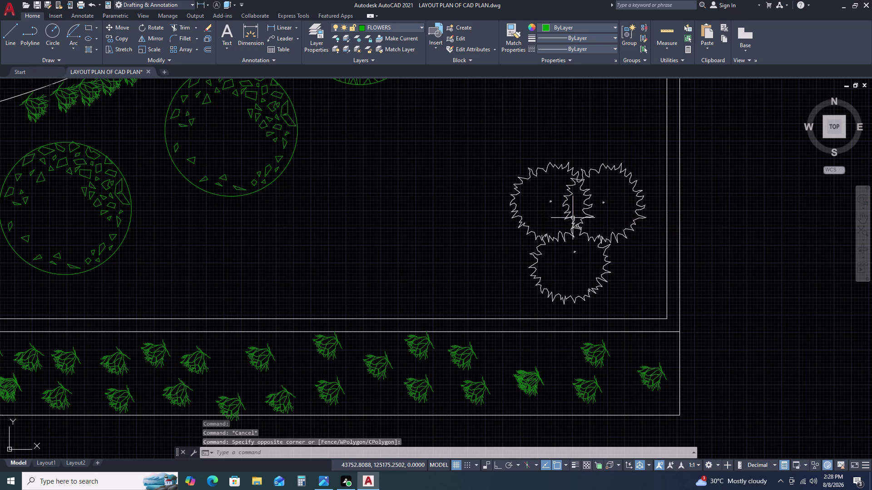
scroll(up, 3)
drag(692, 196, 682, 200)
click(571, 216)
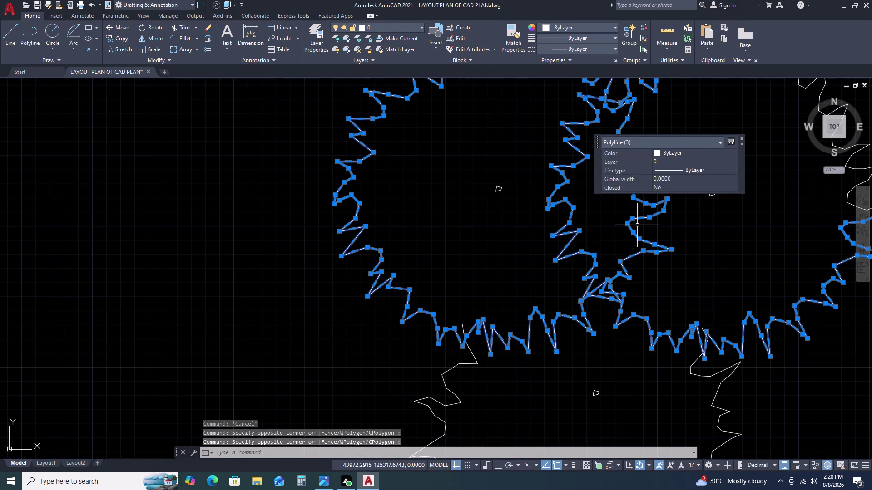
key(x)
key(space)
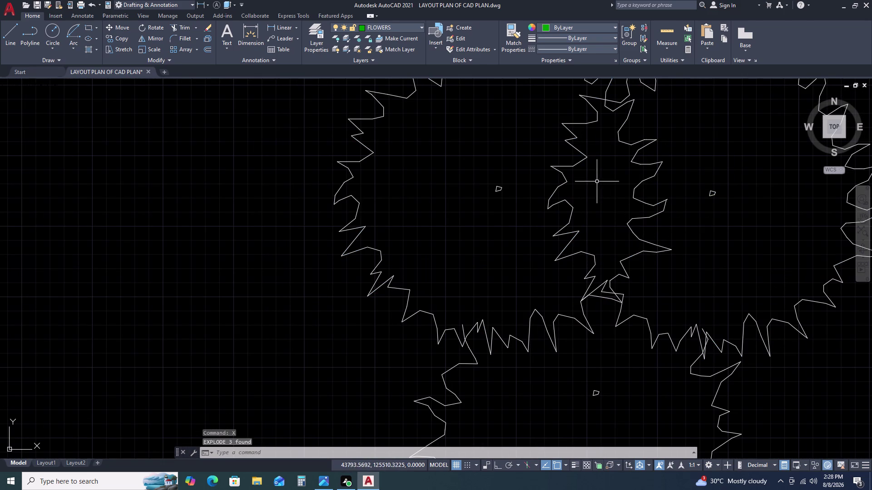
drag(594, 184, 576, 197)
click(543, 237)
key(Delete)
Erase stray line pieces and zigzag lines inside the tree cluster.
scroll(down, 3)
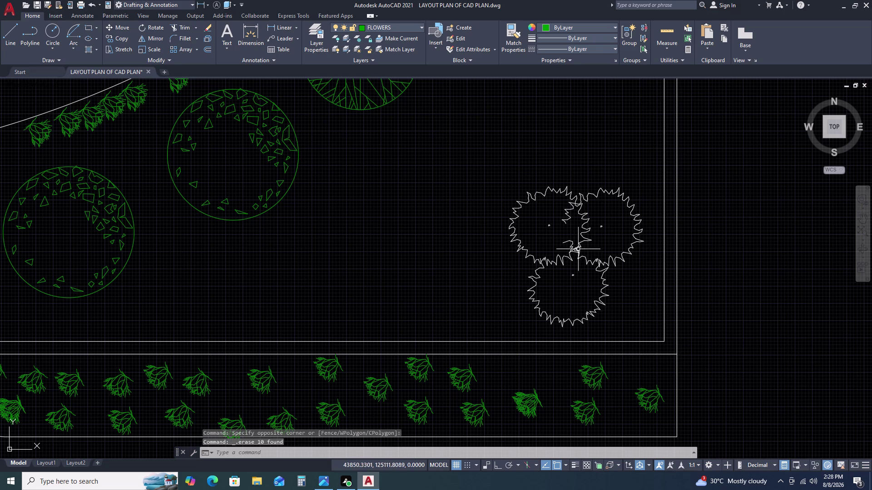
double_click(598, 222)
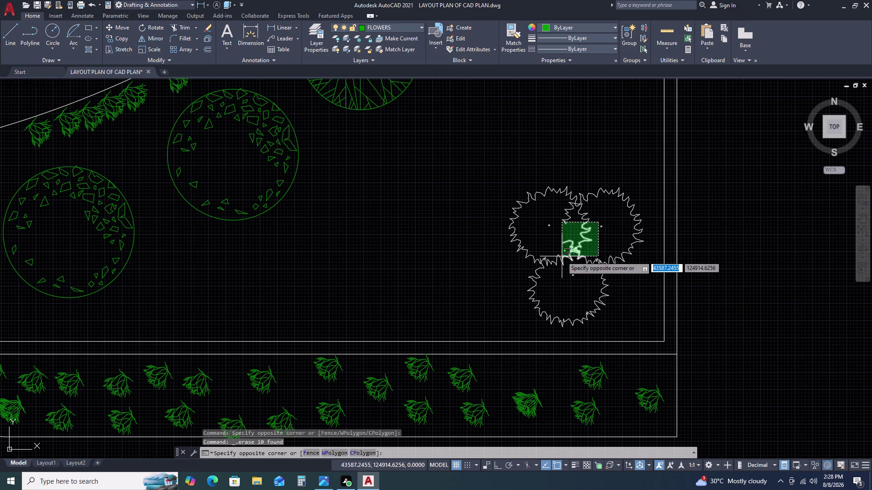
double_click(562, 257)
key(Escape)
key(Escape)
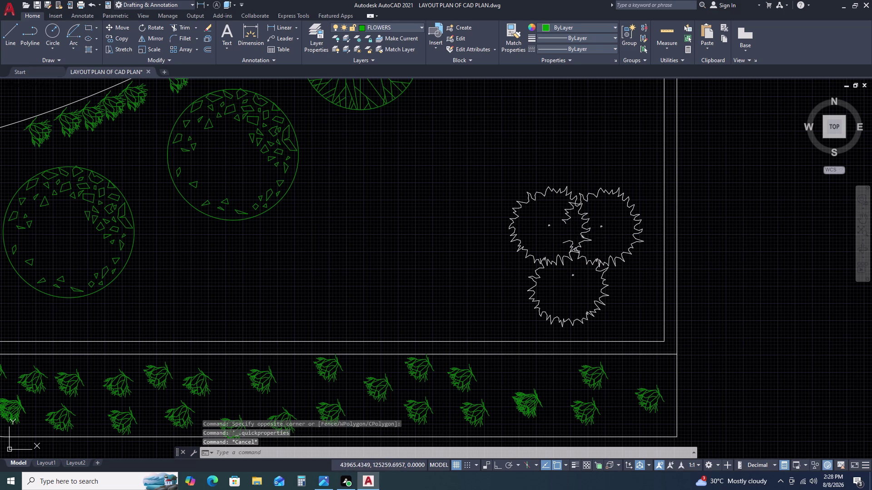
click(607, 232)
key(Escape)
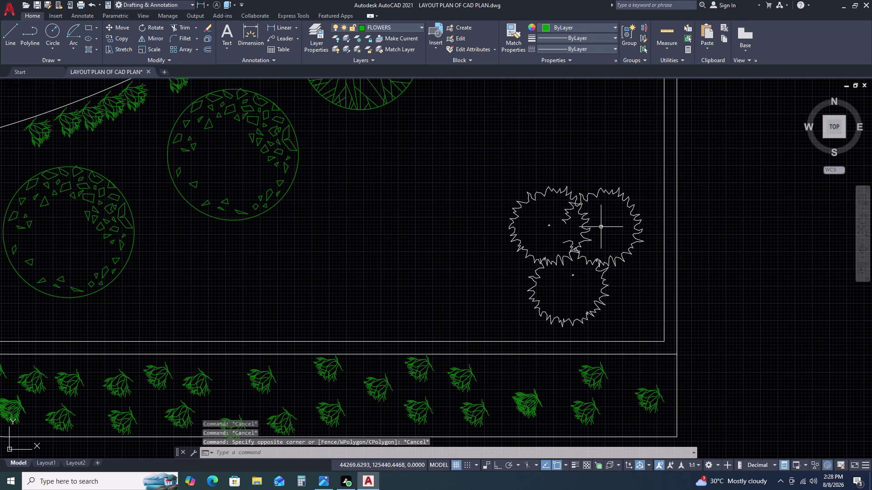
click(601, 227)
key(Delete)
scroll(up, 3)
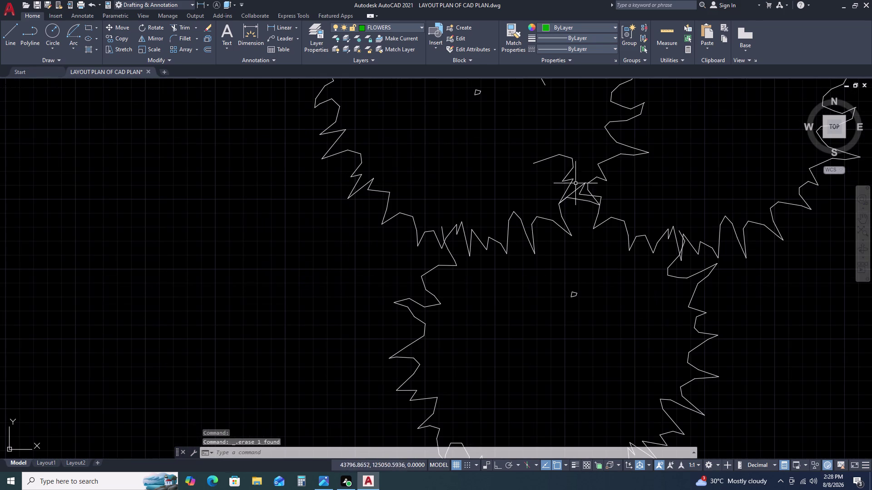
click(573, 157)
drag(573, 157, 566, 160)
click(512, 138)
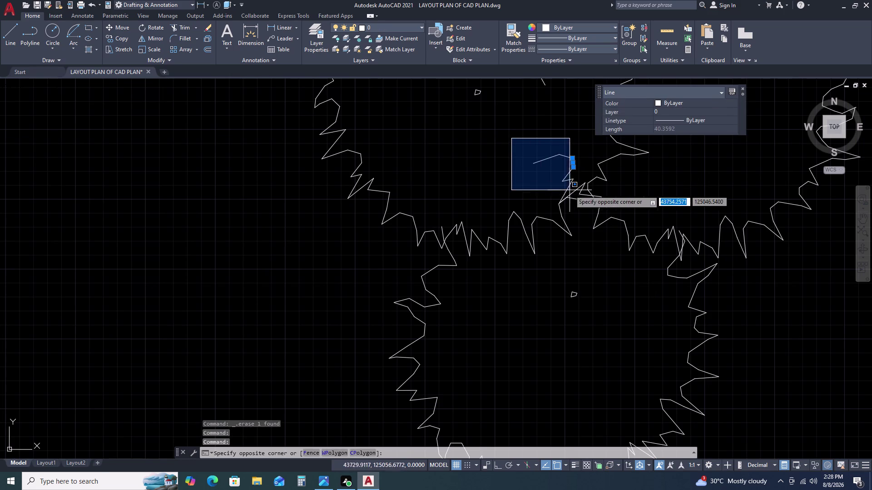
click(586, 206)
key(Delete)
Erase the remaining stray zigzag and line piece between the trees.
scroll(down, 3)
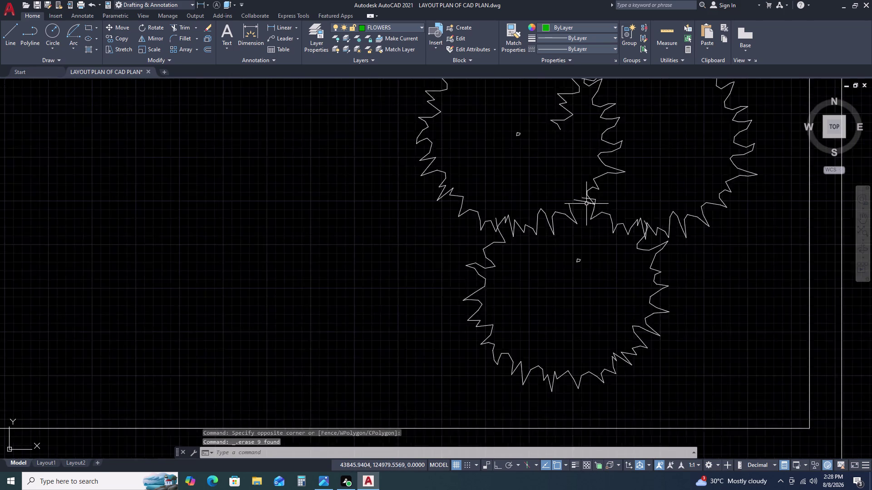
scroll(down, 3)
scroll(up, 3)
drag(614, 219, 612, 186)
double_click(577, 130)
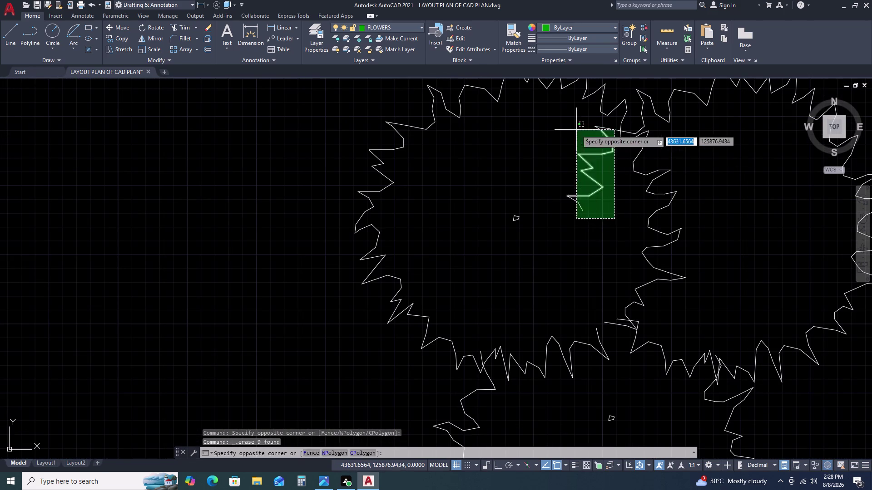
key(Delete)
scroll(down, 3)
scroll(up, 3)
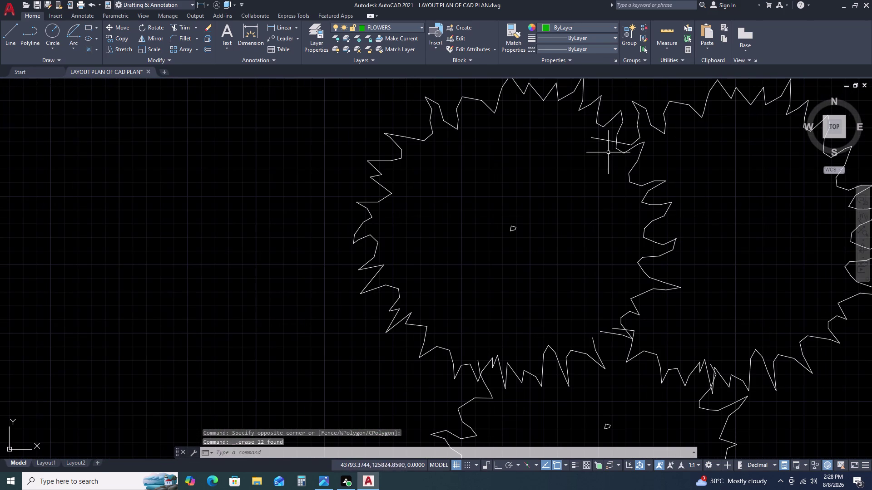
double_click(606, 141)
key(Delete)
scroll(down, 3)
scroll(down, 3)
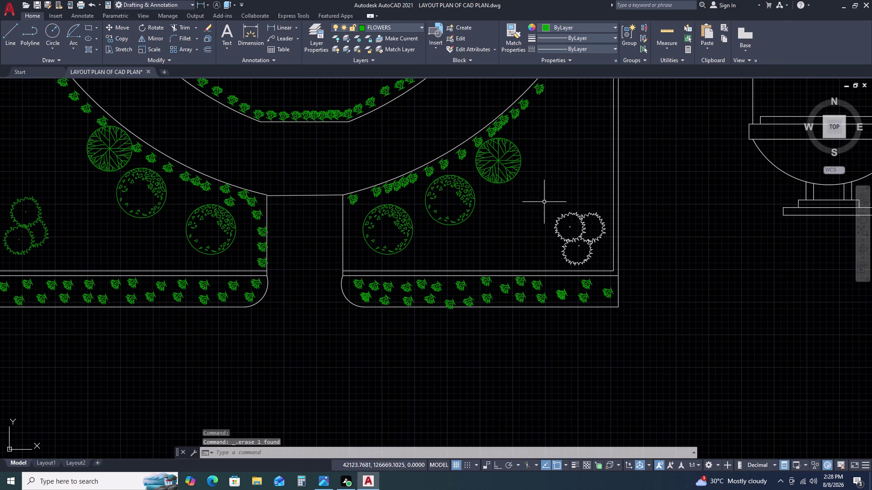
Move the trimmed three-tree cluster onto the green FLOWERS layer.
double_click(541, 198)
click(613, 275)
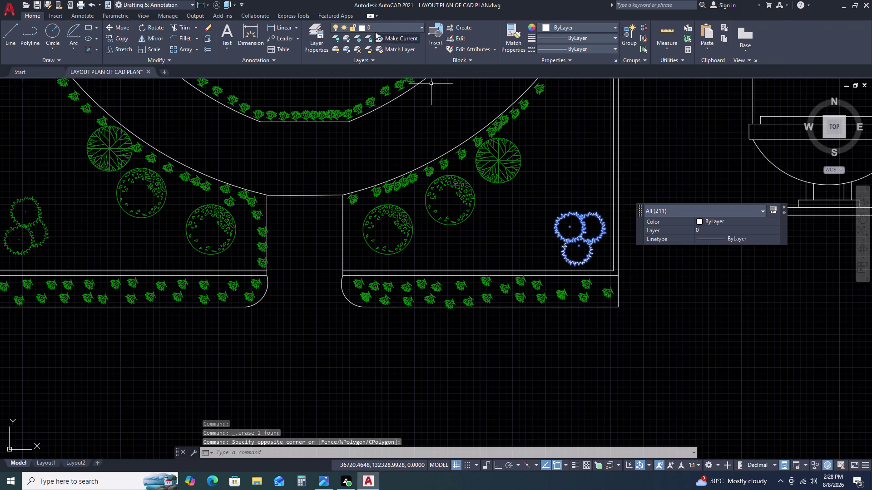
click(382, 29)
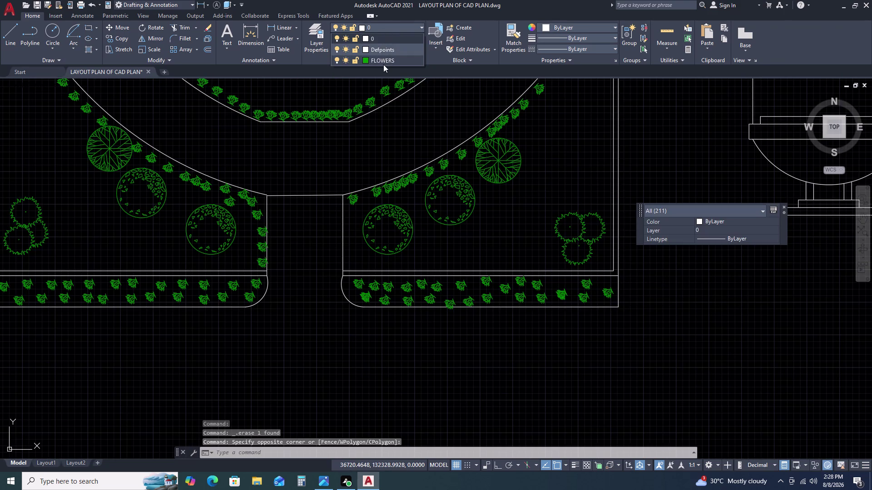
double_click(386, 63)
key(Escape)
scroll(down, 3)
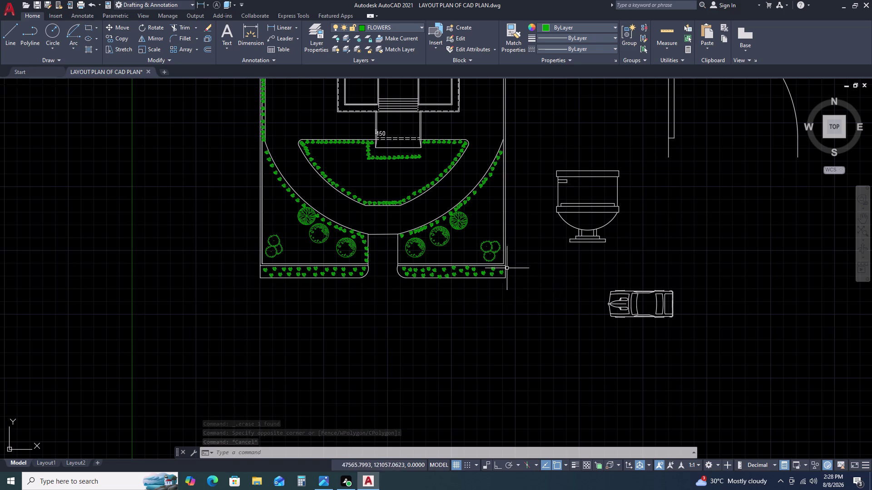
scroll(up, 3)
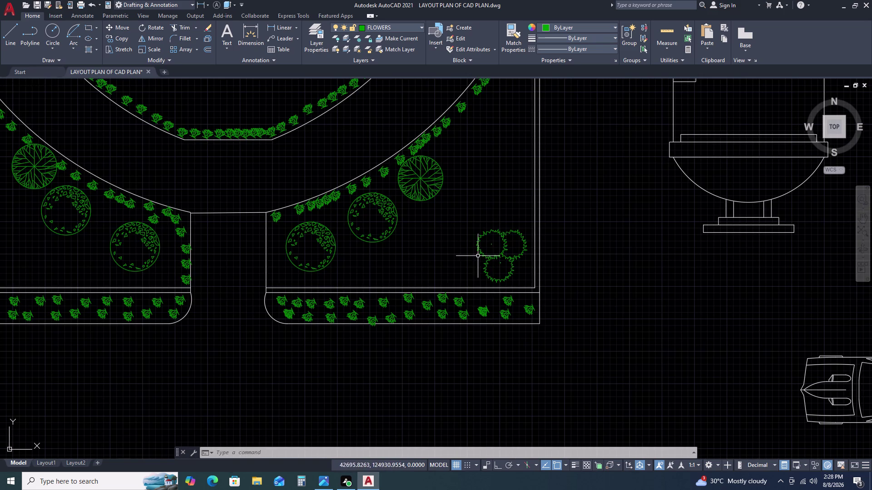
scroll(up, 3)
Enlarge the upper trees with SCALE from a picked base point.
click(455, 124)
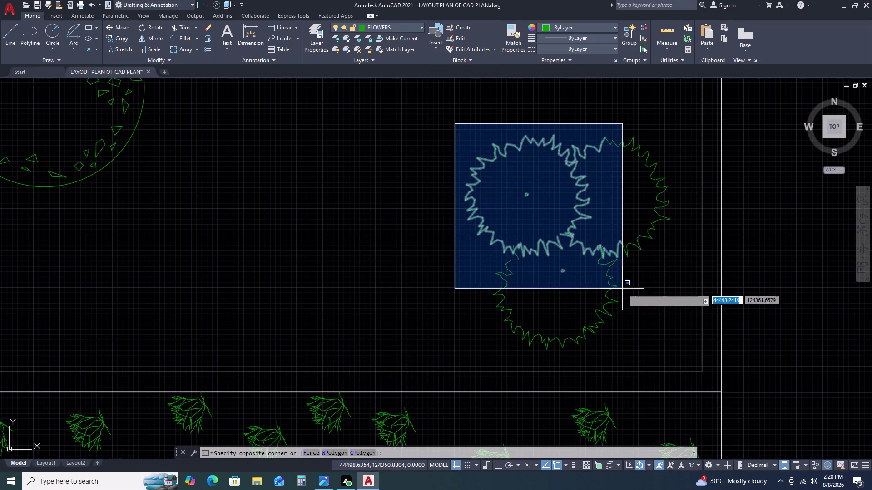
double_click(613, 286)
text(SC)
key(space)
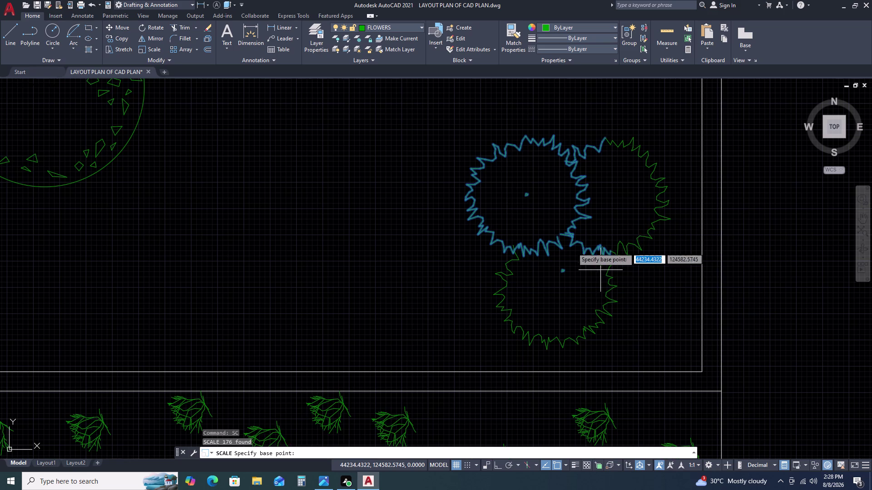
double_click(537, 201)
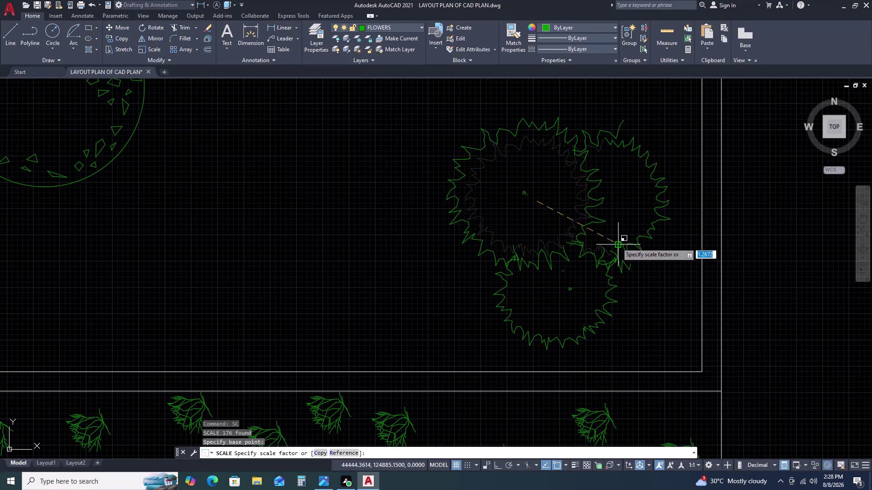
double_click(617, 243)
scroll(down, 3)
scroll(up, 3)
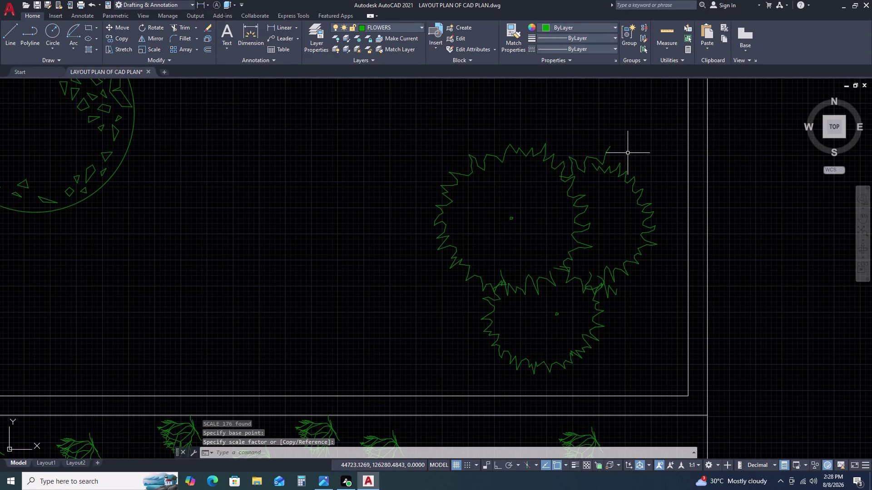
Delete the stray lines around the top tree, cancelling an accidental stretch.
click(627, 152)
click(582, 149)
key(Delete)
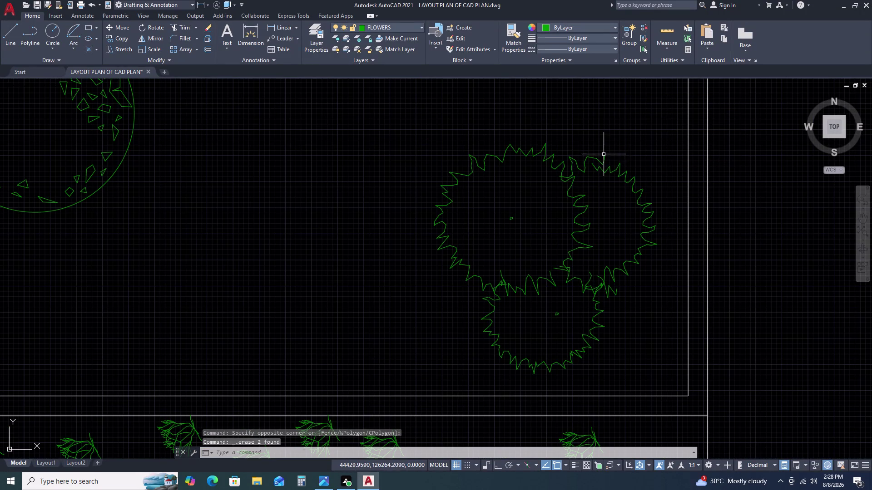
double_click(603, 154)
double_click(600, 164)
scroll(up, 3)
key(Delete)
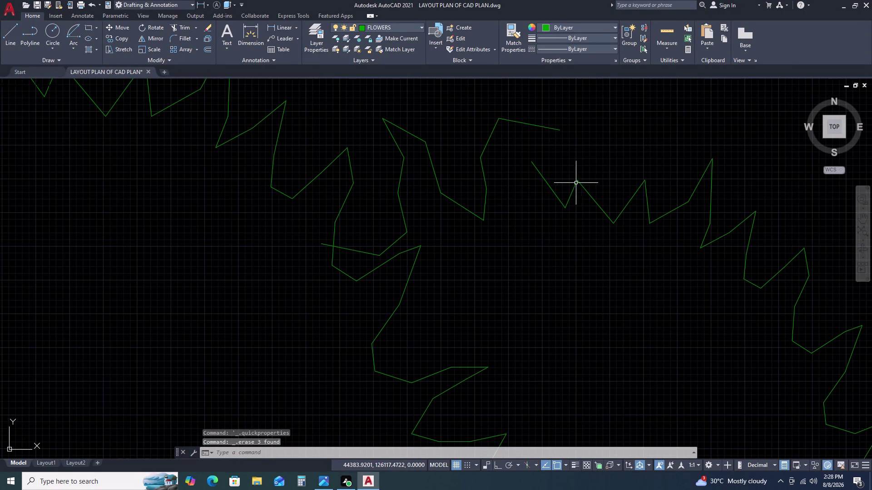
click(547, 173)
click(529, 194)
click(530, 163)
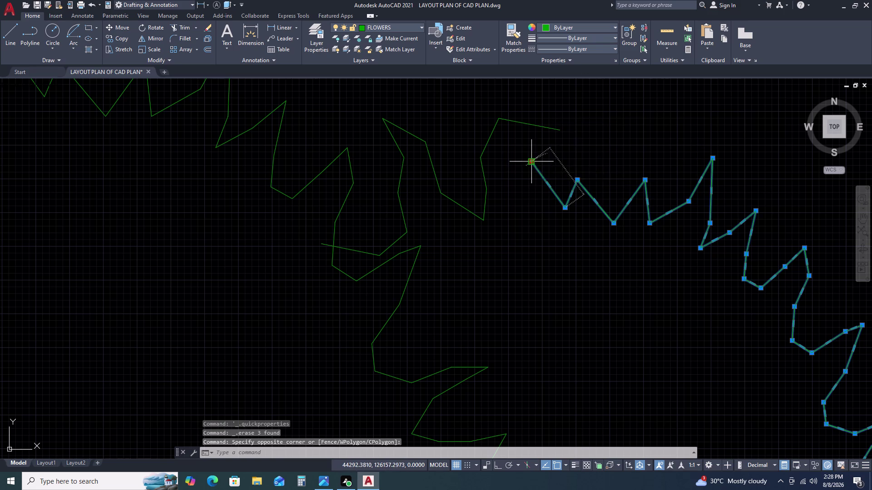
click(499, 123)
key(Escape)
Erase the short stray line left among the trees.
scroll(down, 3)
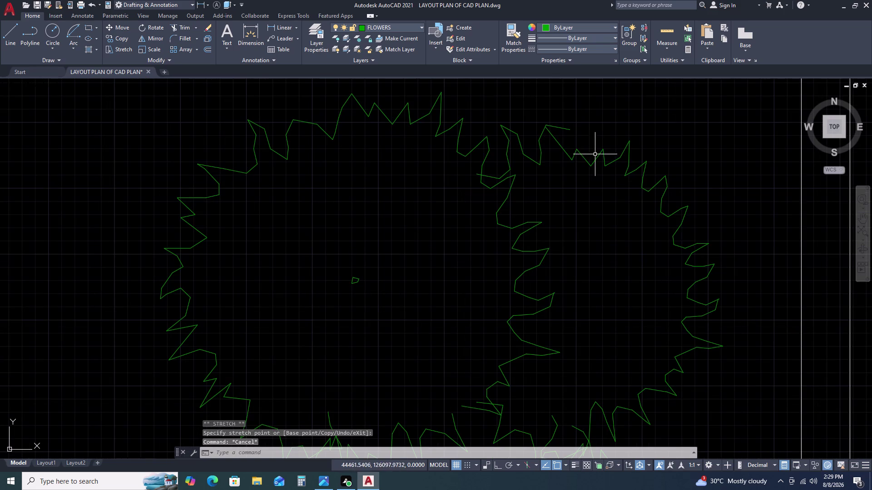
scroll(up, 3)
click(563, 131)
double_click(545, 151)
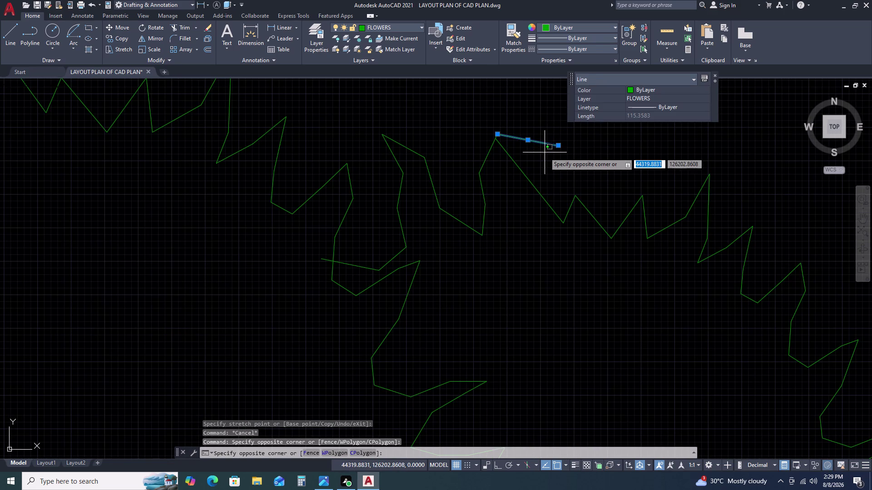
key(Delete)
scroll(down, 3)
key(Delete)
key(Delete)
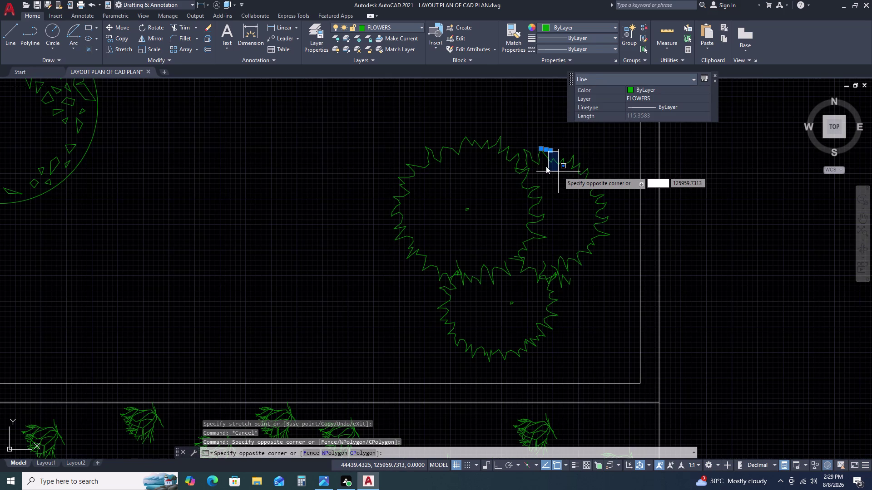
key(Escape)
key(Delete)
scroll(down, 3)
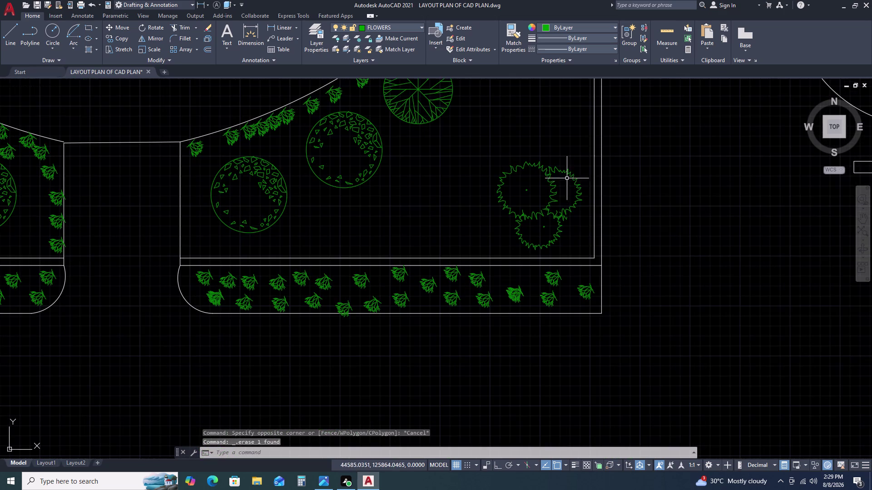
scroll(up, 3)
Delete the overlapping outline fragments from the right evergreen pair.
click(533, 157)
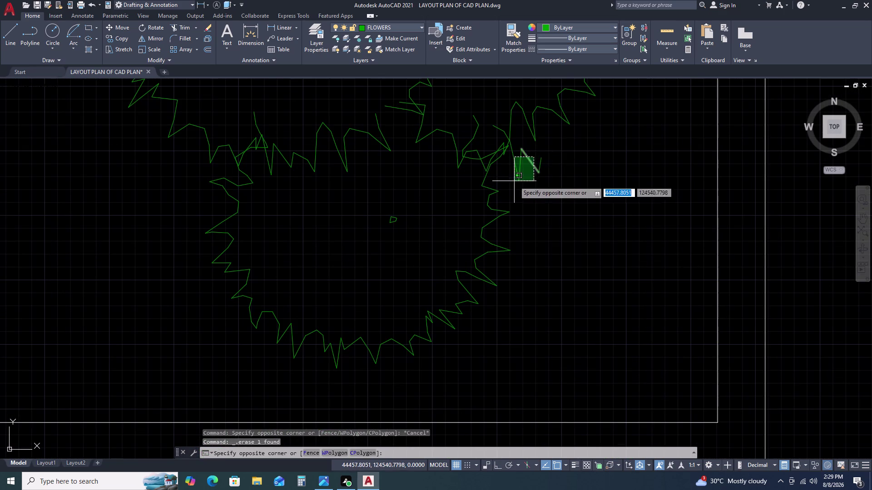
click(514, 181)
key(Delete)
scroll(down, 3)
scroll(down, 3)
scroll(up, 3)
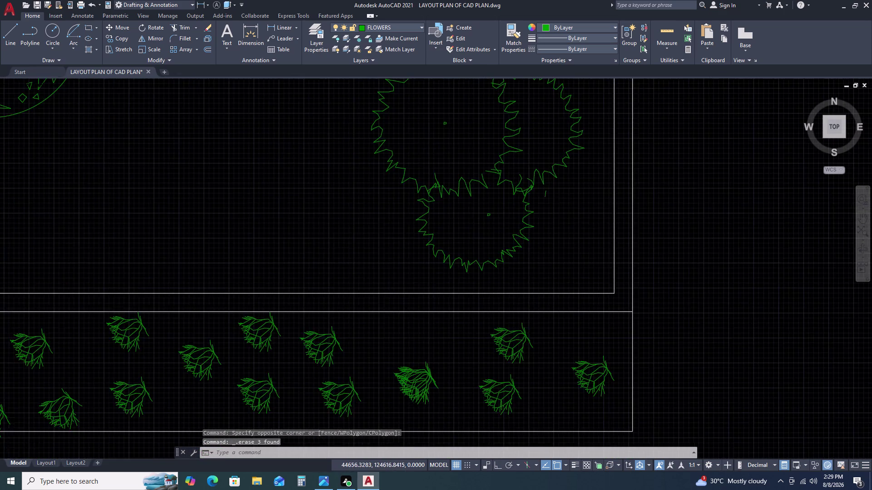
scroll(up, 3)
double_click(539, 162)
click(470, 221)
key(Delete)
scroll(down, 3)
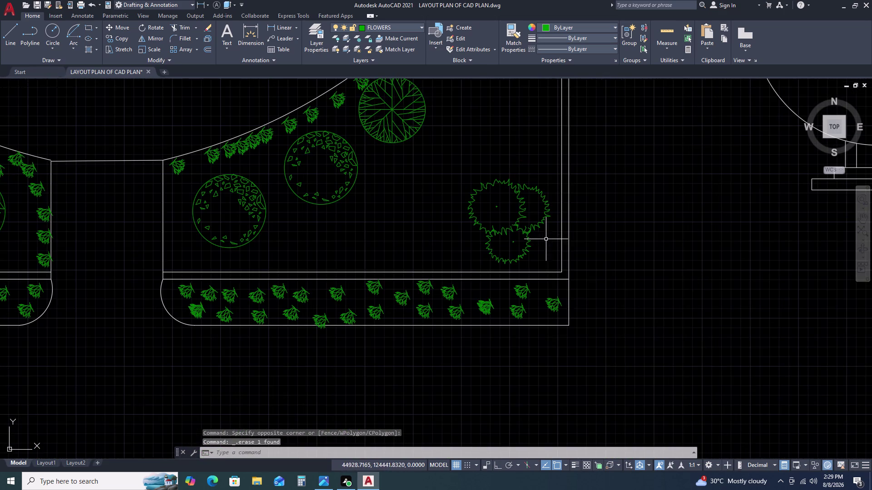
scroll(down, 3)
scroll(up, 3)
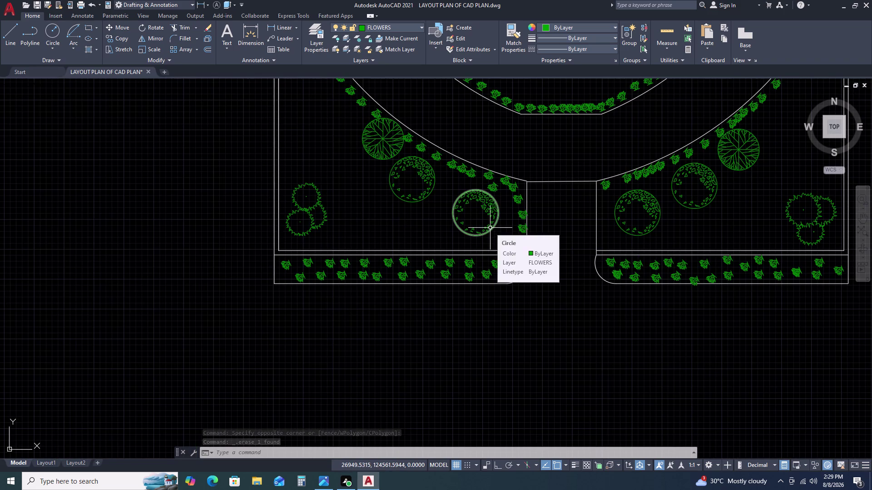
scroll(up, 3)
Remove the left spiky tree pair along with its stray lines.
click(388, 149)
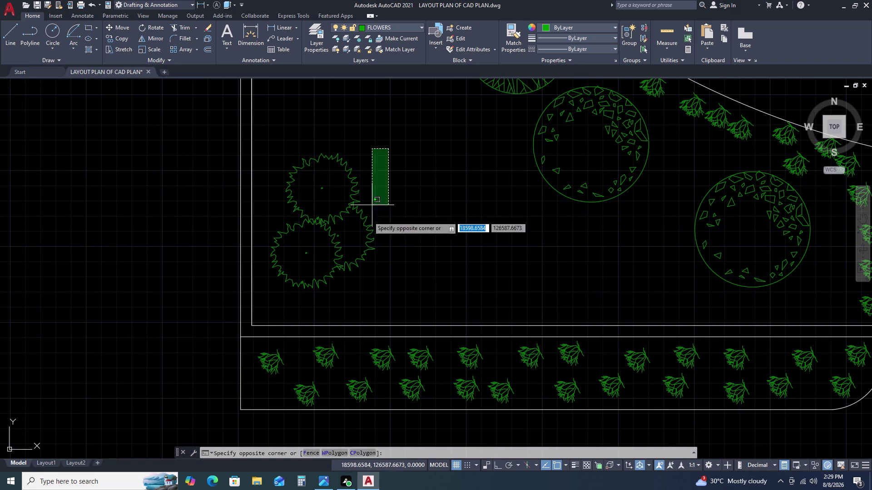
click(300, 292)
key(Delete)
scroll(down, 3)
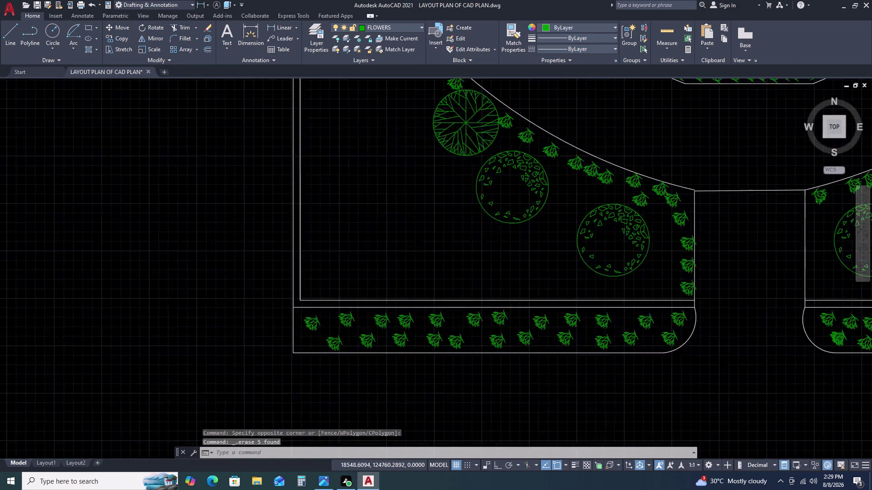
scroll(down, 3)
scroll(up, 3)
click(477, 242)
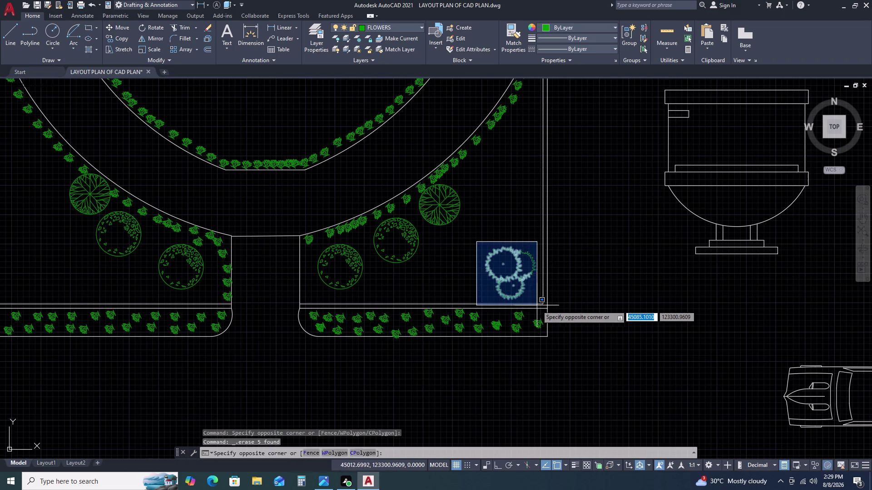
Copy the trimmed tree cluster to three spots in the lower-left bed.
double_click(538, 305)
text(CO)
key(space)
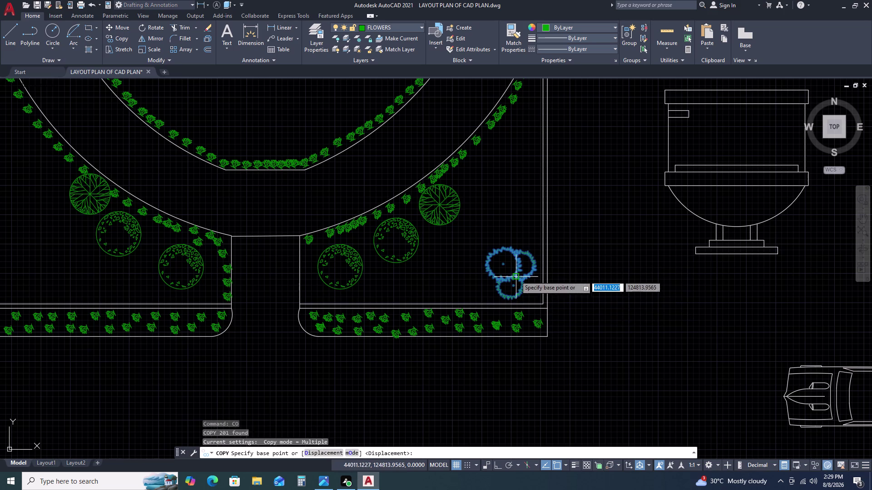
click(516, 276)
scroll(down, 3)
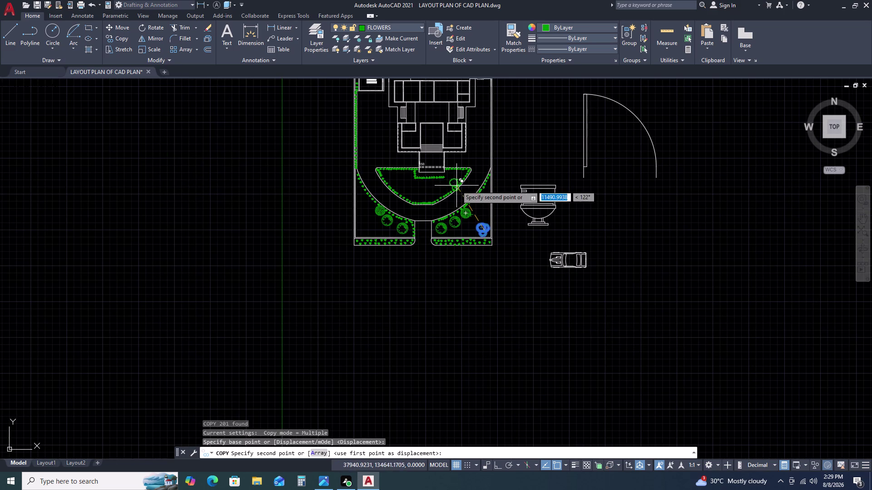
scroll(up, 3)
scroll(up, 3)
click(475, 198)
scroll(down, 3)
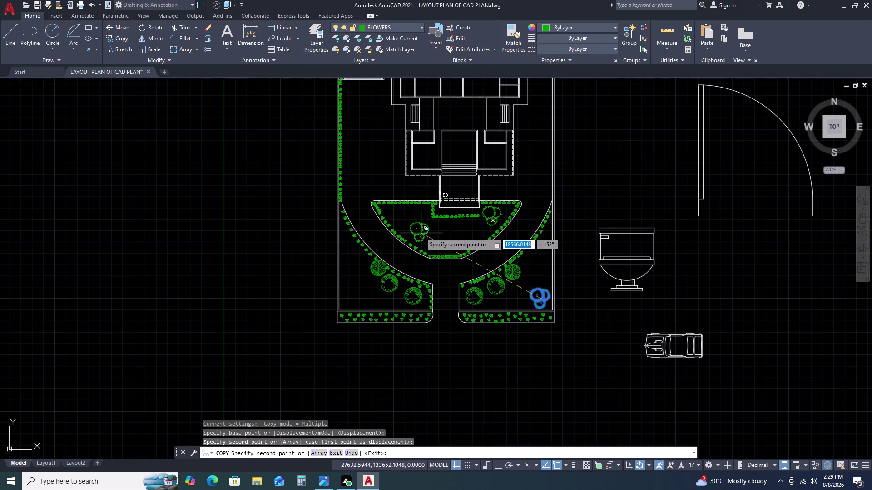
scroll(up, 3)
click(397, 212)
scroll(down, 3)
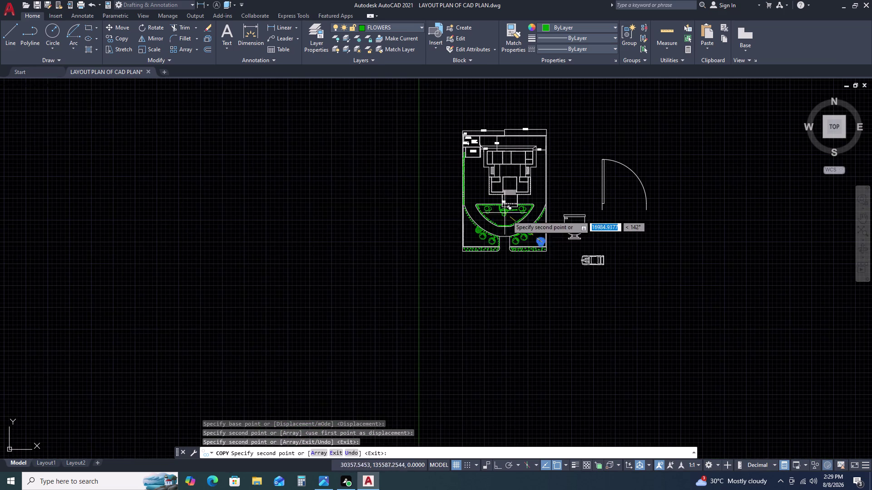
scroll(up, 3)
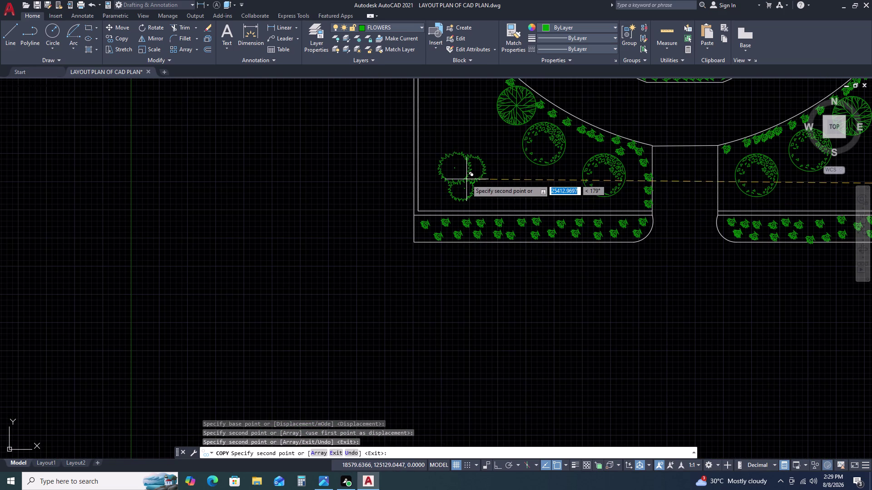
click(457, 174)
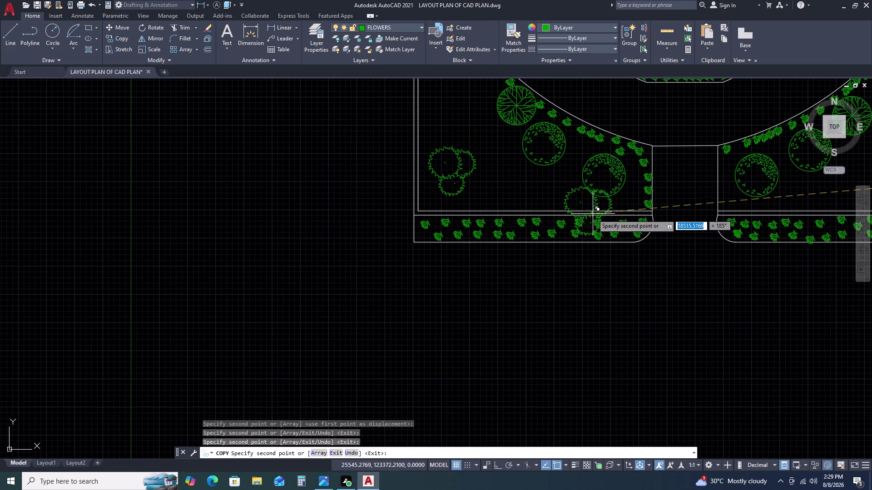
key(Escape)
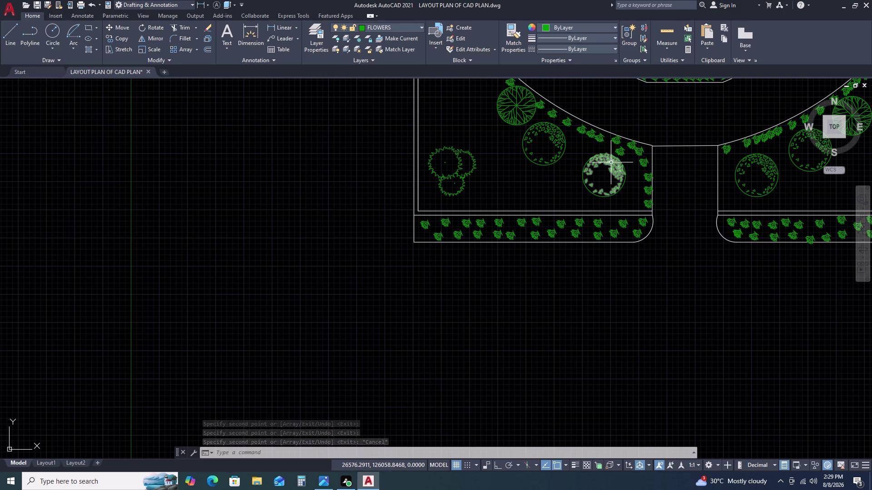
scroll(down, 3)
scroll(up, 3)
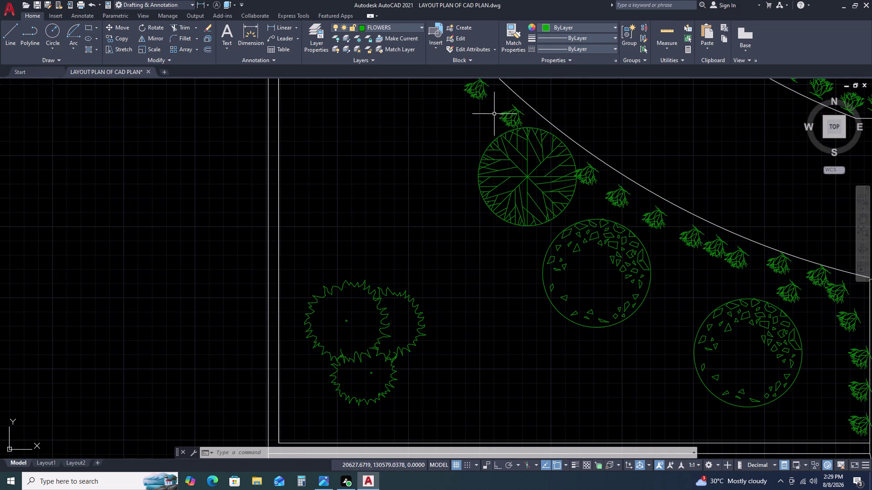
Change the shrub block near the bed top to the Type 2 Evergreen (Plan) view.
click(514, 114)
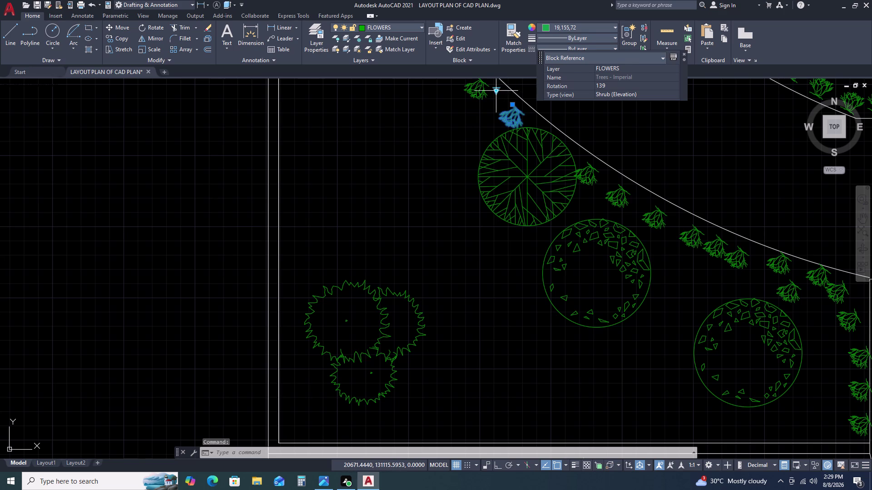
double_click(496, 91)
click(529, 100)
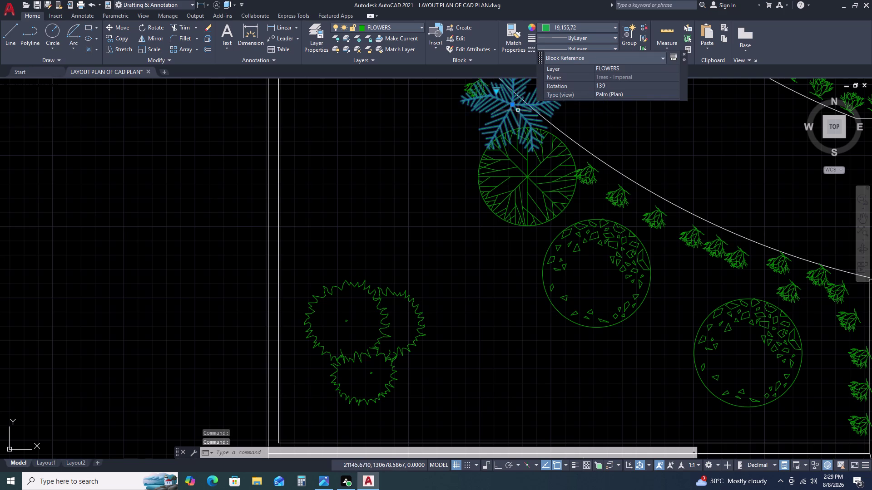
click(495, 89)
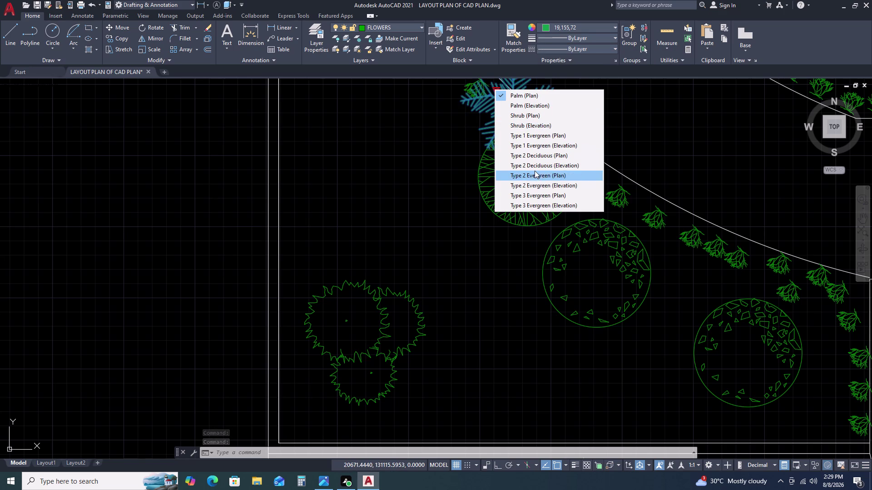
click(534, 176)
scroll(down, 3)
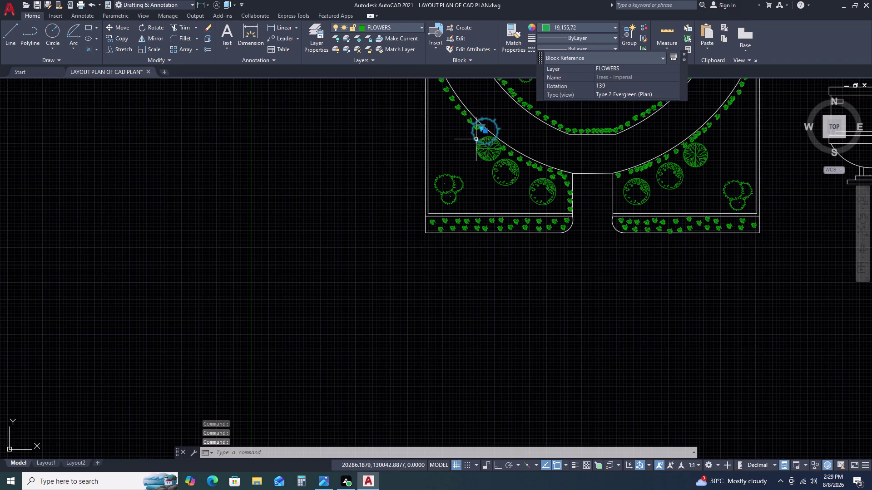
scroll(up, 3)
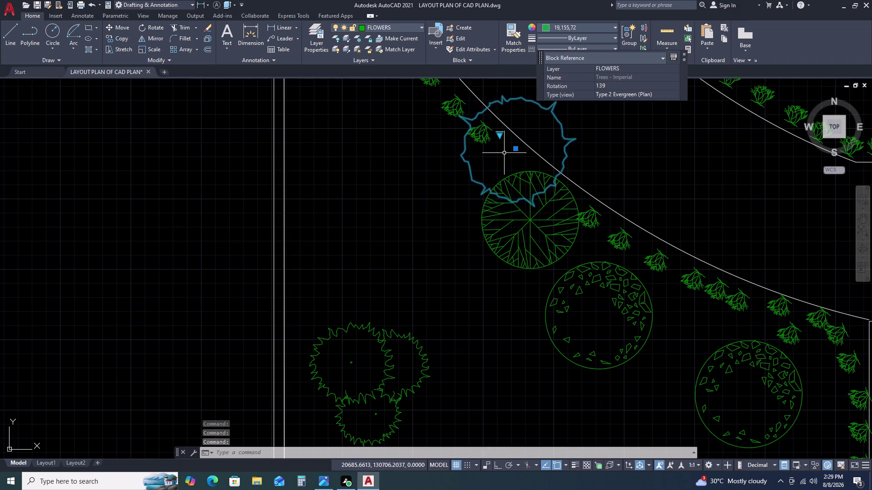
Move the evergreen tree lower into the planting bed.
click(514, 150)
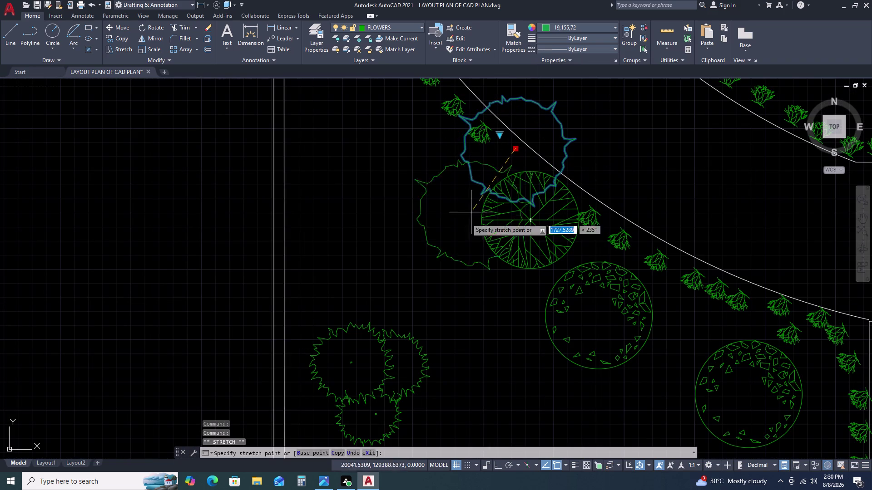
scroll(down, 3)
scroll(up, 3)
click(466, 311)
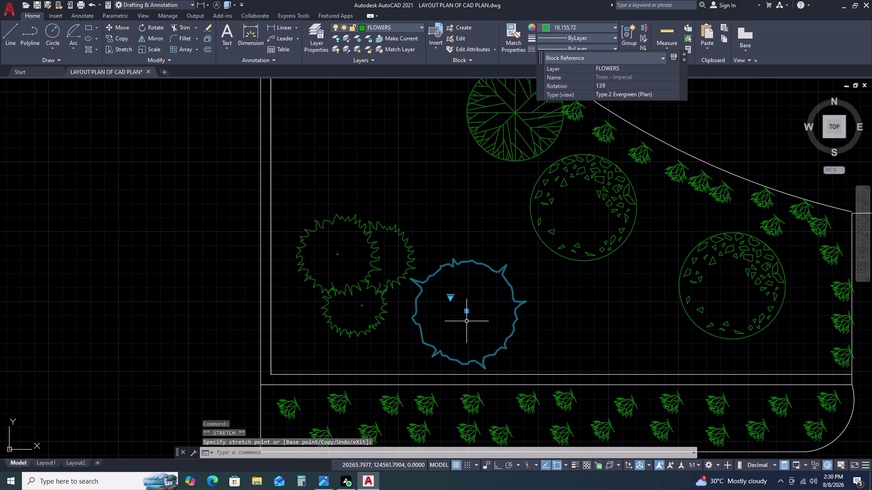
key(Escape)
Erase the leftover shrub outlines and fragments from the lower-left bed.
click(424, 223)
click(361, 273)
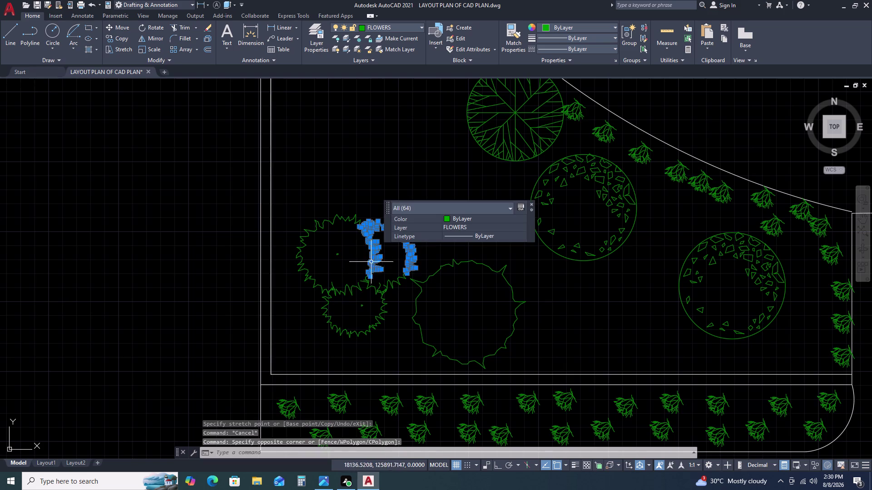
key(Delete)
drag(393, 336, 383, 334)
click(330, 199)
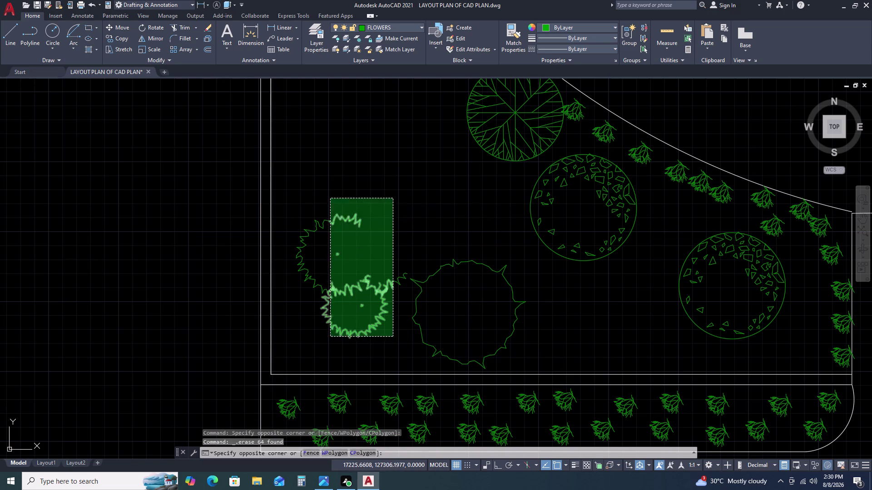
key(Delete)
drag(342, 309, 336, 302)
click(305, 194)
key(Delete)
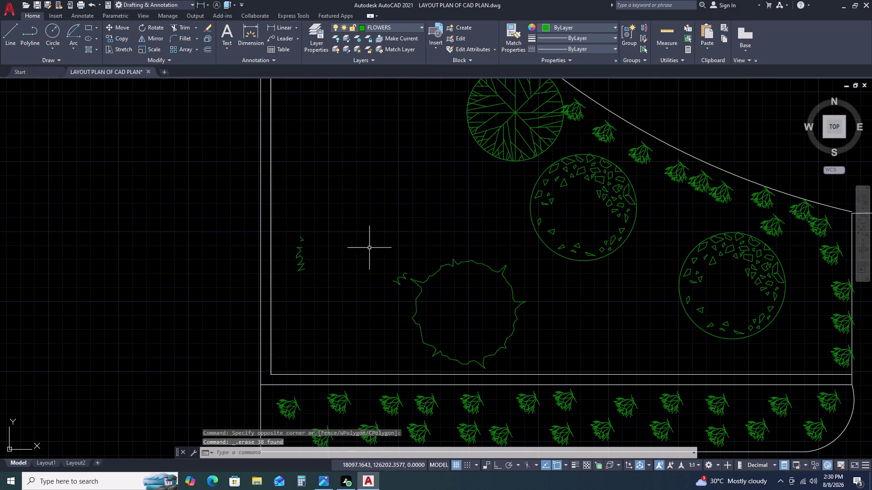
click(268, 200)
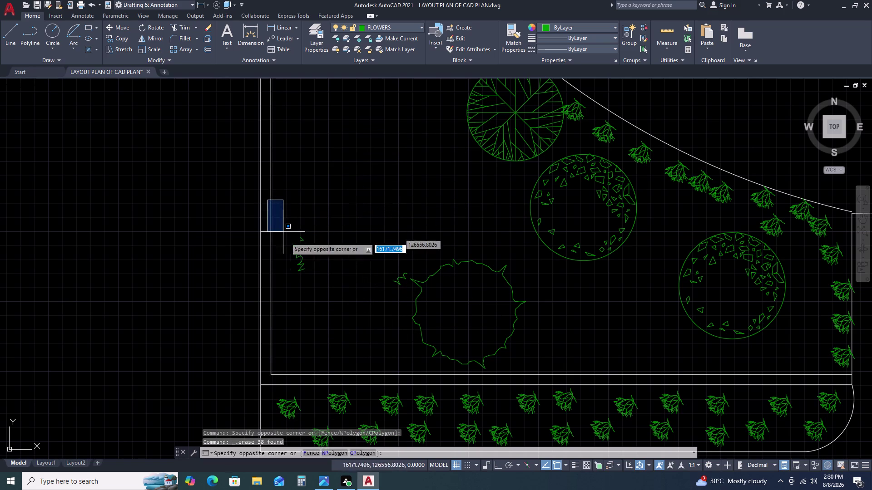
click(414, 297)
key(Delete)
Erase the shrub cluster in the right bed.
double_click(537, 297)
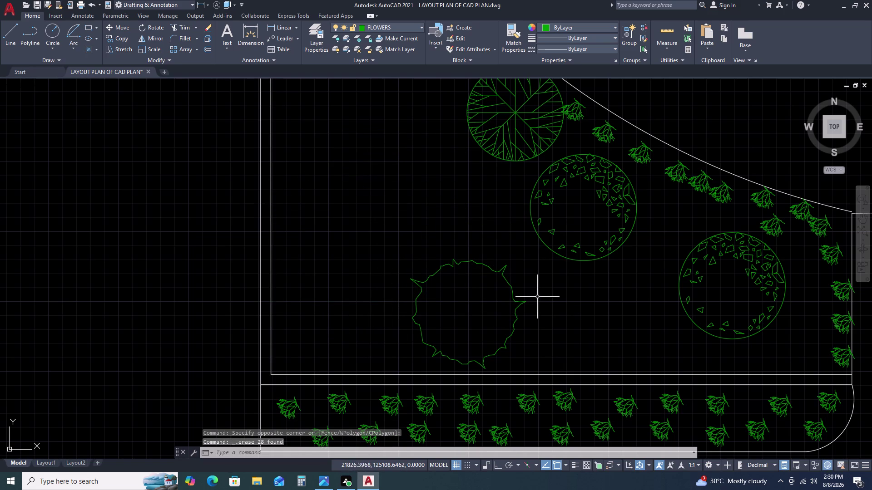
click(493, 291)
scroll(down, 3)
scroll(down, 3)
key(Escape)
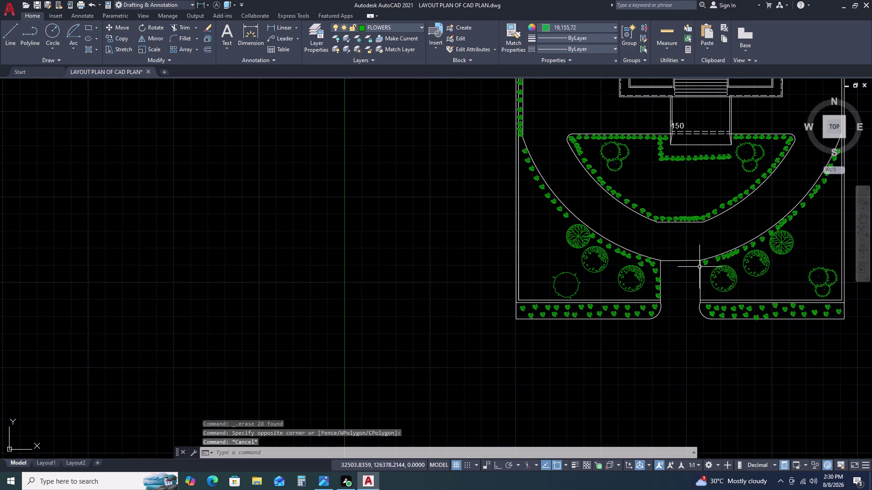
scroll(up, 3)
click(529, 127)
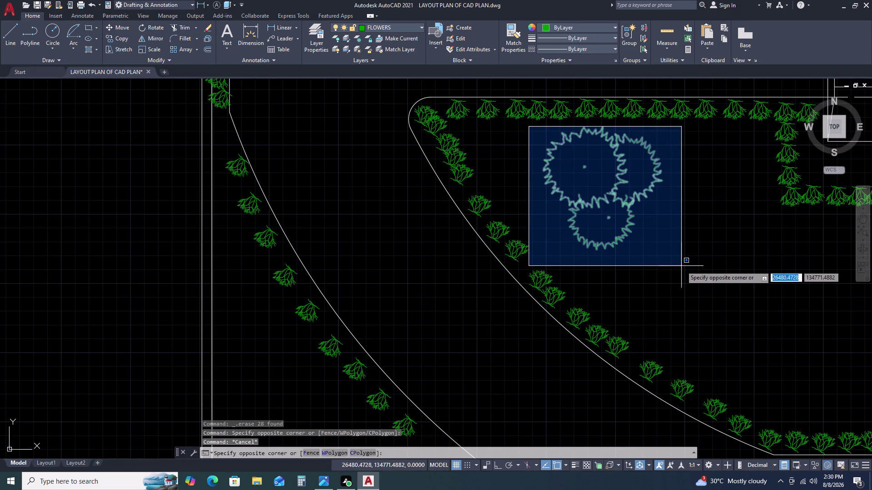
click(681, 266)
key(Delete)
Erase the three-shrub cluster in the right-hand planted bed.
scroll(down, 3)
middle_drag(745, 249, 503, 161)
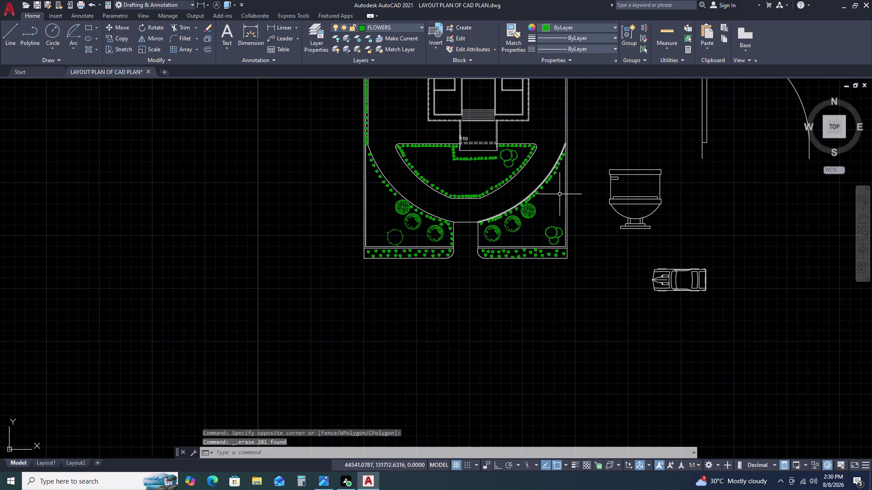
scroll(up, 3)
click(557, 243)
click(721, 414)
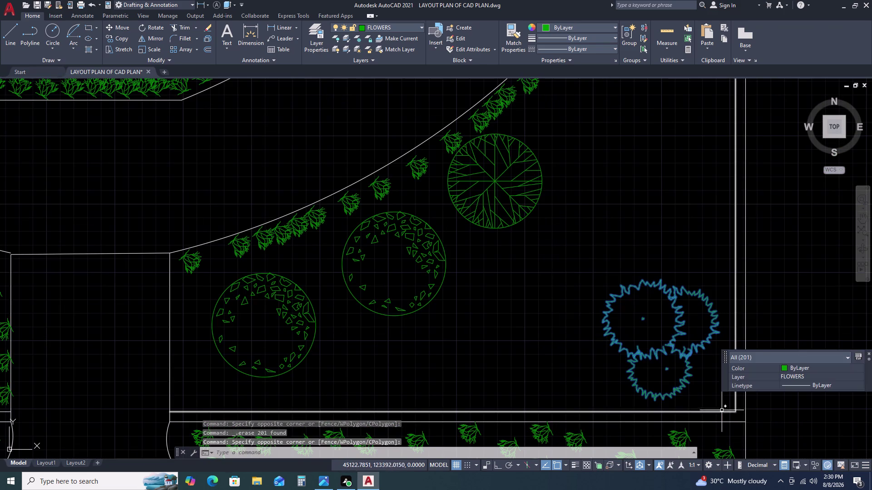
key(Delete)
Erase the shrubs near the top bed, then return to the lower-left bed.
scroll(down, 3)
scroll(up, 3)
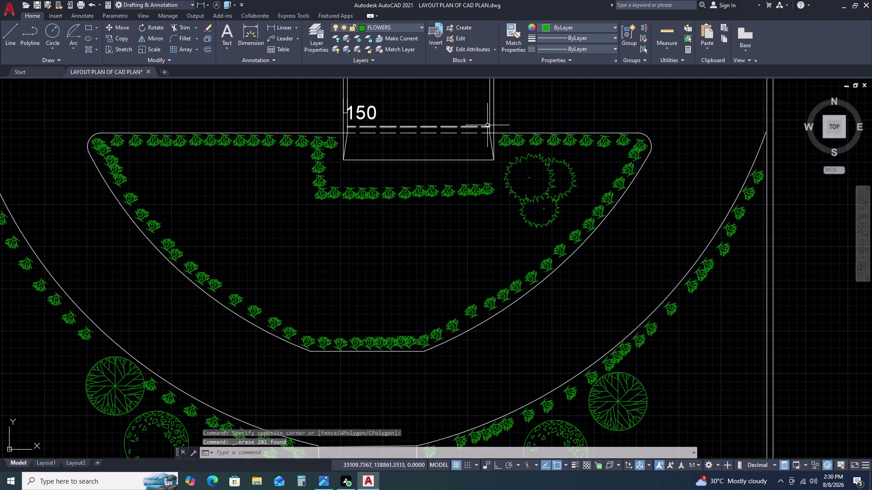
click(469, 135)
click(582, 231)
key(Delete)
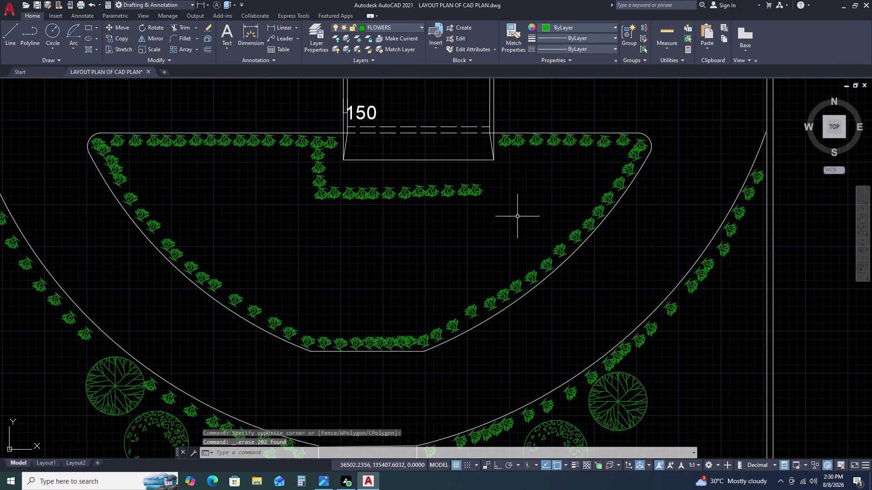
scroll(down, 3)
scroll(up, 3)
middle_drag(360, 333, 392, 260)
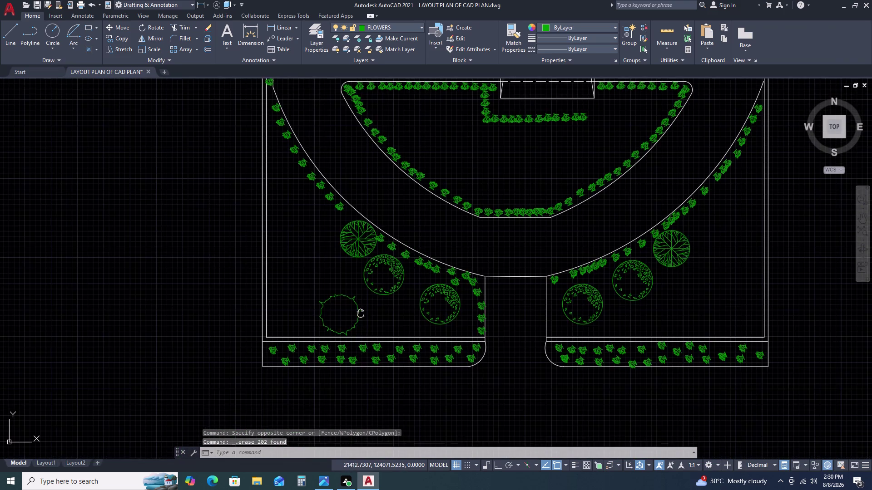
middle_drag(392, 260, 400, 249)
Copy the evergreen tree three times beside the original with CO.
click(401, 248)
click(387, 232)
text(C)
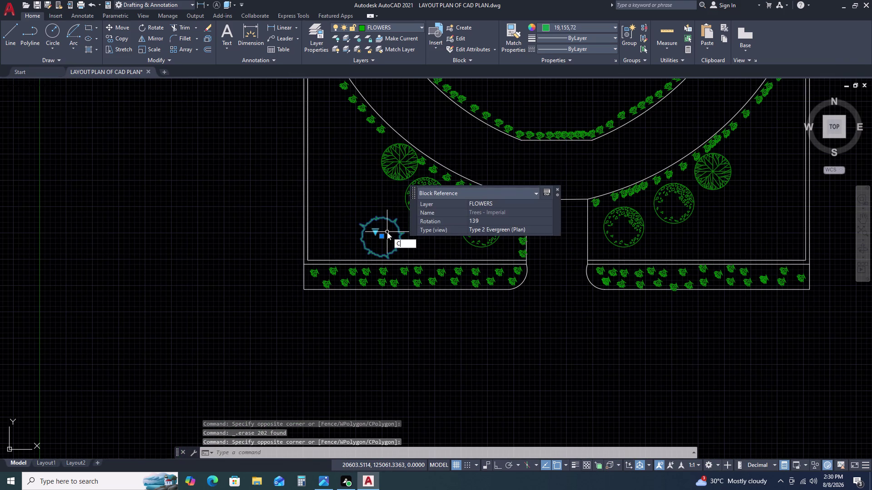
text(O)
key(space)
click(387, 232)
click(341, 220)
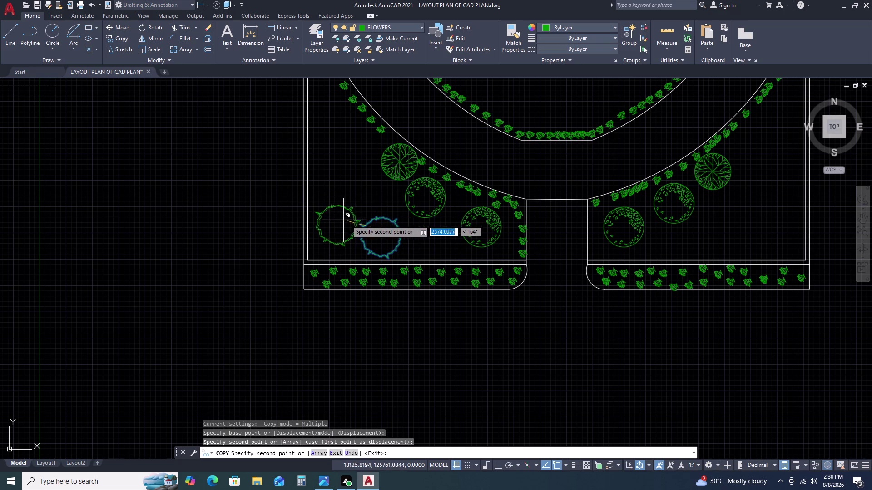
click(353, 195)
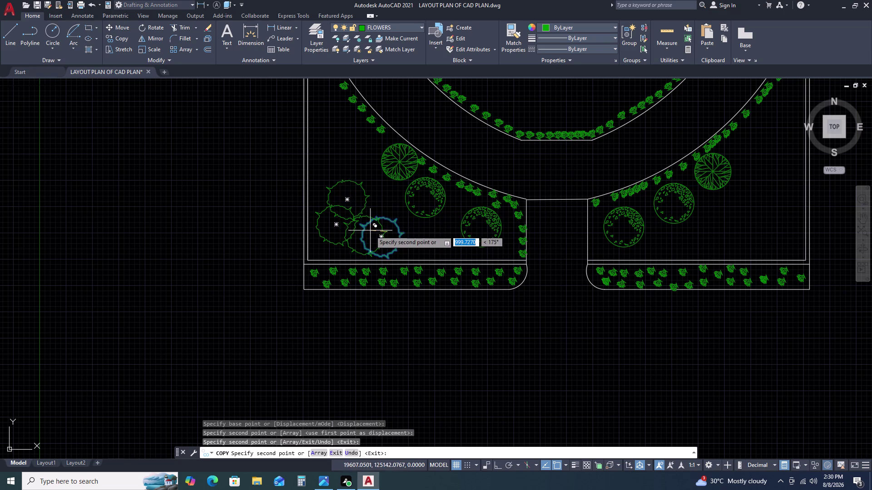
double_click(368, 227)
key(Escape)
Erase the extra evergreen copy, leaving three overlapping trees.
click(407, 231)
click(400, 244)
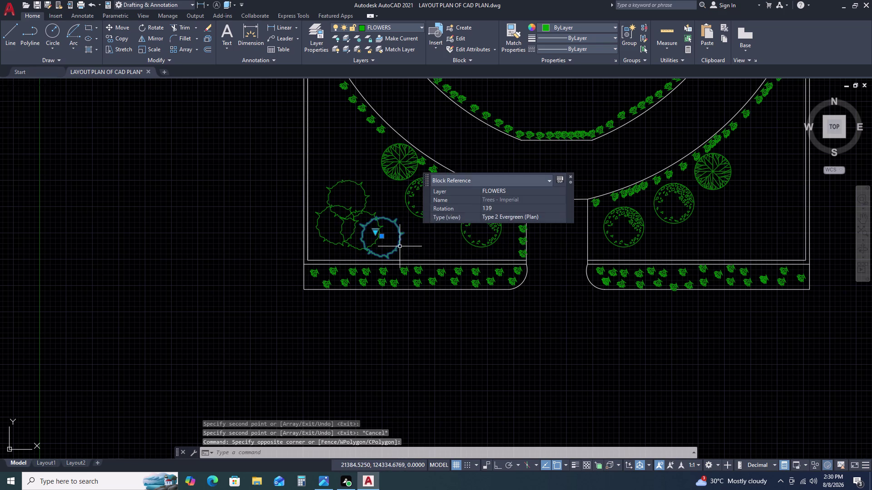
key(Delete)
scroll(up, 3)
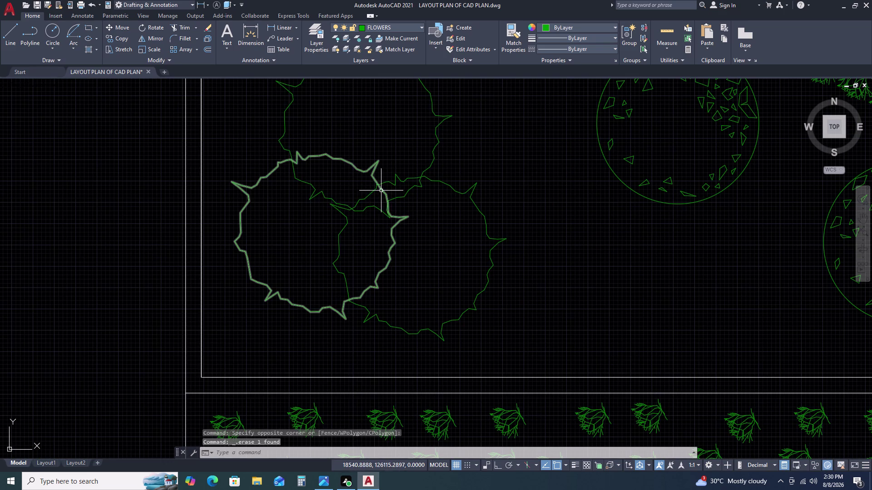
click(381, 190)
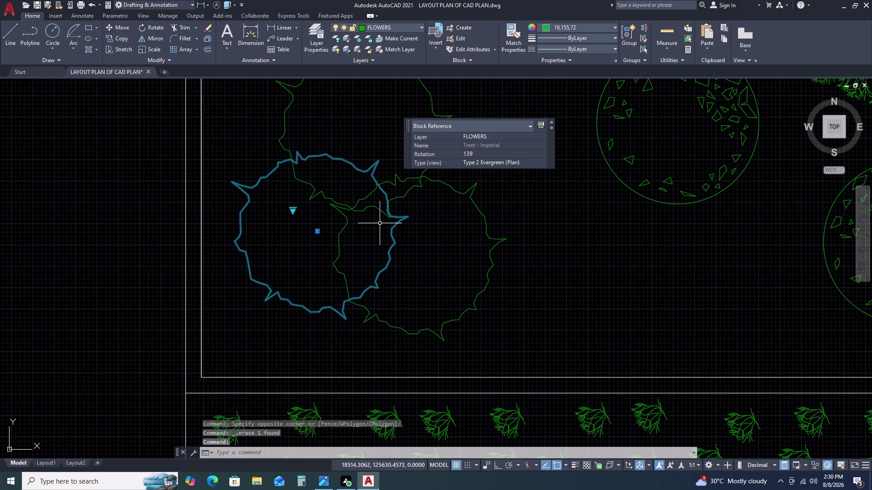
key(Escape)
text(TR)
key(space)
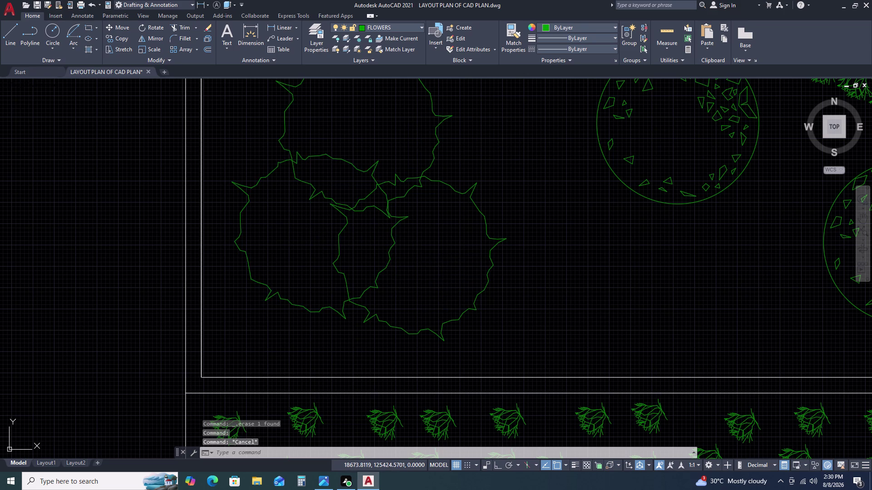
Cancel the failed trim and explode the two overlapping tree blocks.
double_click(388, 264)
key(Escape)
scroll(down, 3)
scroll(up, 3)
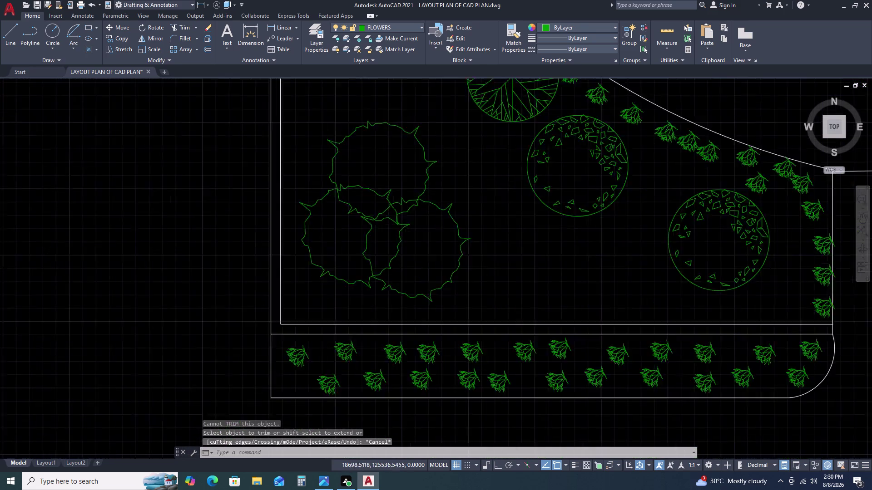
scroll(up, 3)
click(355, 178)
double_click(301, 251)
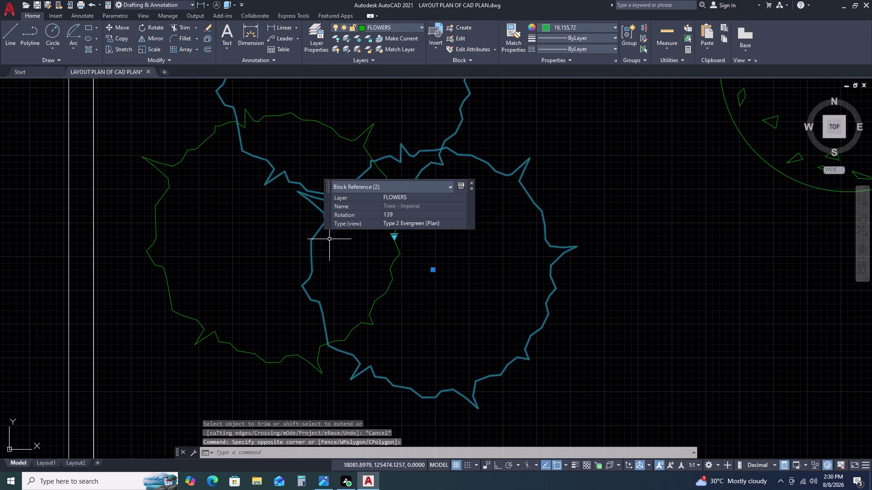
text(X)
key(space)
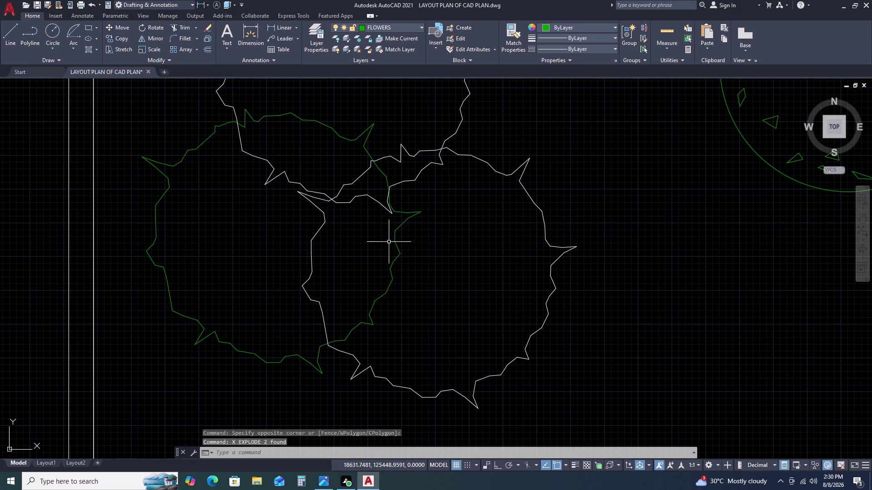
Explode both tree outlines into separate line segments.
scroll(down, 3)
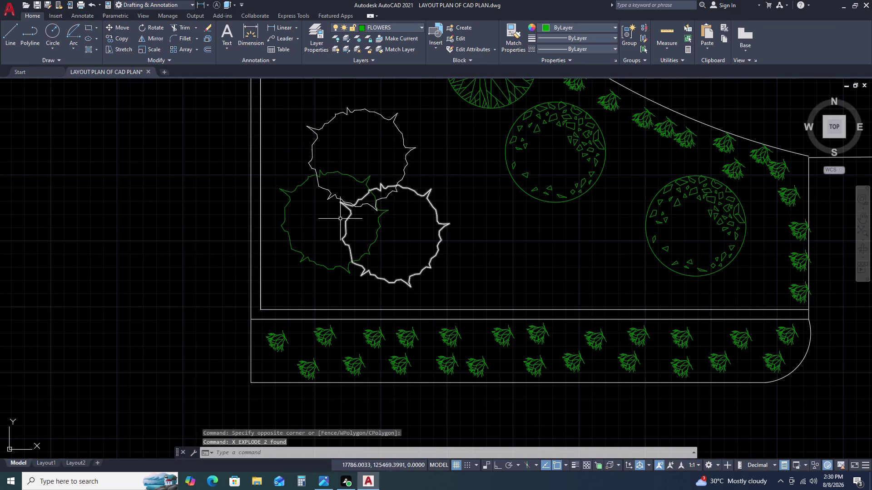
scroll(up, 3)
click(374, 187)
click(348, 241)
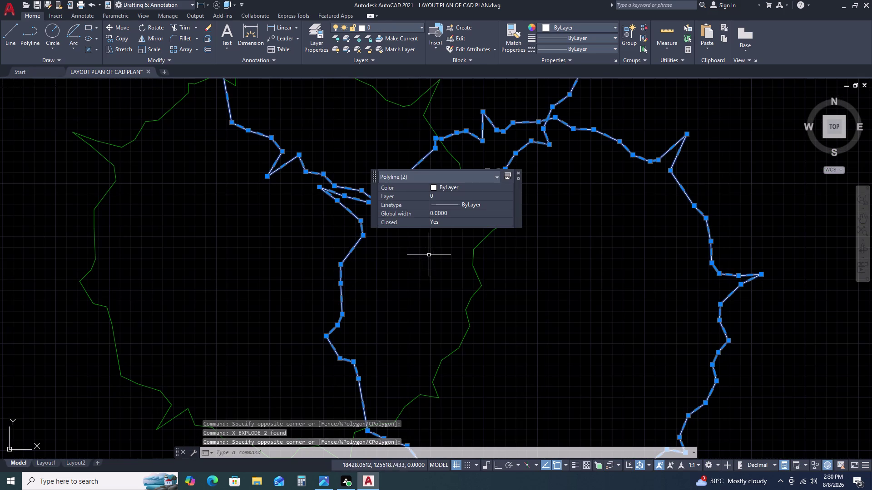
text(X)
key(space)
Window-select and erase the line segments inside the overlap.
click(392, 178)
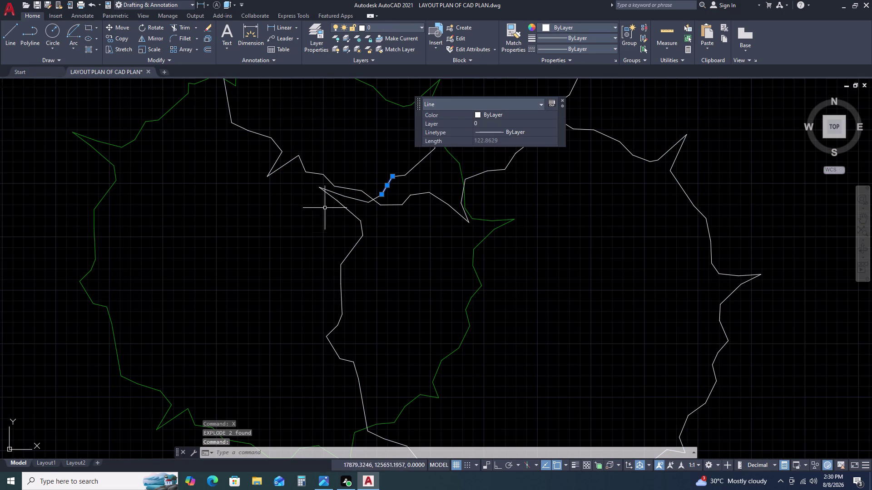
scroll(down, 3)
double_click(267, 144)
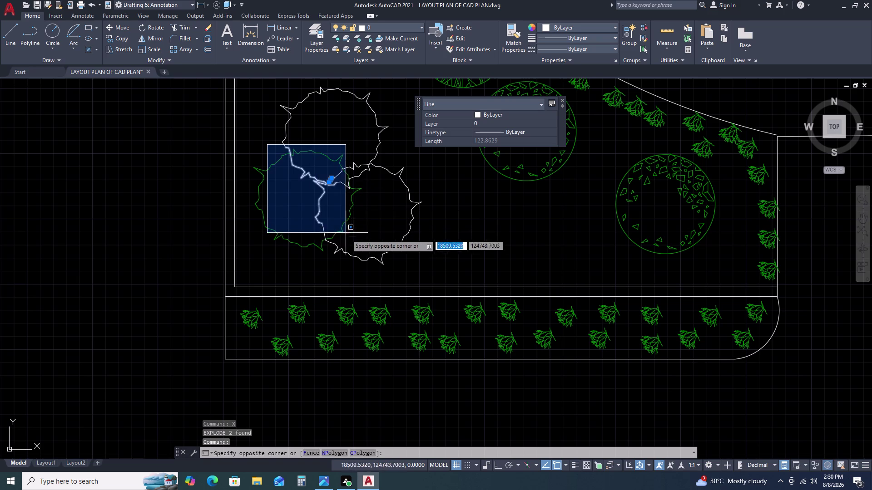
double_click(351, 241)
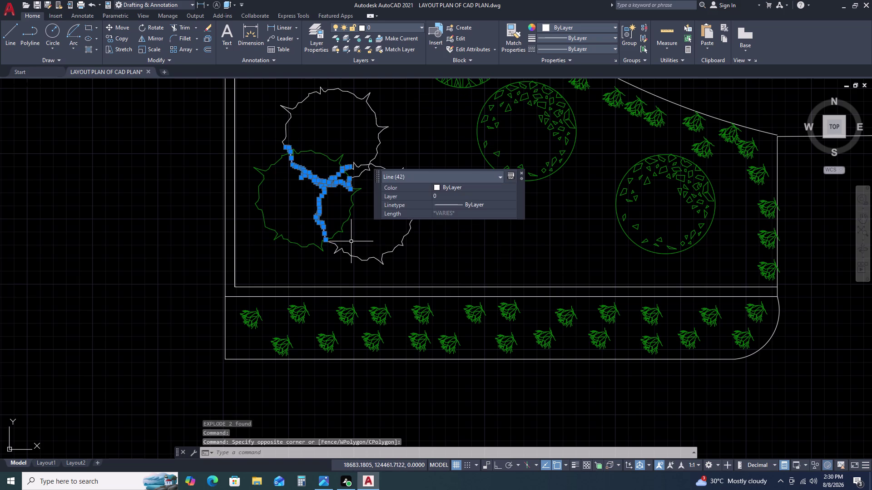
key(Delete)
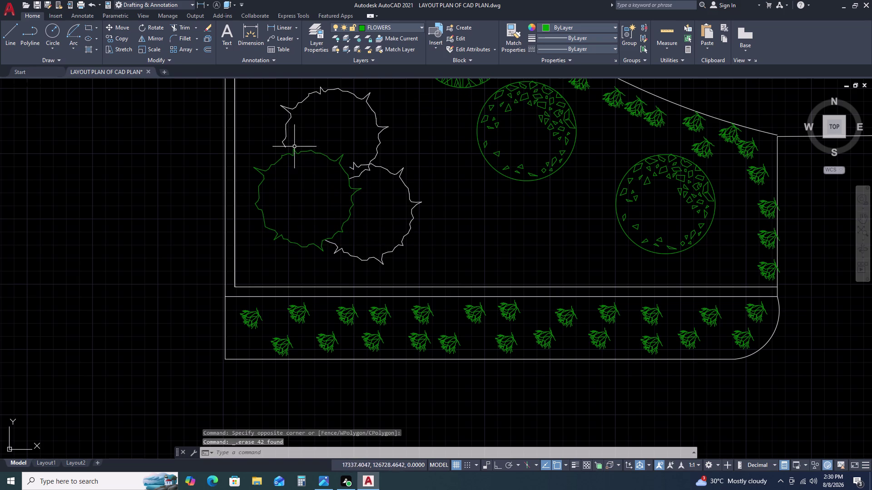
Try reshaping a leftover line segment, then cancel the edit.
scroll(up, 3)
click(265, 135)
double_click(232, 151)
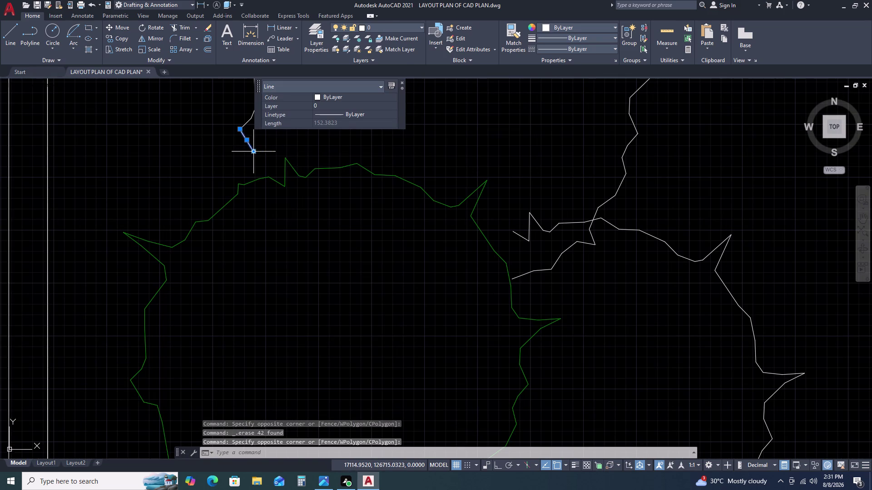
double_click(254, 151)
click(270, 180)
scroll(down, 3)
key(Escape)
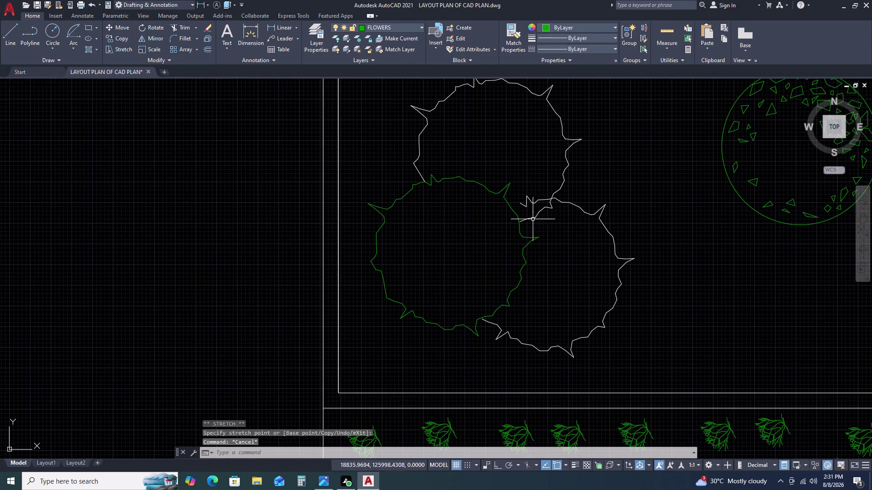
scroll(up, 3)
Stretch the stray segment's endpoint onto the green tree outline.
click(467, 112)
click(434, 140)
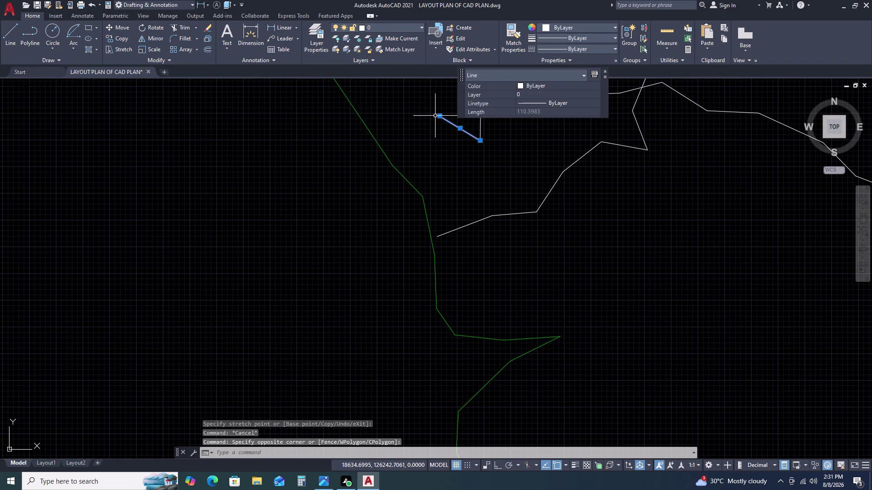
click(439, 116)
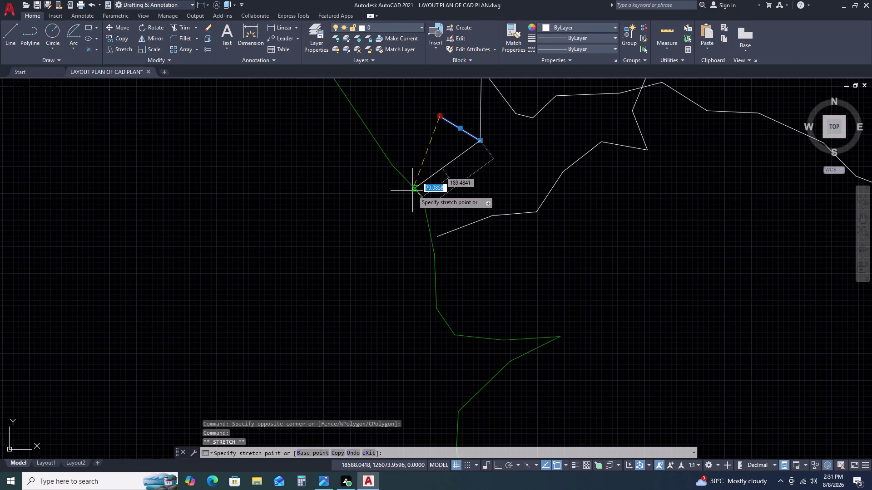
double_click(419, 189)
scroll(down, 3)
key(Escape)
key(Escape)
scroll(down, 3)
key(Escape)
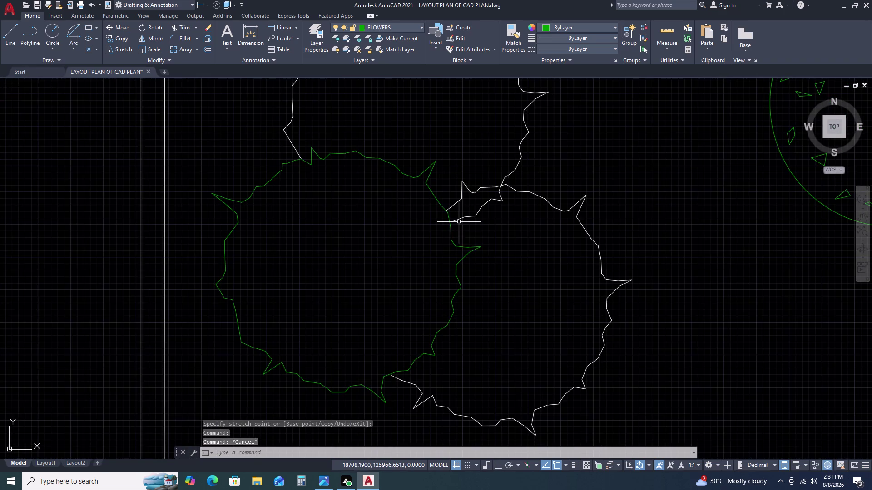
scroll(down, 3)
click(409, 155)
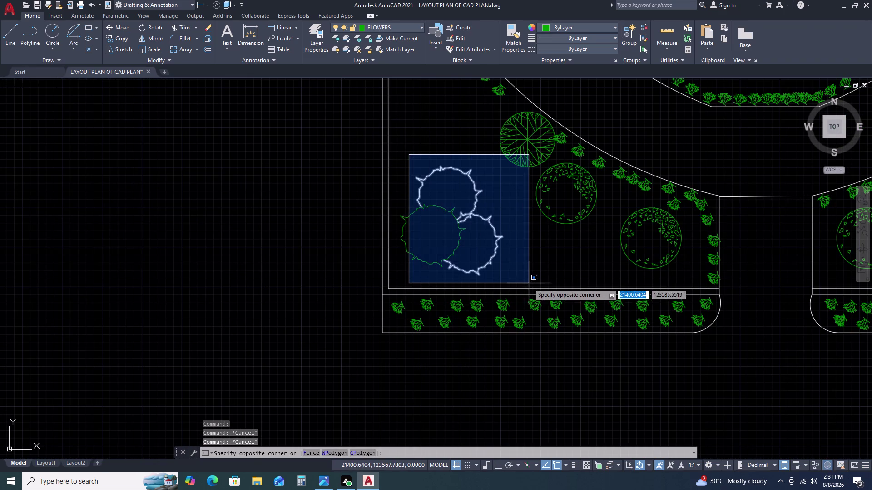
Join the cluster's line segments into polylines with J.
click(528, 284)
key(j)
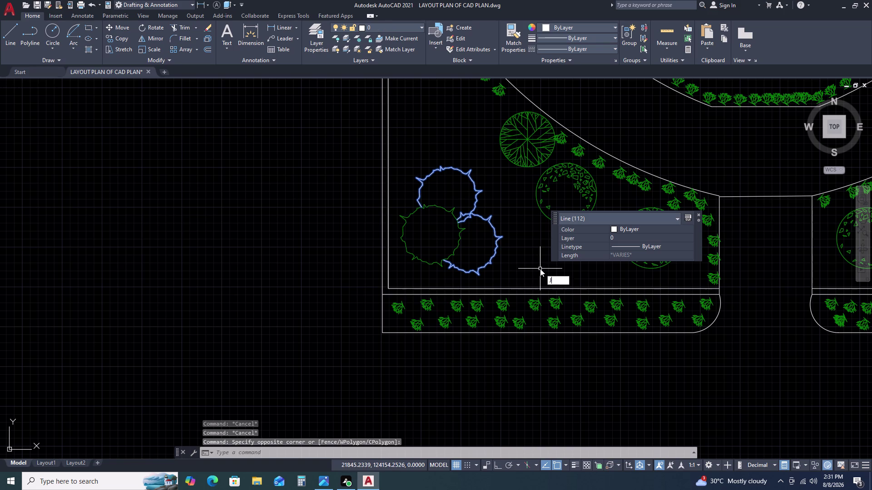
key(Return)
click(498, 233)
click(478, 272)
key(Escape)
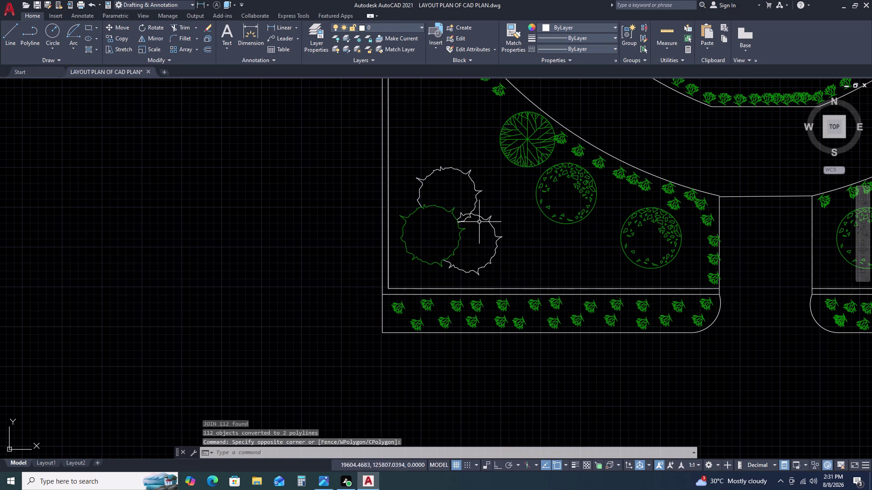
Try joining the two tree outlines into a single polyline.
drag(408, 165, 407, 173)
click(516, 278)
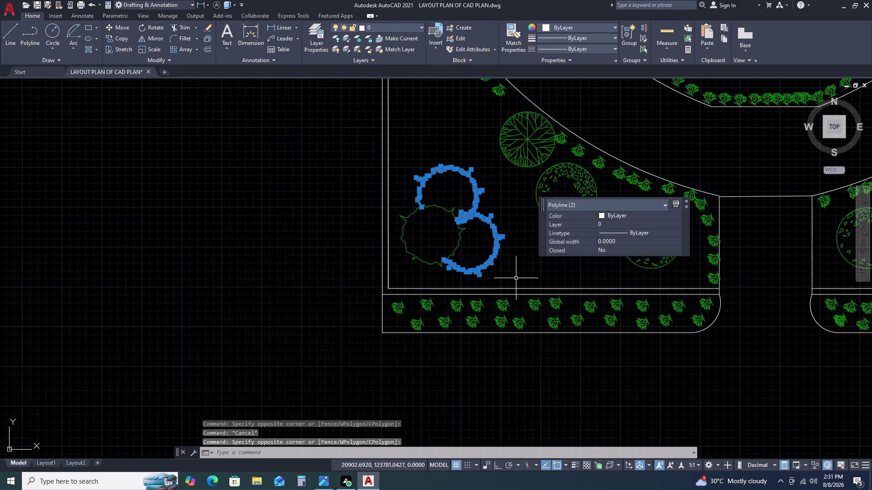
key(j)
key(Return)
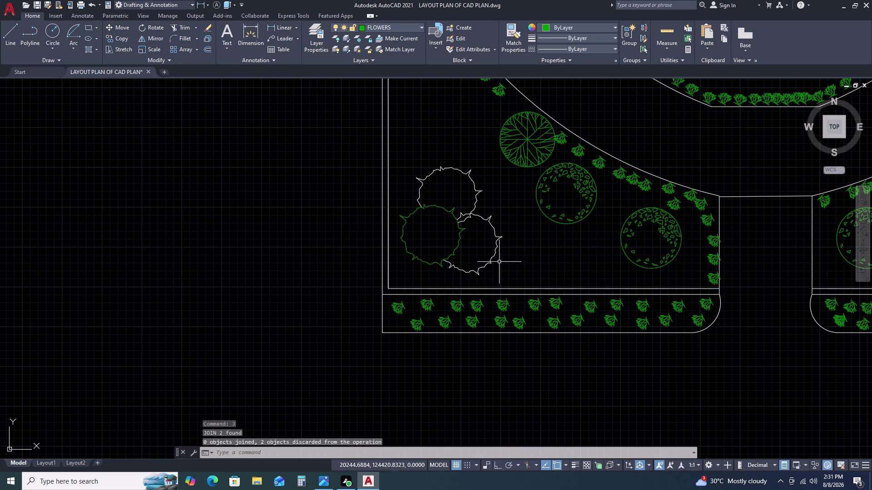
Select both tree outlines and move them onto the FLOWERS layer.
drag(497, 258, 495, 253)
click(491, 243)
click(487, 195)
drag(485, 194, 481, 189)
click(461, 159)
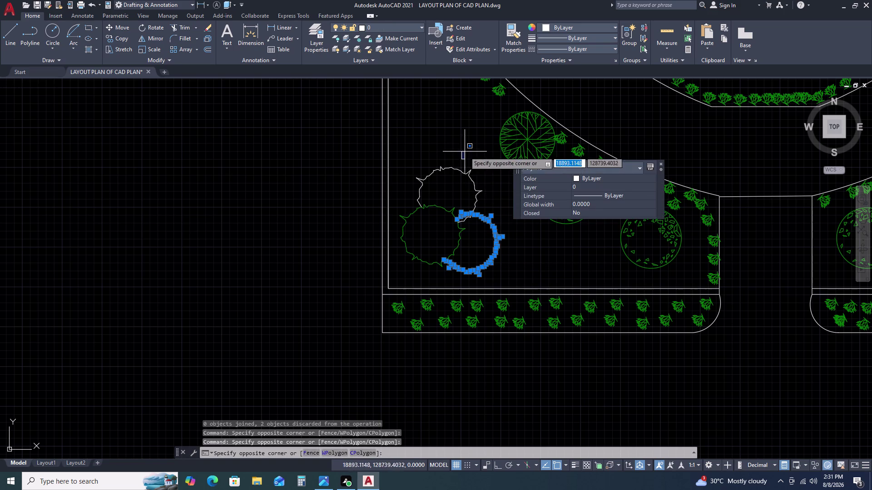
click(462, 192)
key(Escape)
click(470, 172)
click(503, 237)
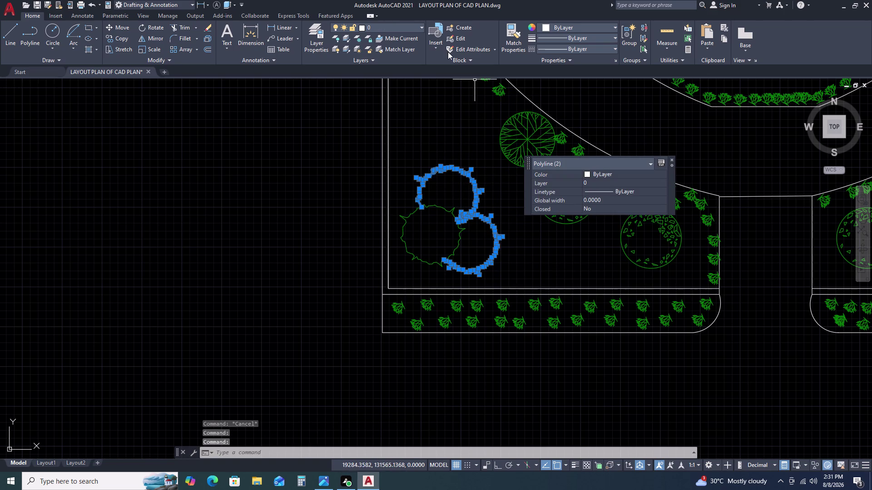
click(408, 26)
click(405, 63)
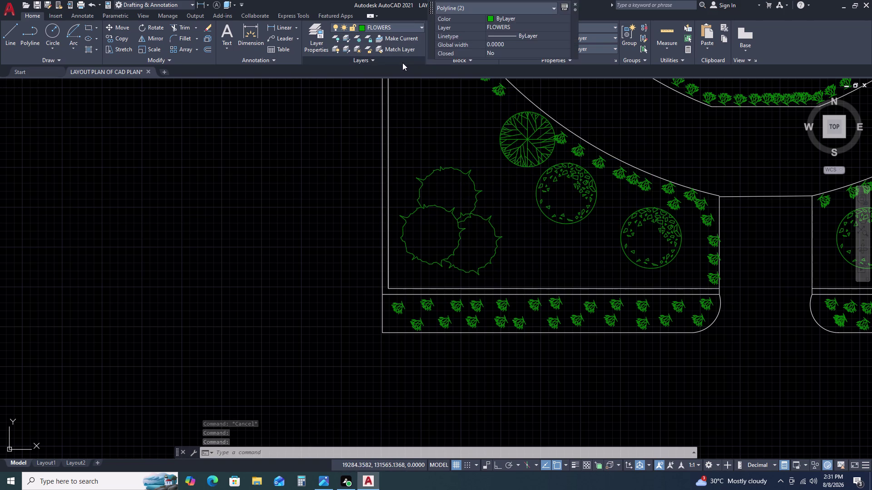
key(Escape)
key(Escape)
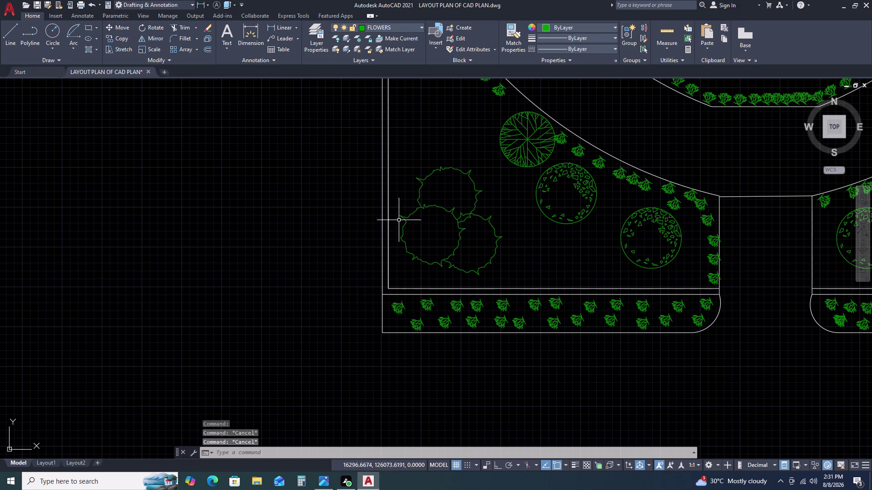
Draw small centre circles inside the left tree with the C circle command.
text(C)
key(space)
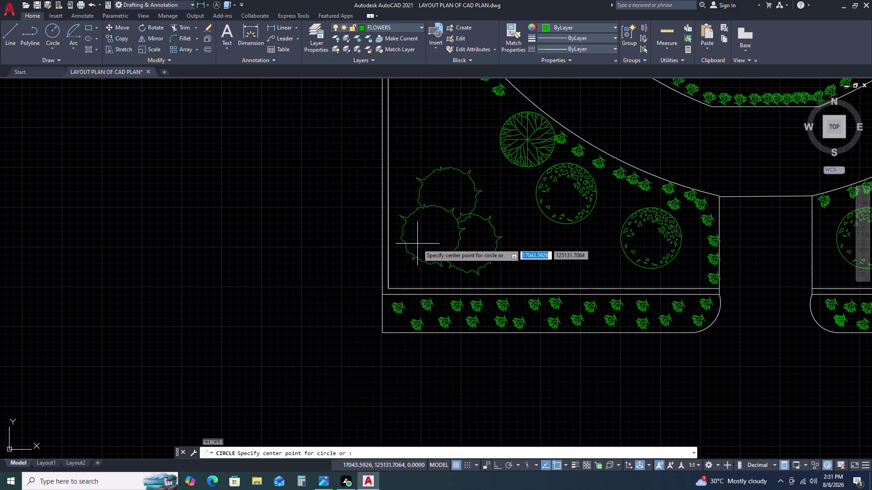
click(433, 234)
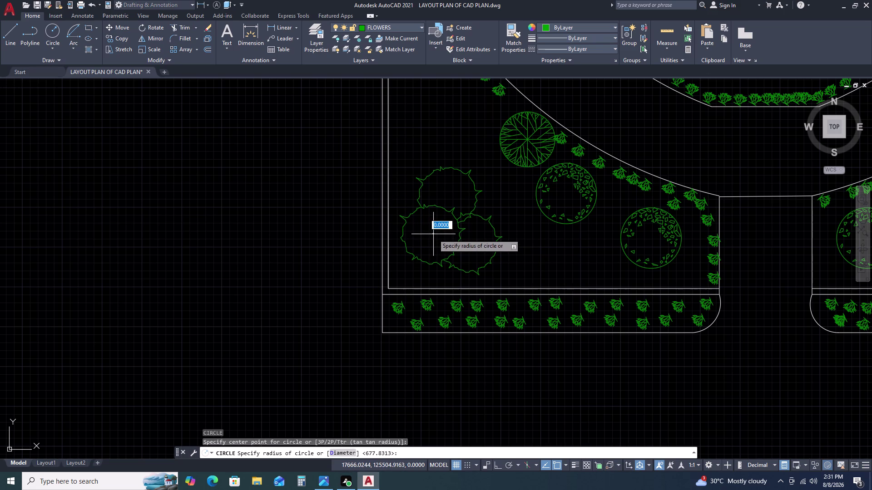
triple_click(433, 237)
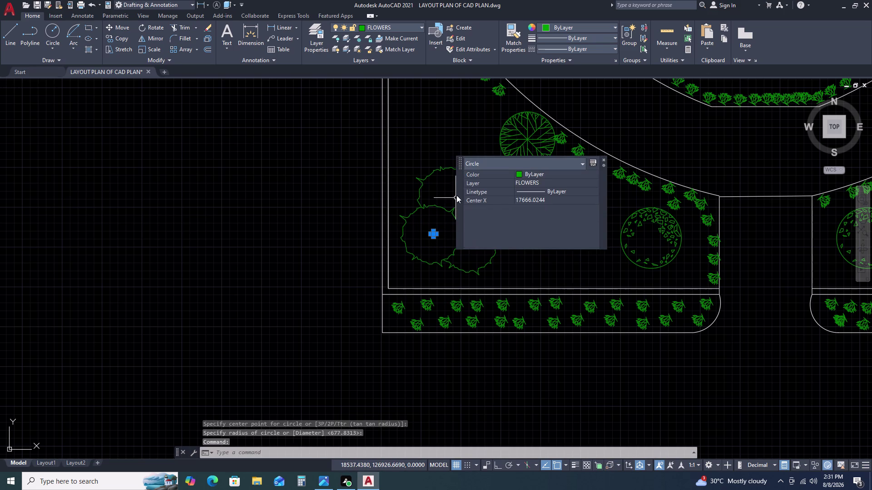
key(space)
click(436, 235)
key(Escape)
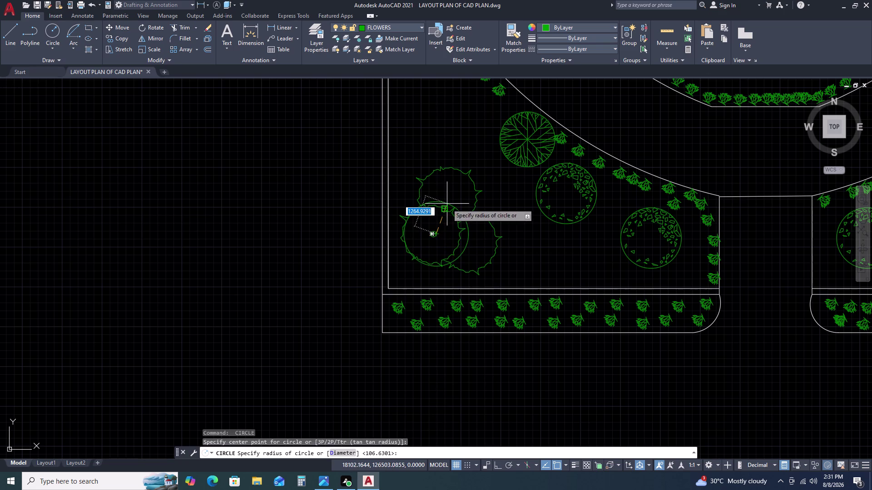
Begin copying a small centre circle, then cancel that copy.
double_click(436, 233)
key(c)
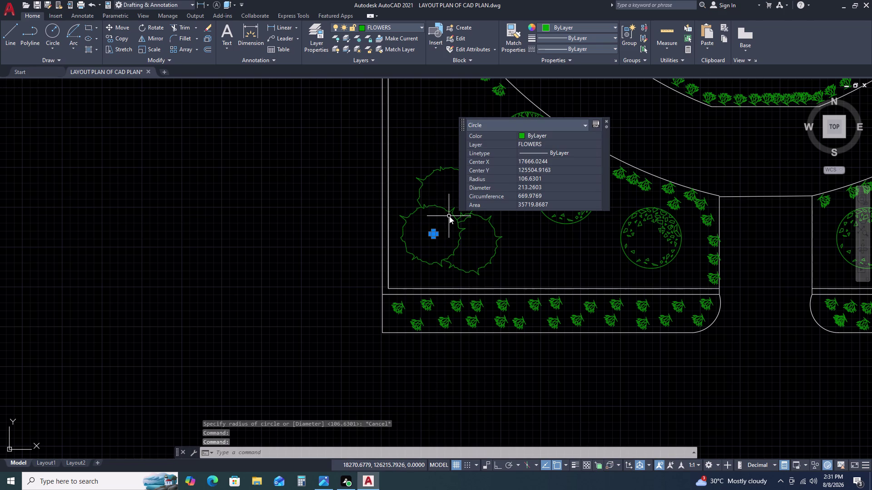
text(O)
key(space)
double_click(444, 229)
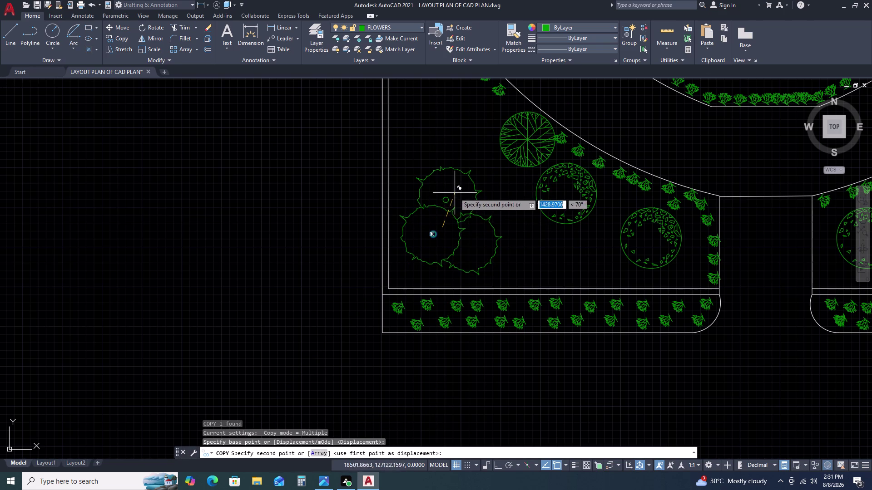
double_click(458, 186)
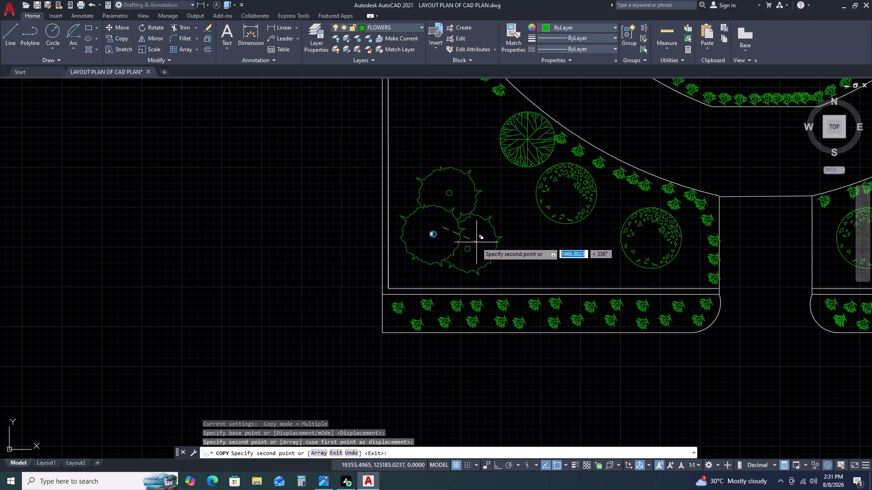
key(Escape)
Check a tree's small centre circle grips, leaving the circle unchanged.
click(481, 238)
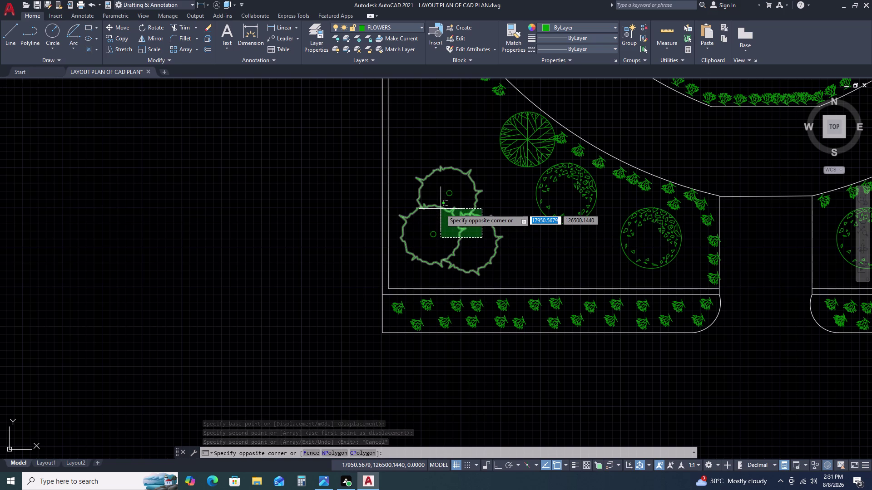
scroll(up, 3)
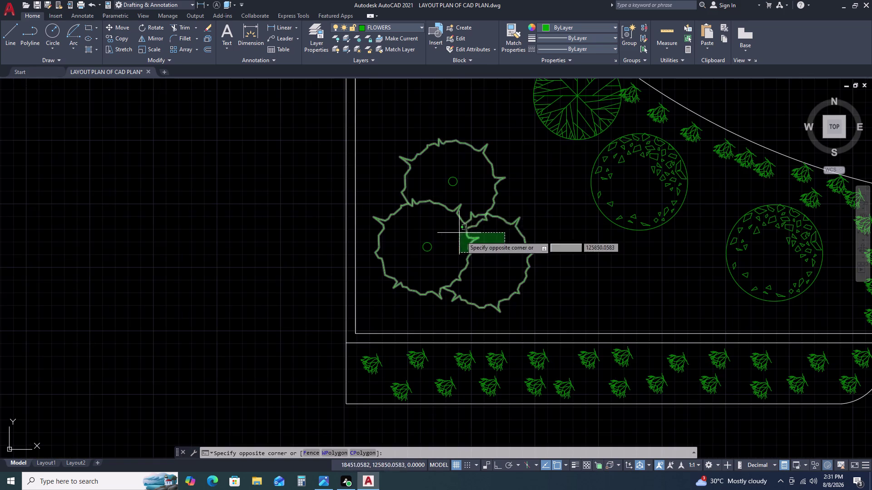
click(467, 253)
key(Escape)
scroll(up, 3)
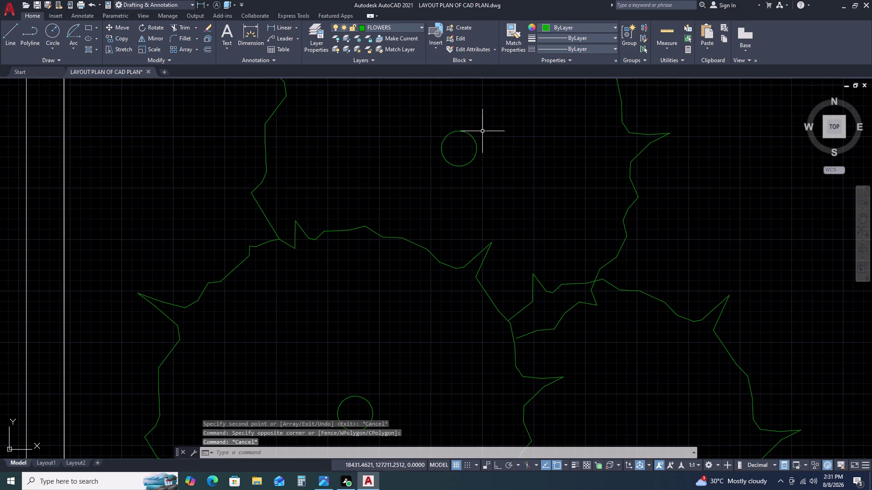
double_click(482, 130)
triple_click(474, 141)
click(467, 139)
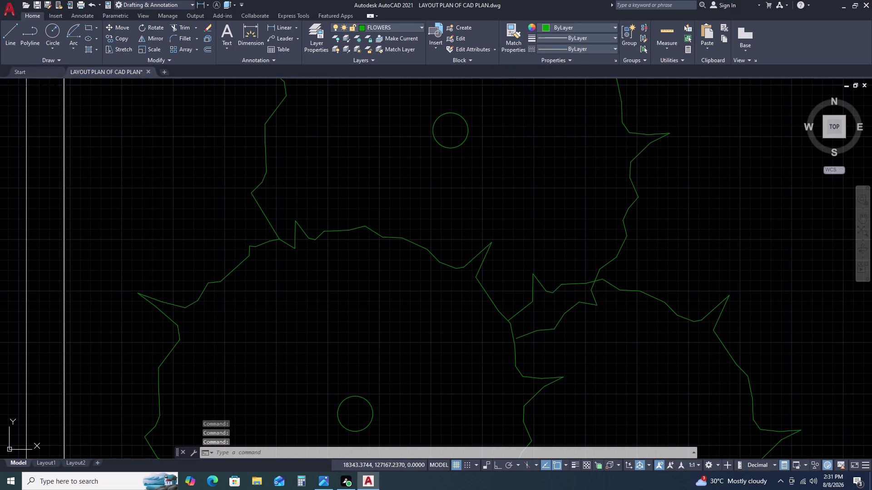
double_click(449, 113)
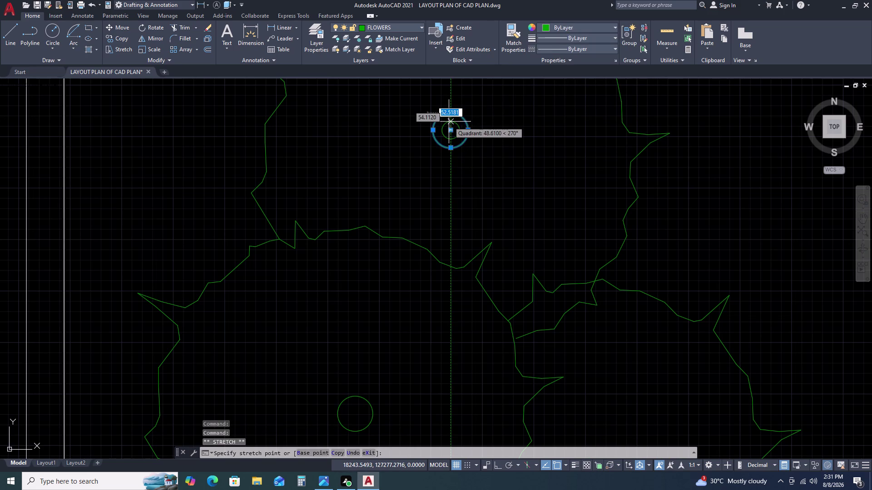
click(449, 122)
key(Escape)
Inspect another tree's centre circle top grip and cancel without resizing.
scroll(down, 3)
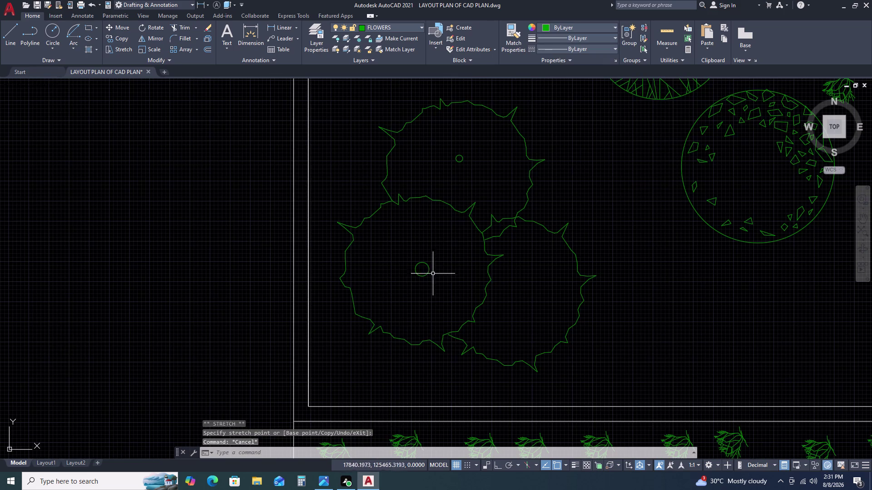
scroll(up, 3)
click(421, 256)
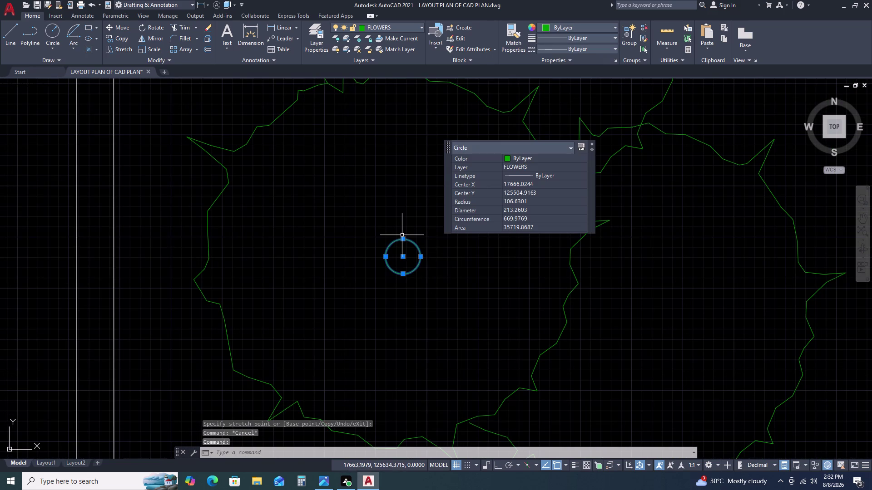
double_click(405, 237)
click(405, 245)
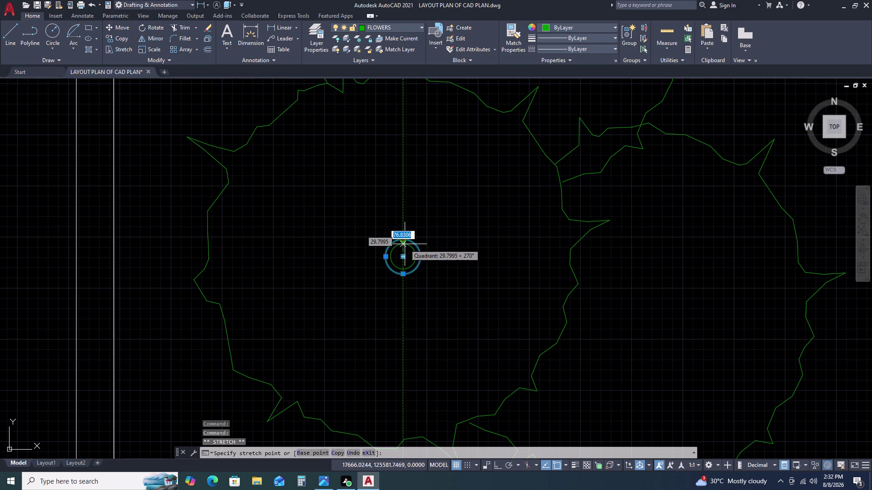
key(Escape)
scroll(down, 3)
scroll(down, 3)
double_click(392, 166)
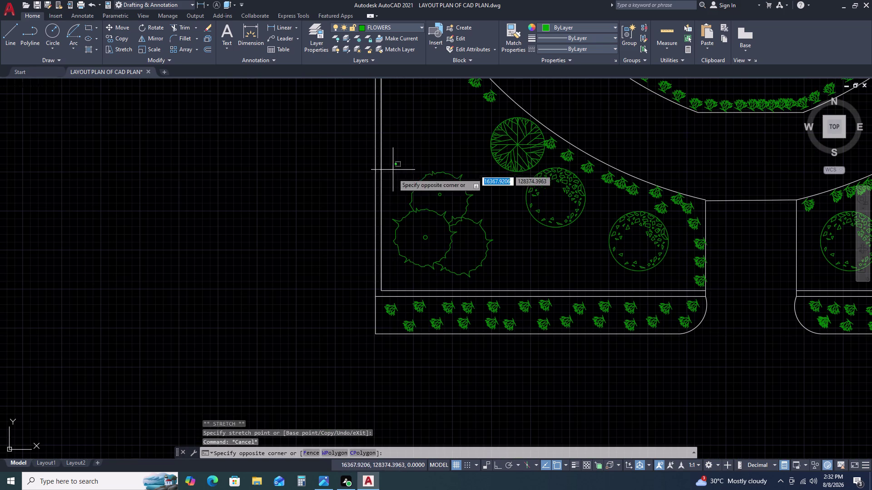
Window-select the three-tree evergreen cluster and start the CO copy command.
click(500, 285)
click(461, 250)
click(440, 228)
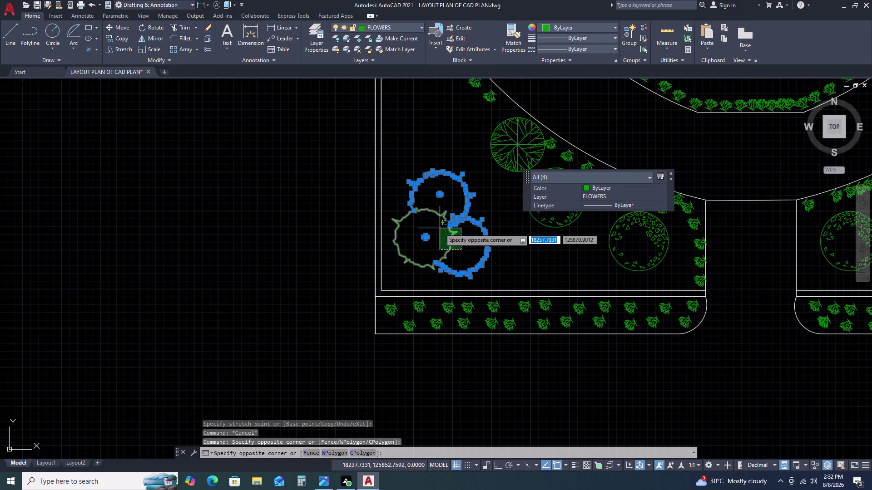
text(CO)
key(space)
Pick the copy base point and place a cluster copy in the right lower bed.
double_click(439, 233)
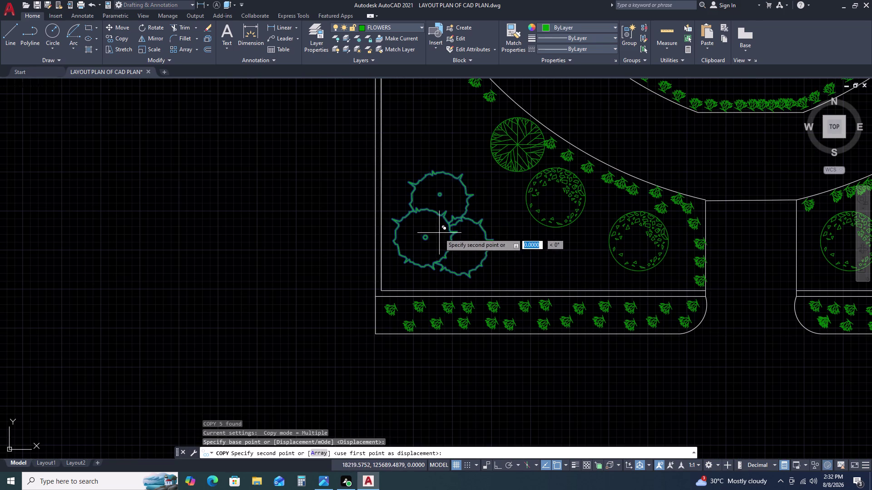
scroll(down, 3)
scroll(up, 3)
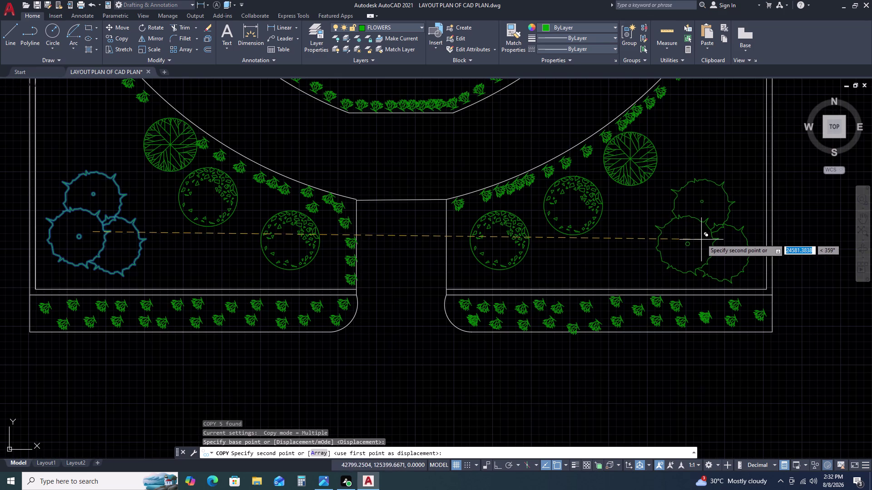
click(703, 235)
scroll(down, 3)
scroll(up, 3)
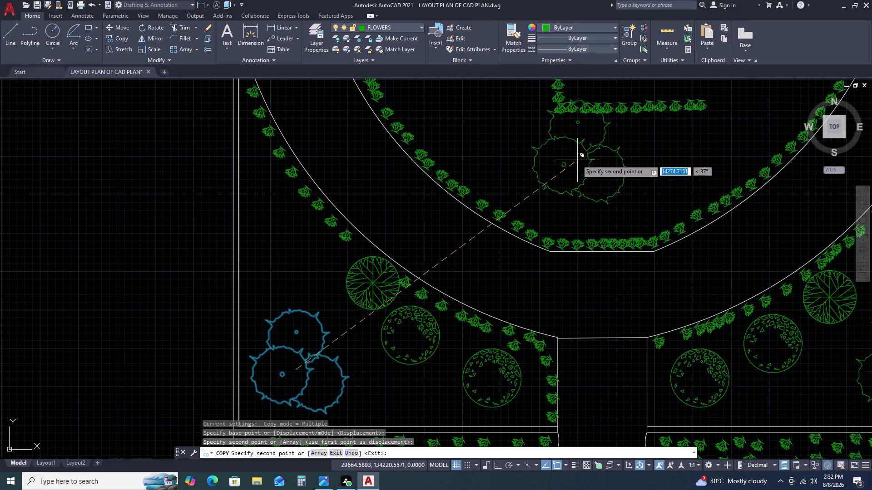
Place two cluster copies in the semicircular bed, end copying, and select the new cluster.
double_click(477, 124)
scroll(down, 3)
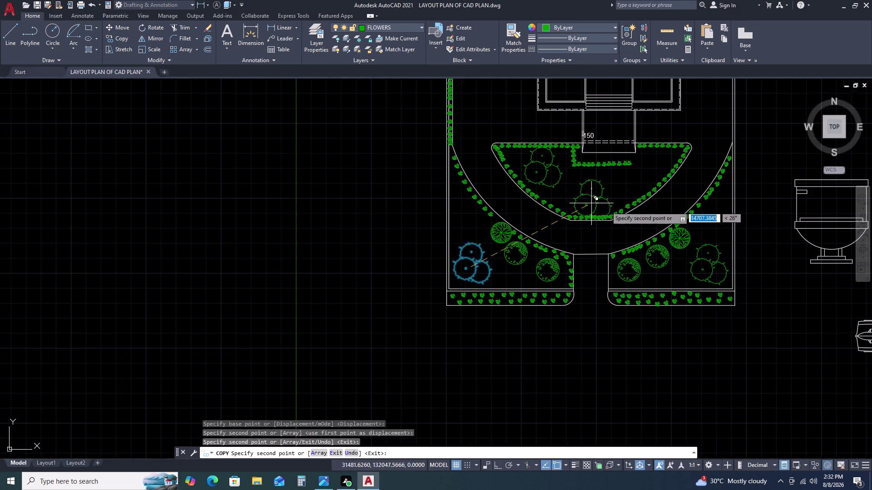
scroll(up, 3)
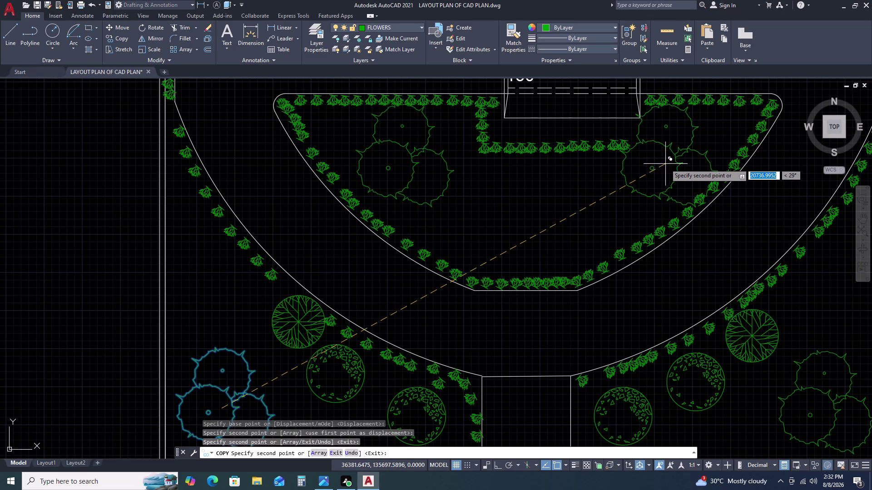
click(509, 226)
key(Escape)
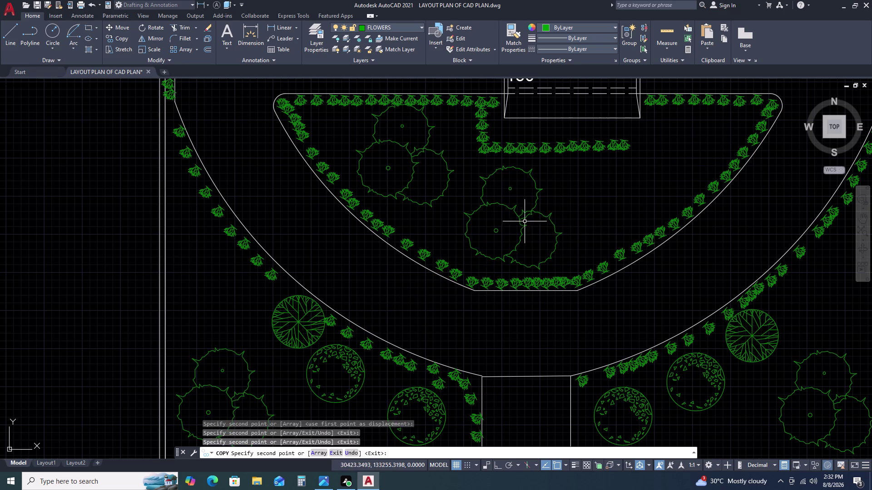
double_click(573, 207)
click(499, 230)
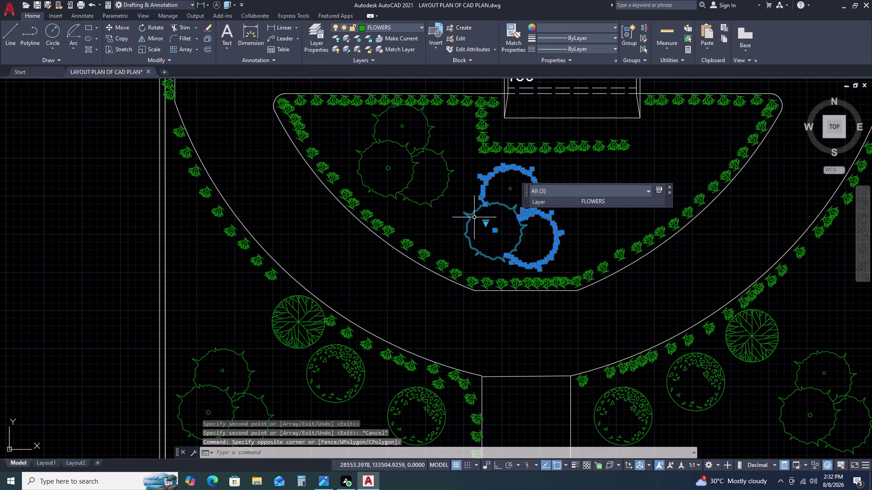
Rotate the new tree cluster about its centre with RO.
text(RO)
key(space)
double_click(541, 204)
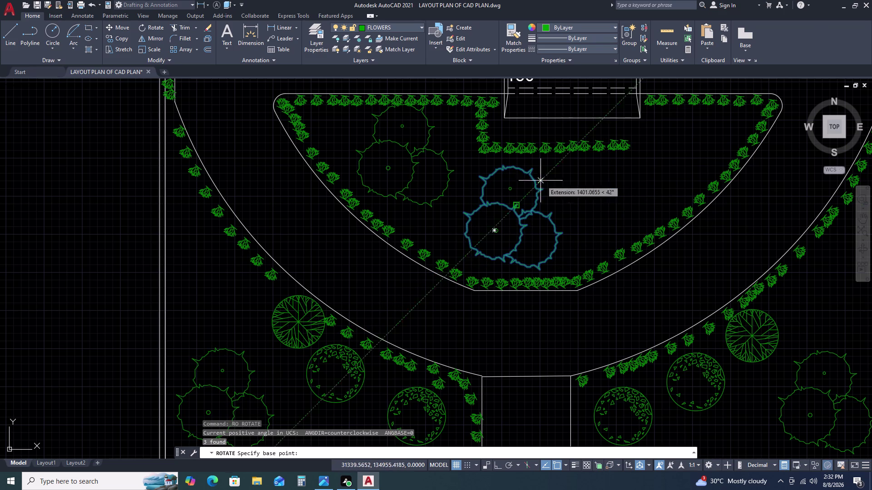
click(495, 232)
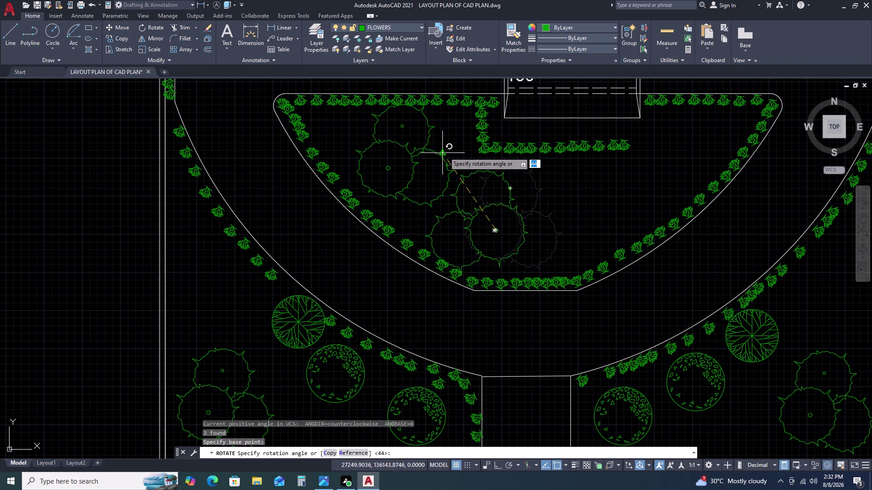
double_click(420, 154)
double_click(526, 201)
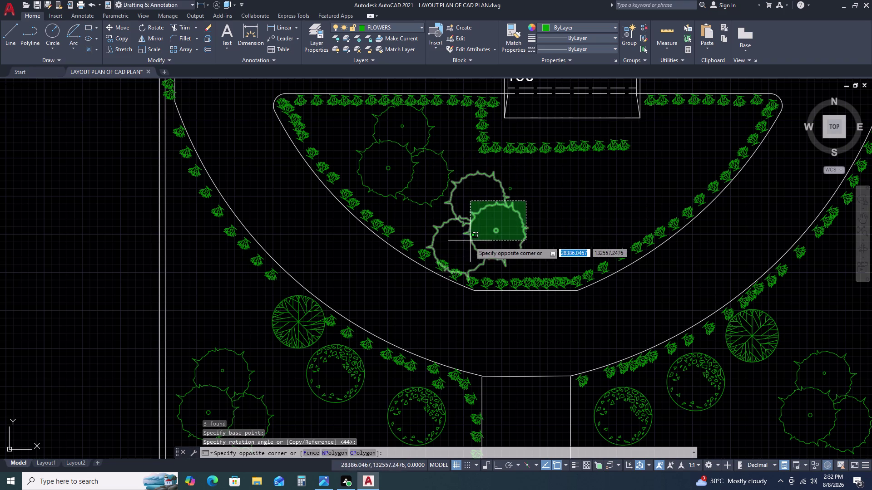
Move the rotated cluster to the semicircular bed's right end.
click(463, 243)
text(M)
key(space)
click(508, 223)
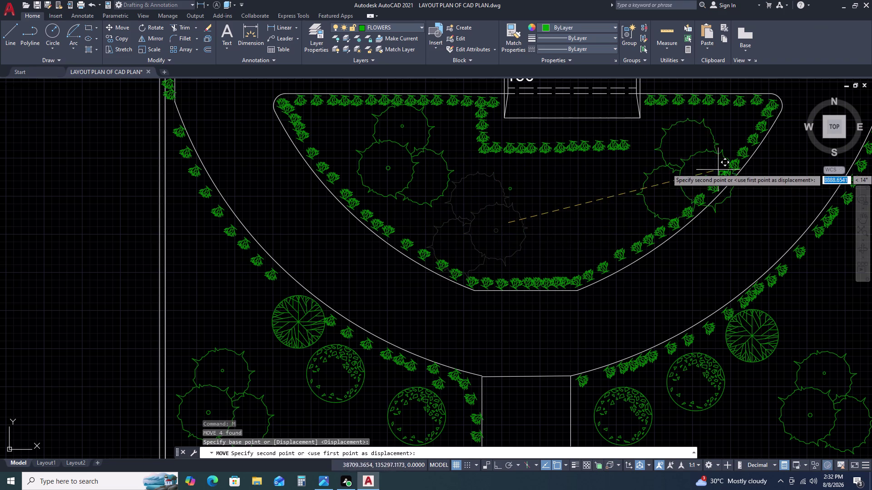
double_click(707, 156)
scroll(down, 3)
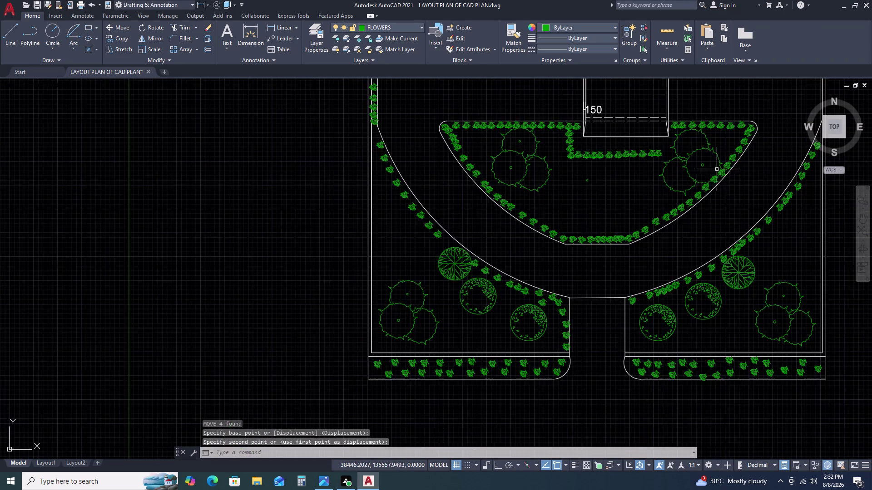
scroll(down, 3)
key(Escape)
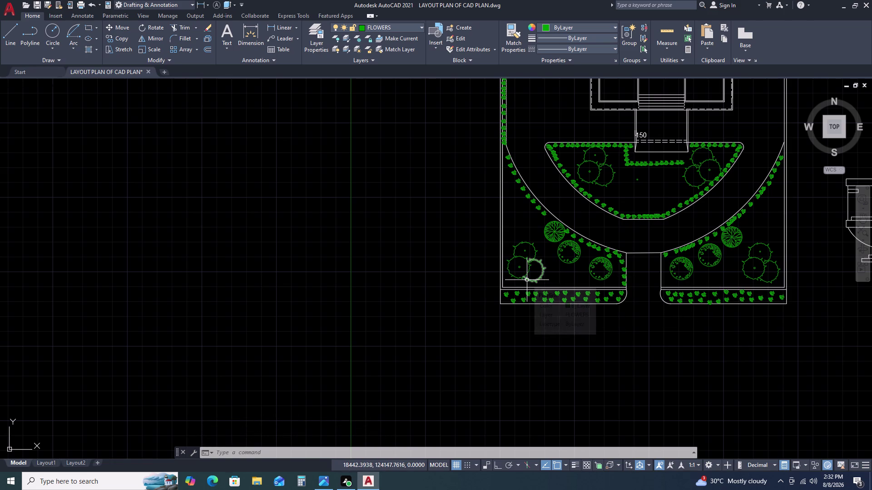
Select the tree symbol by the bed edge and dismiss the block editing prompt.
scroll(up, 3)
click(530, 211)
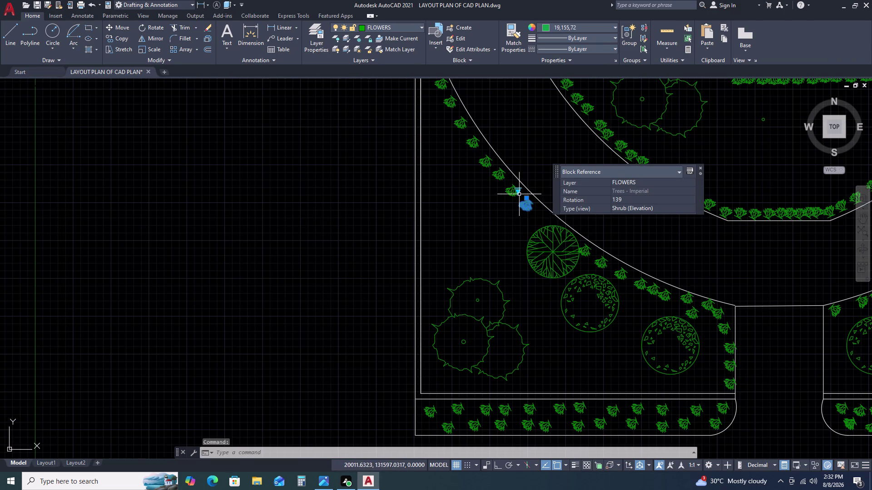
click(517, 189)
double_click(548, 195)
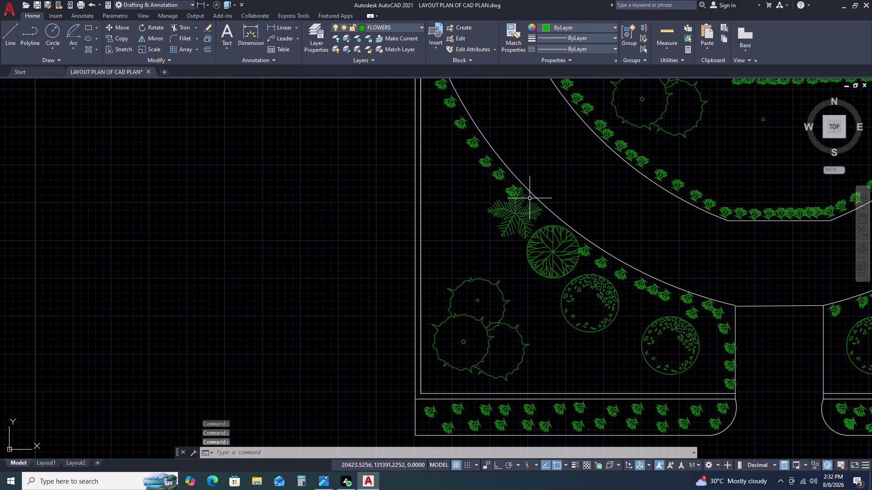
click(507, 208)
double_click(506, 207)
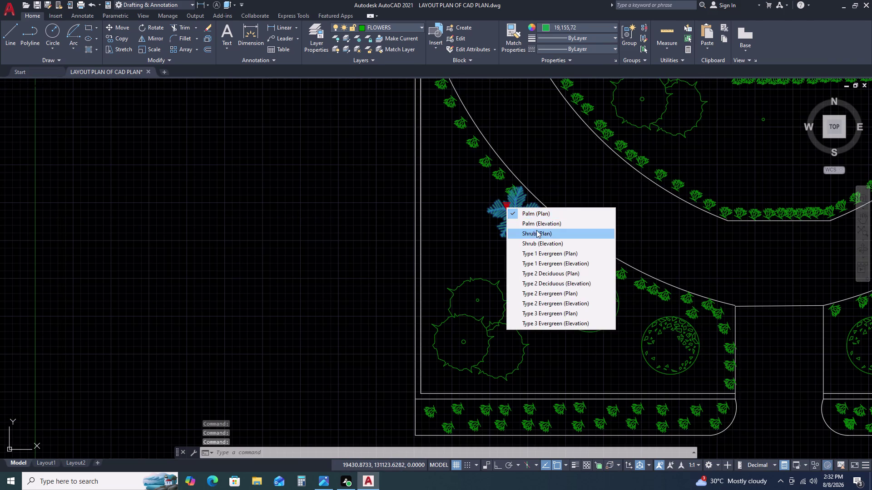
click(539, 225)
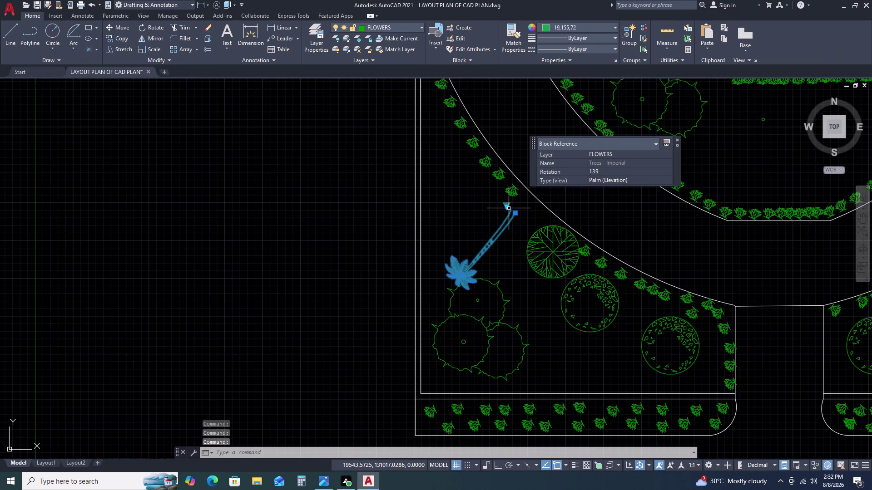
double_click(505, 204)
triple_click(541, 228)
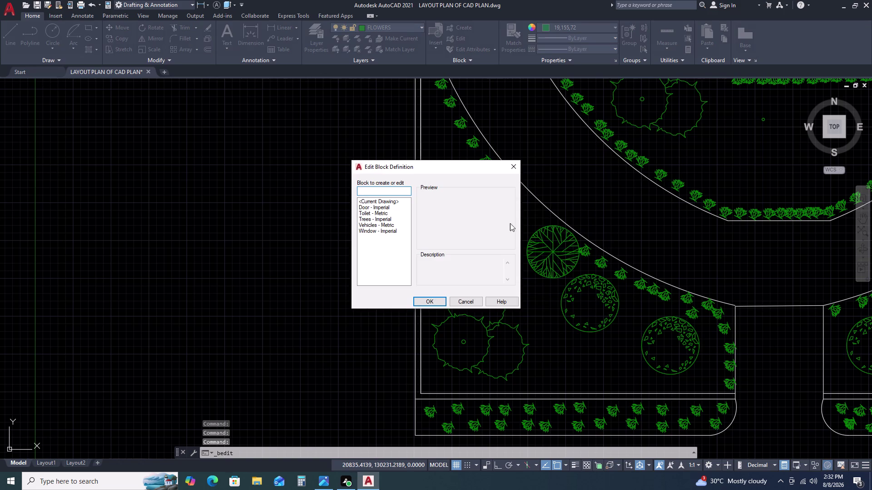
click(517, 163)
scroll(up, 3)
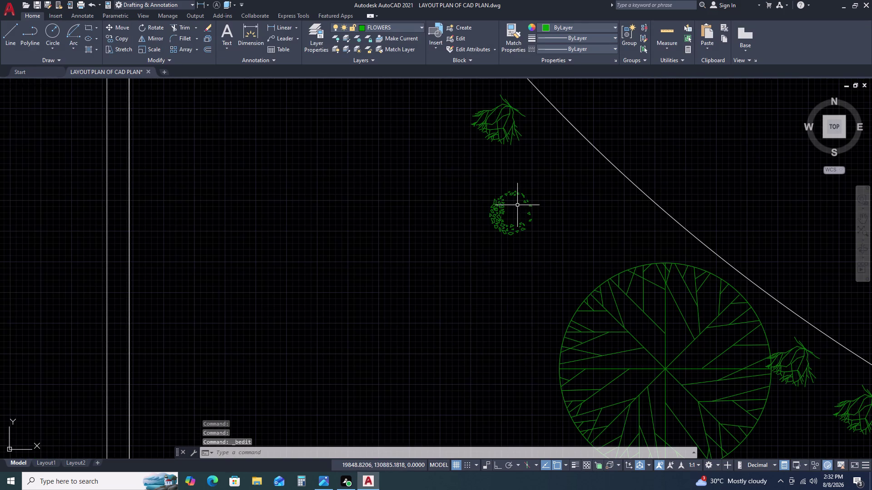
Switch the tree's visibility to Shrub (Elevation), then Type 1 Evergreen (Plan).
click(515, 190)
click(476, 178)
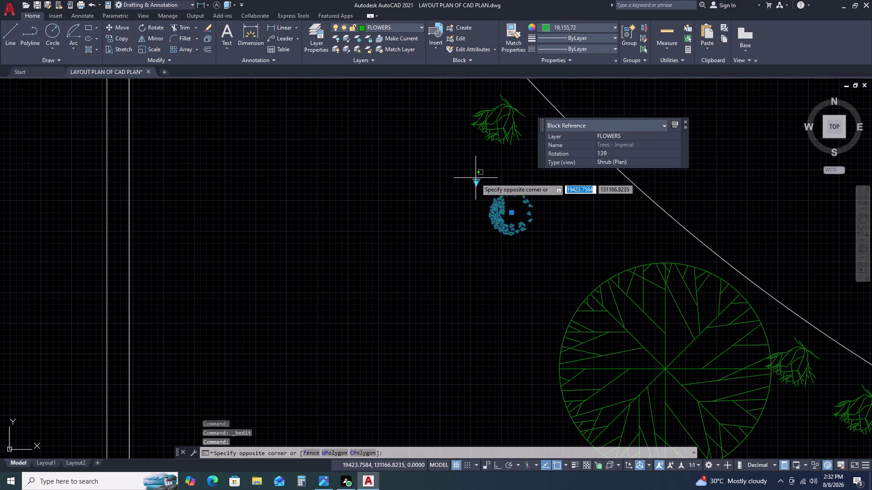
double_click(475, 185)
click(479, 184)
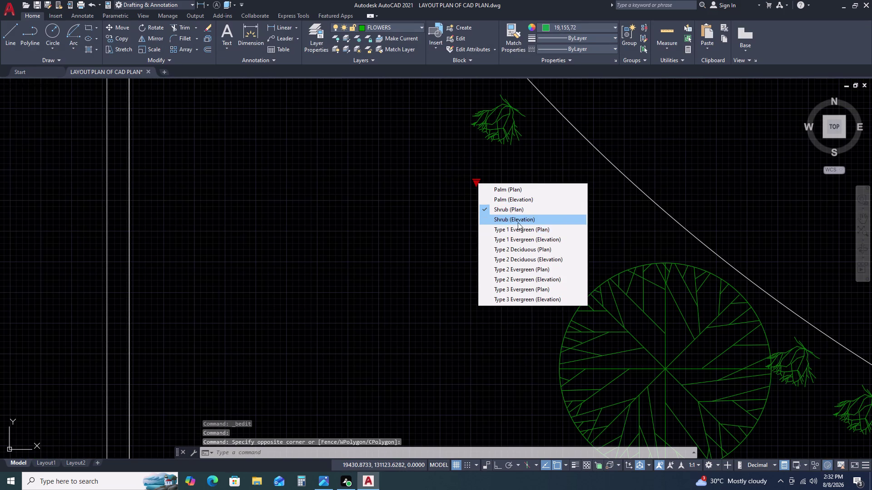
click(518, 222)
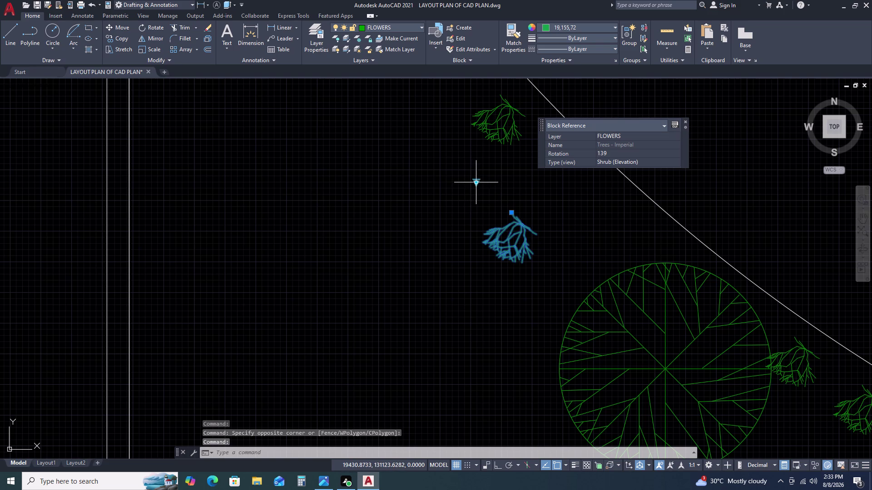
click(475, 182)
click(517, 227)
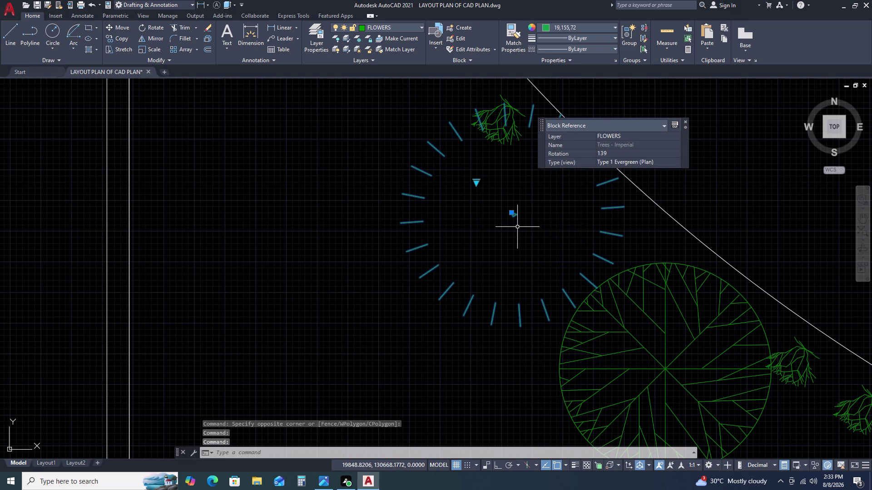
Switch the tree to Type 1 Evergreen (Elevation), then Type 2 Deciduous (Plan).
click(477, 180)
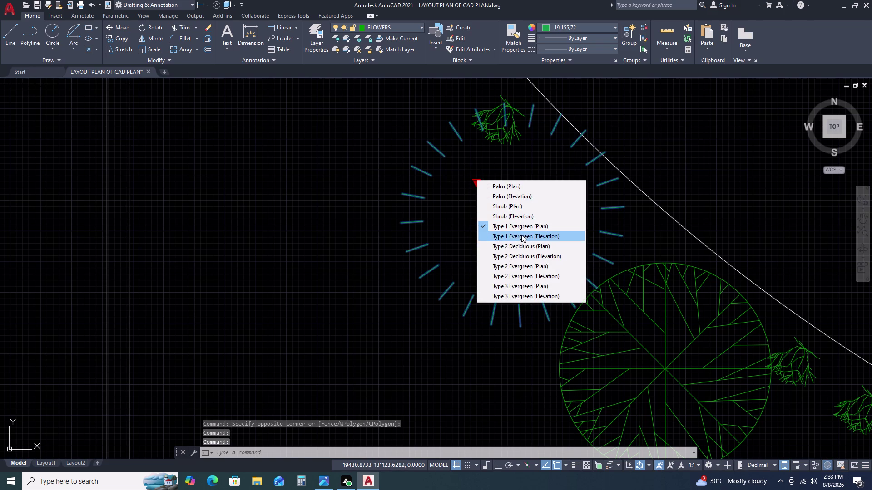
double_click(522, 237)
click(479, 180)
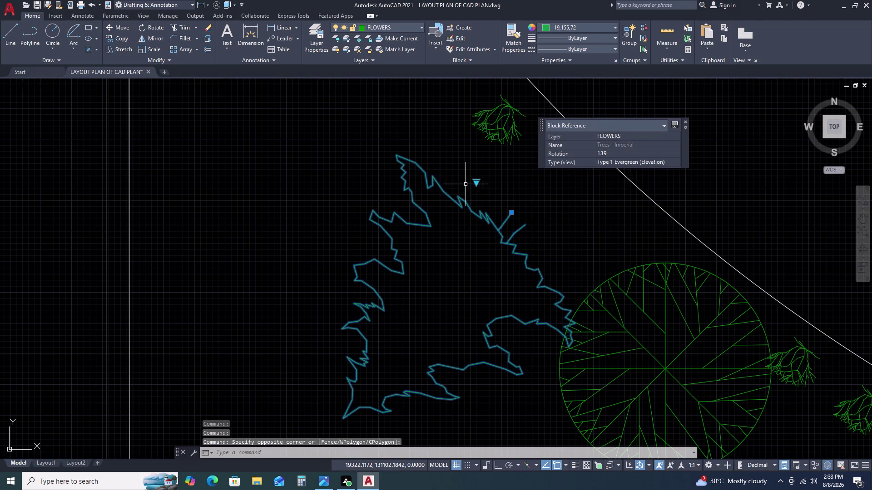
click(475, 182)
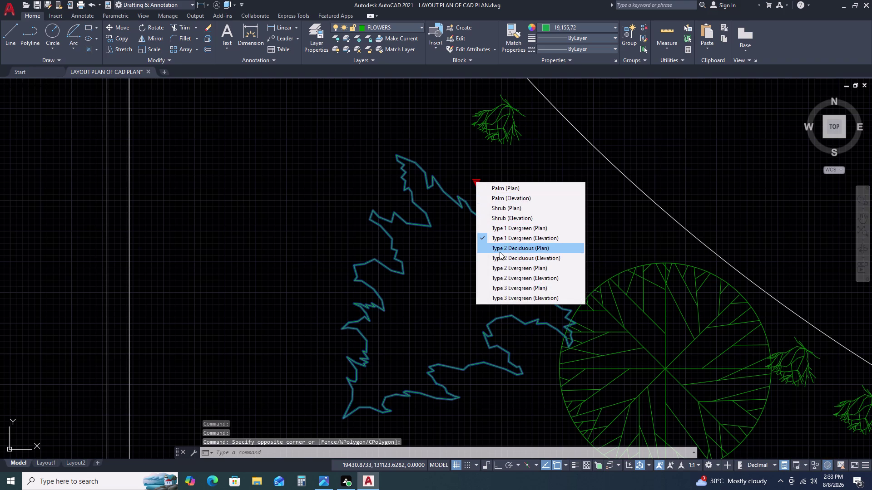
double_click(507, 249)
scroll(down, 3)
scroll(down, 3)
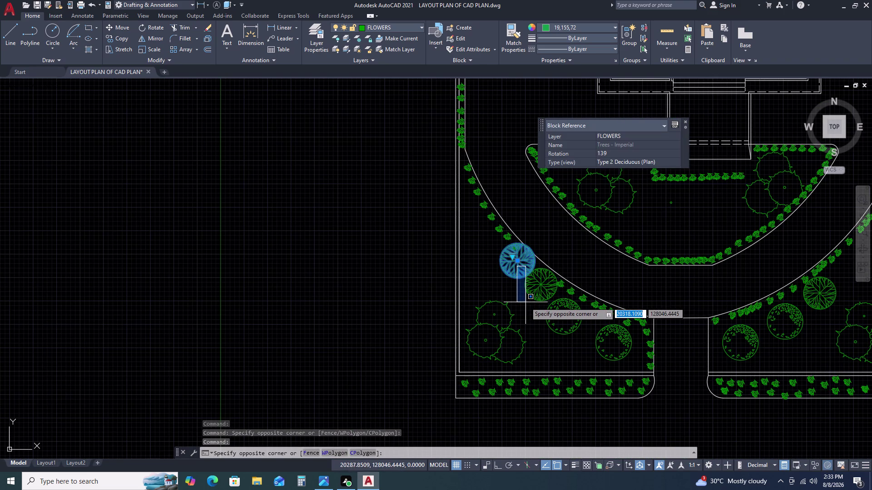
Close the block definition chooser and clear an accidental selection.
key(Escape)
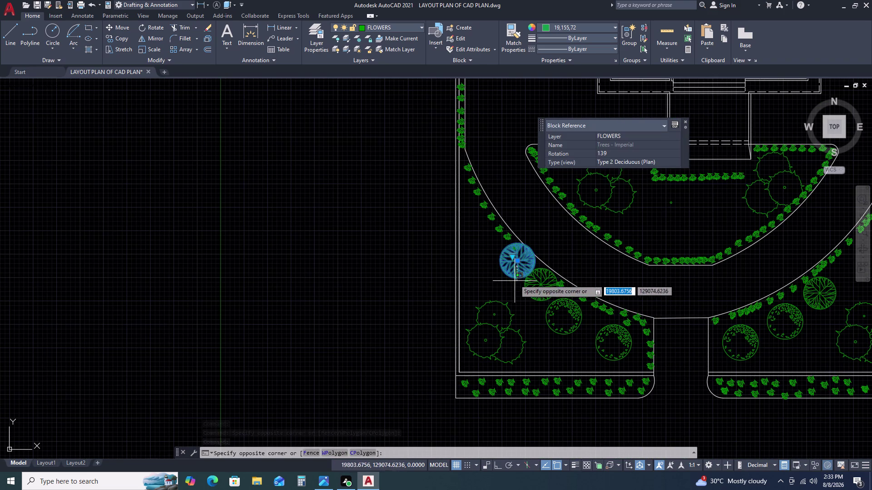
key(Escape)
double_click(519, 270)
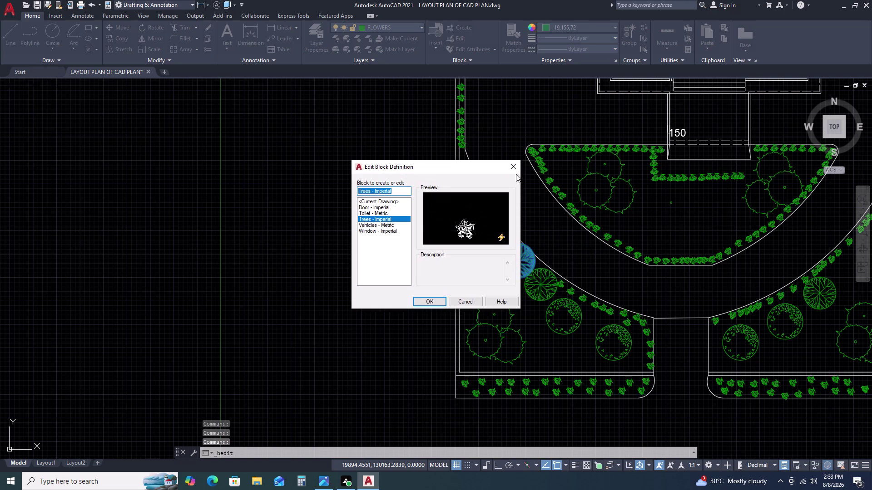
double_click(515, 165)
click(500, 264)
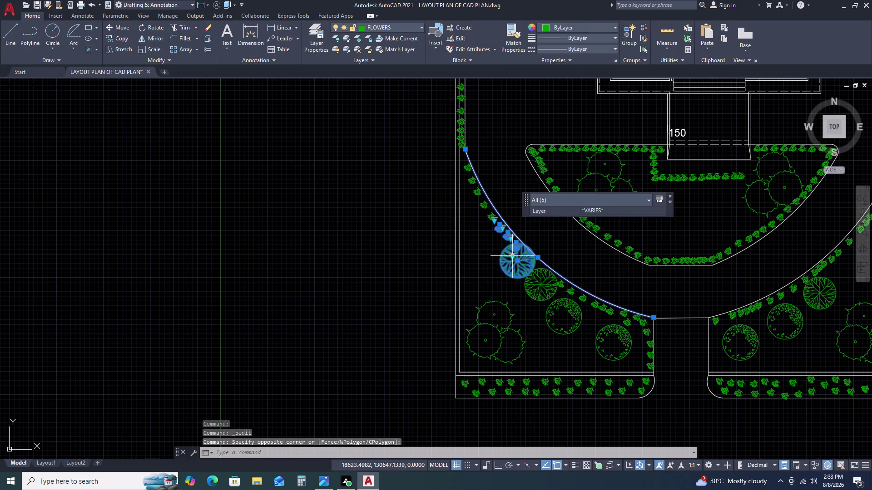
key(Escape)
Switch the tree block to Type 2 Deciduous (Elevation), then both Type 2 Evergreen views.
click(514, 257)
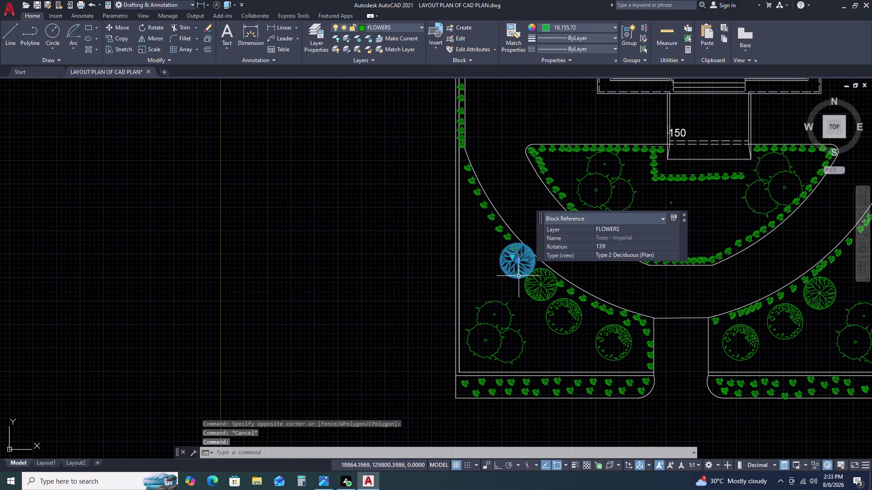
click(511, 257)
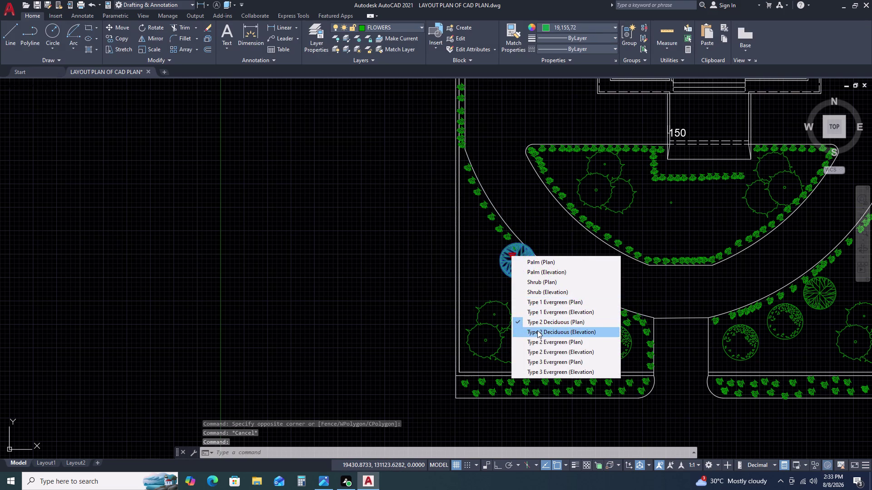
click(537, 331)
double_click(513, 258)
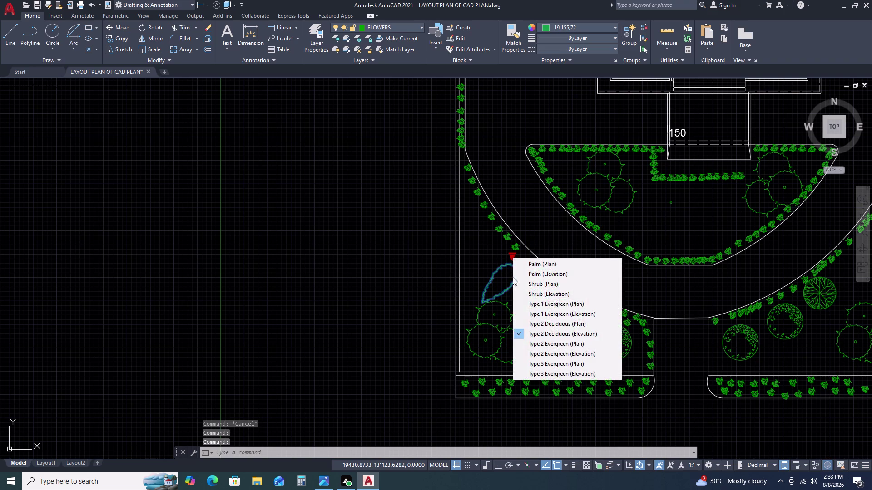
click(539, 345)
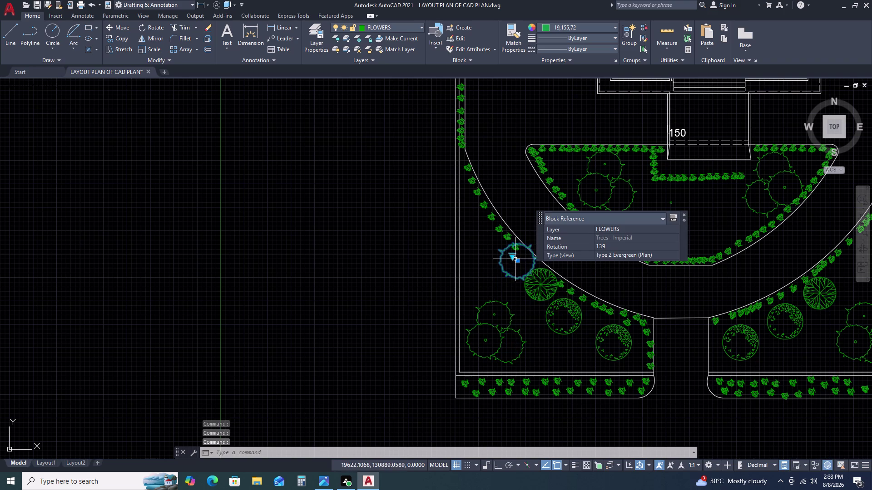
click(511, 255)
double_click(548, 349)
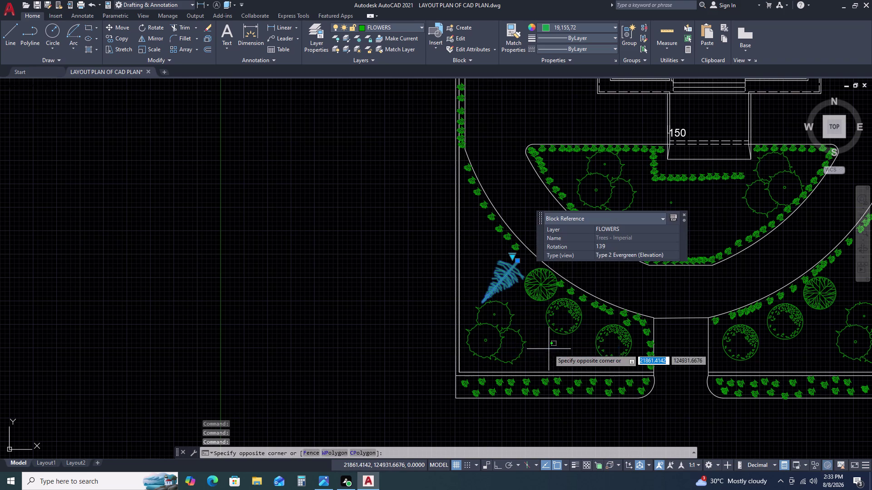
double_click(515, 255)
key(Escape)
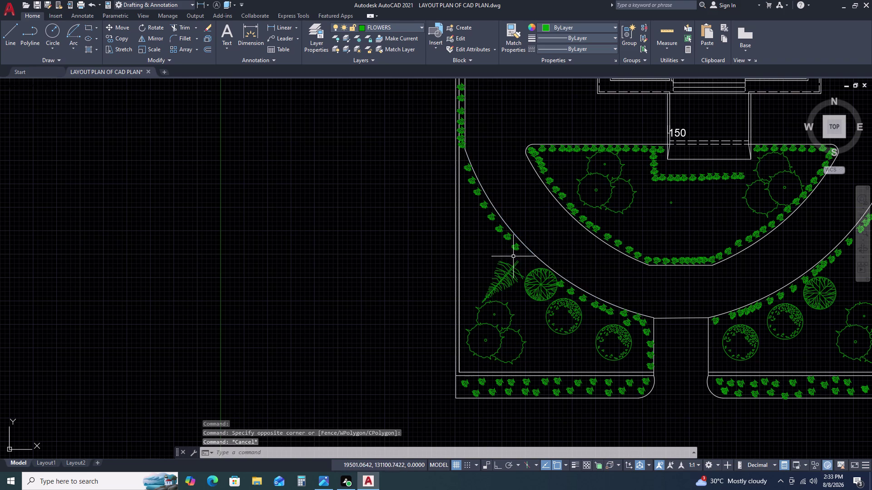
Switch the tree to both Type 3 Evergreen views, ending on Shrub (Plan).
double_click(515, 262)
click(509, 165)
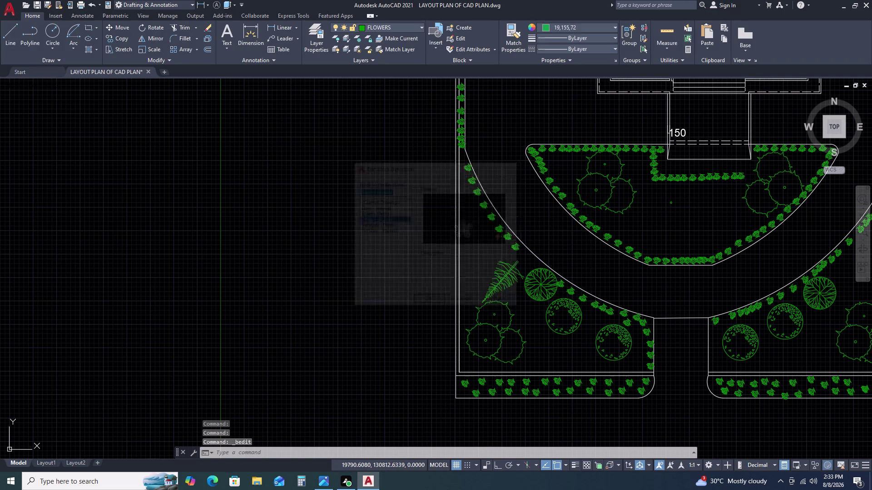
click(503, 283)
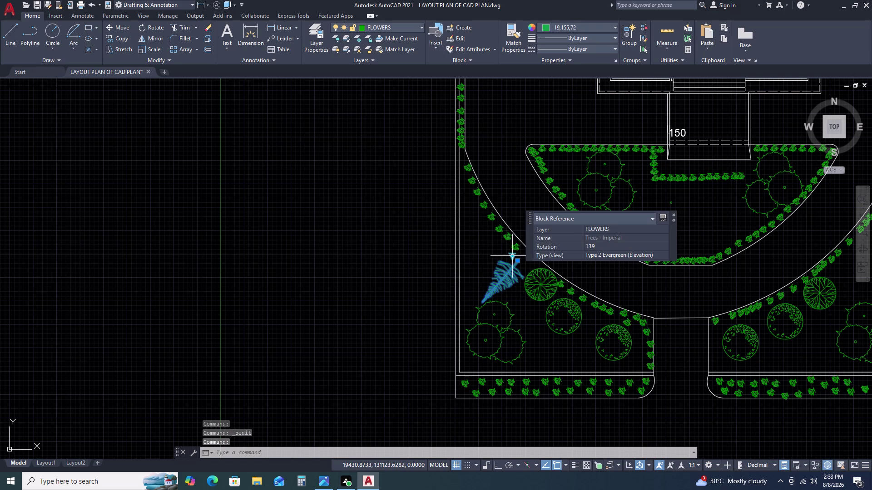
click(512, 257)
click(547, 360)
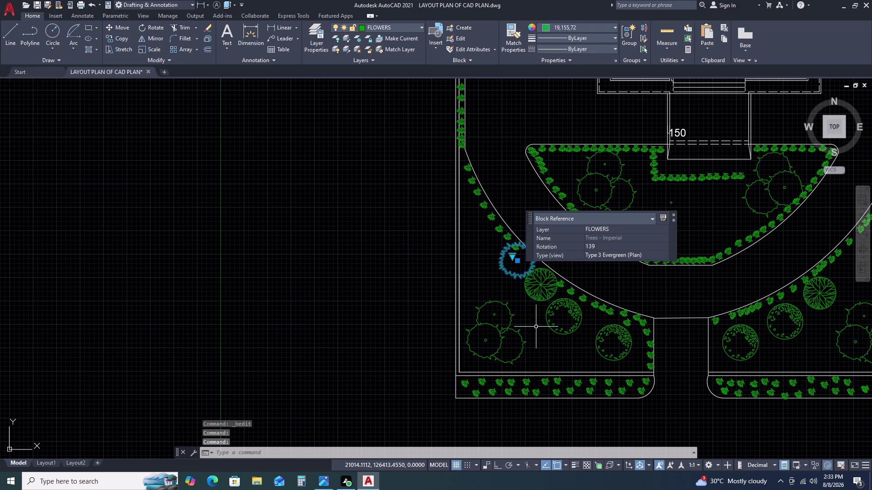
click(518, 263)
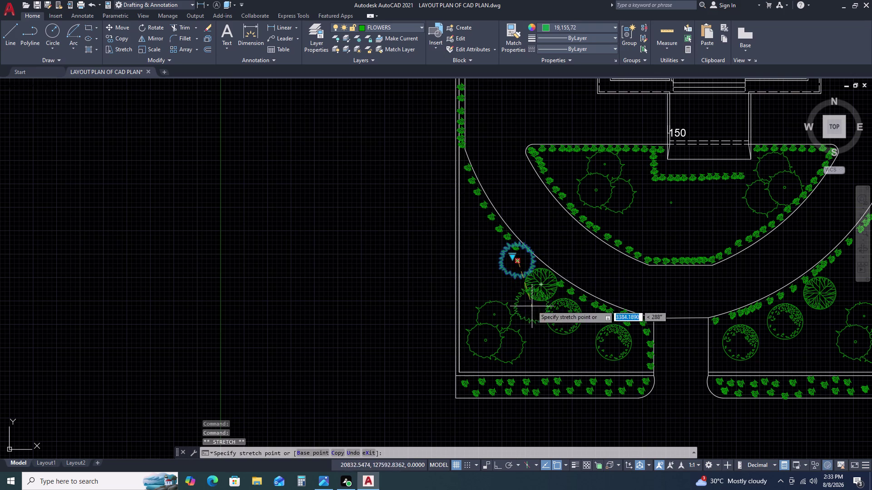
key(Escape)
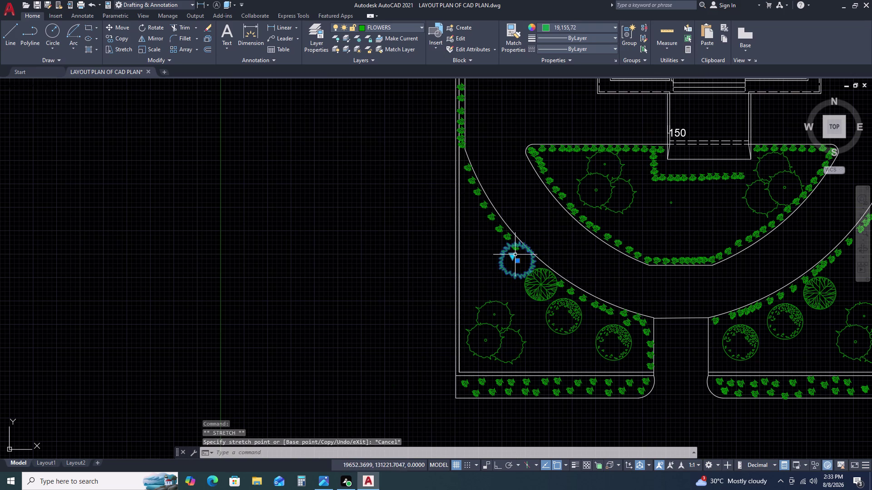
click(511, 256)
click(544, 370)
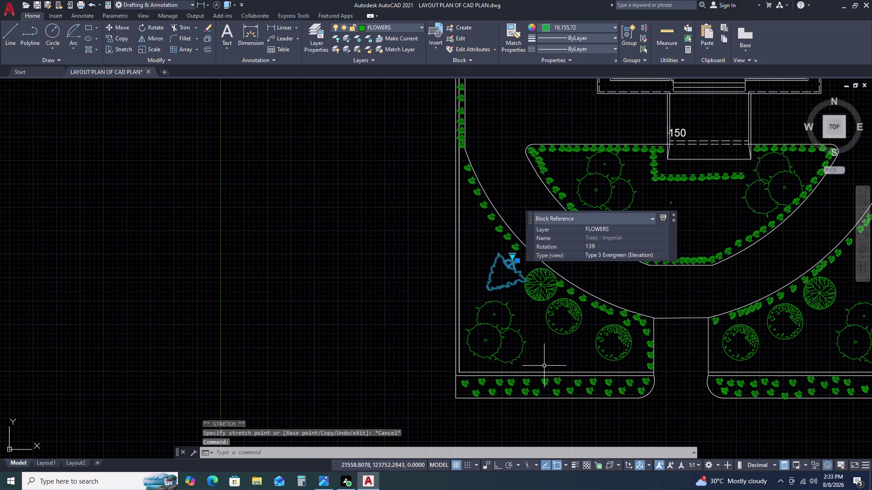
click(512, 256)
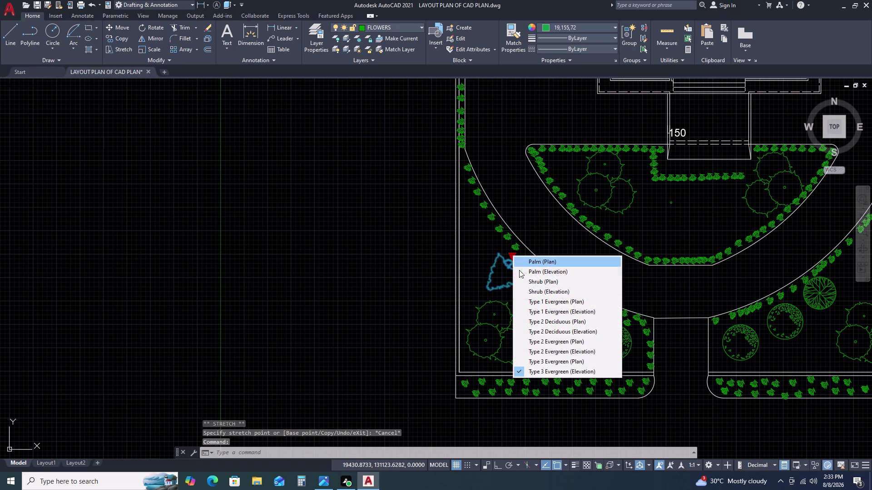
double_click(546, 280)
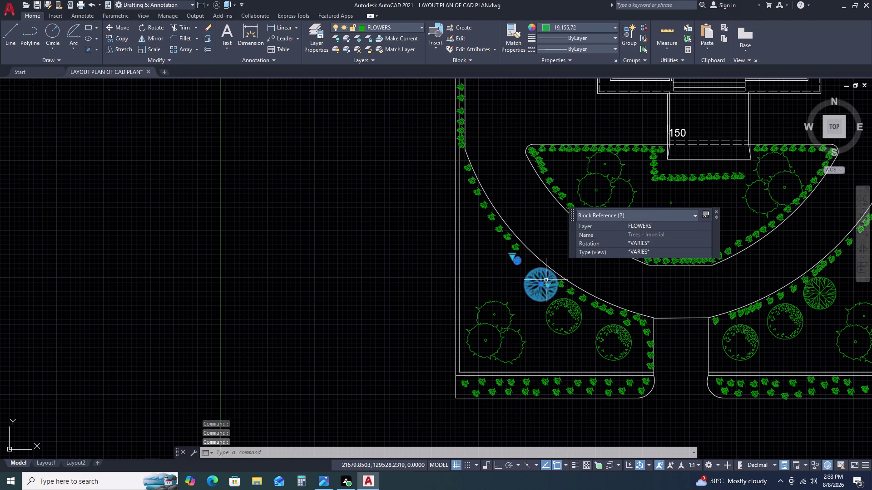
Switch the small shrub block to Shrub (Elevation).
scroll(up, 3)
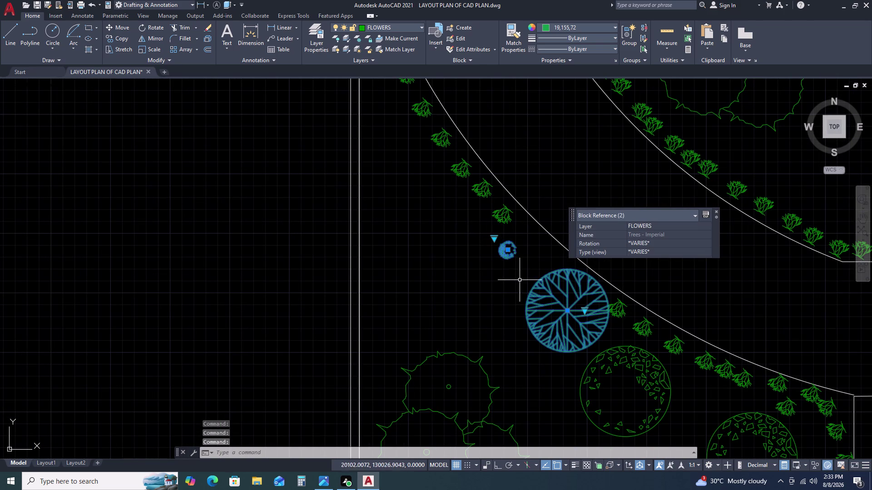
click(496, 240)
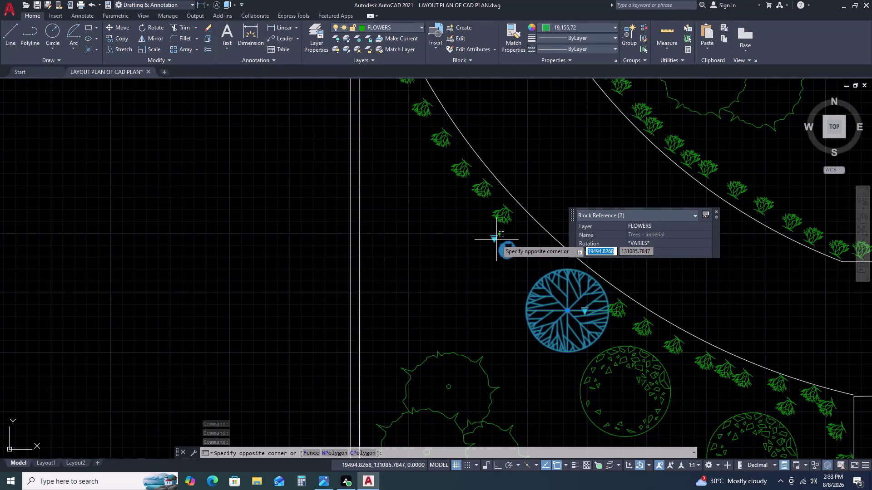
click(494, 241)
key(Escape)
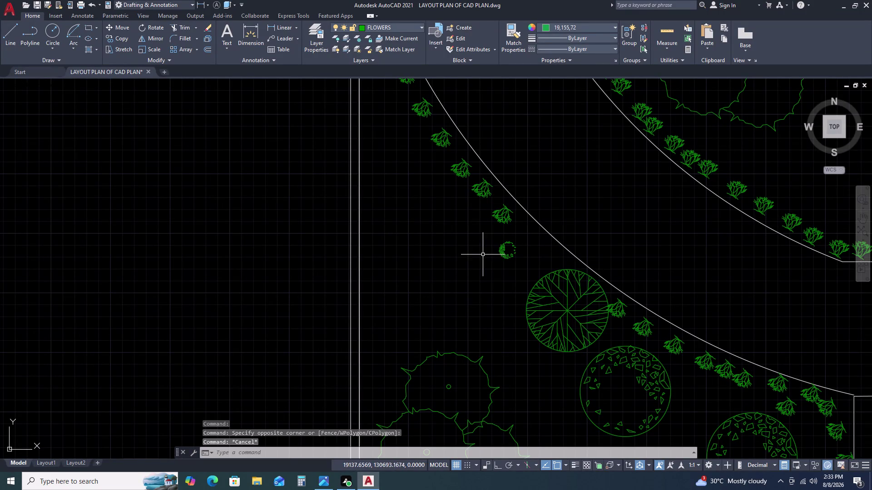
click(505, 252)
double_click(494, 238)
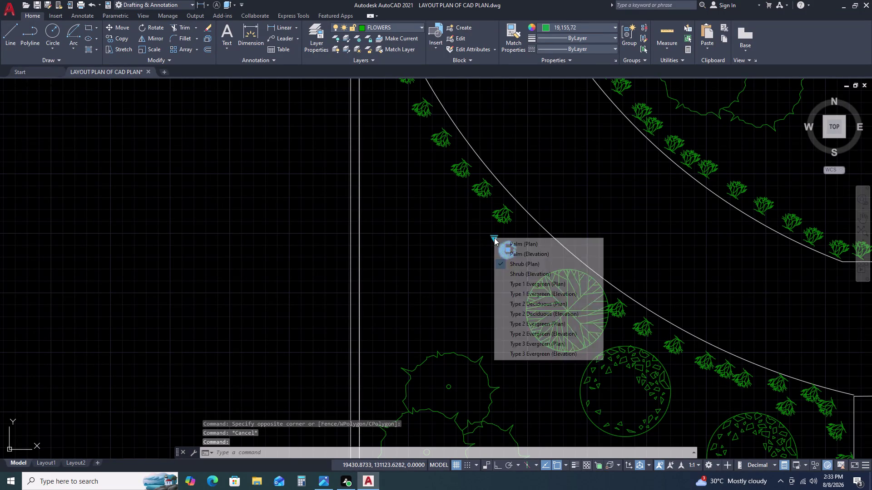
click(521, 273)
key(Escape)
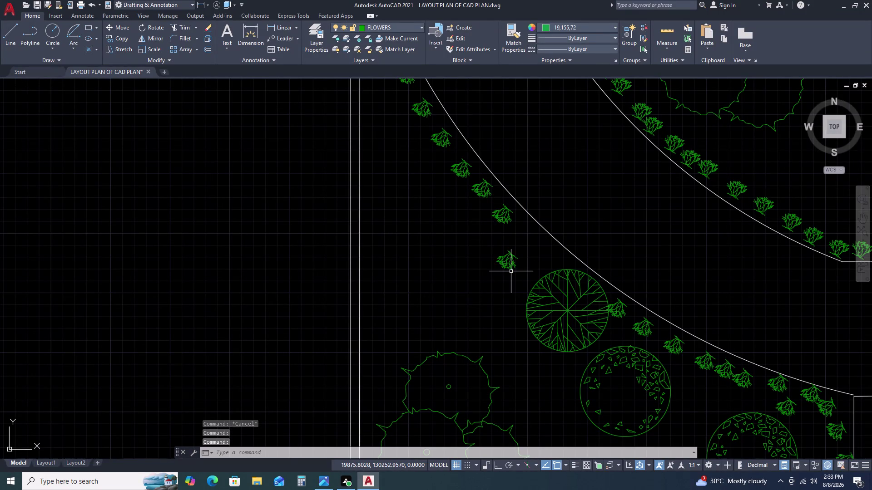
Drag the shrub block into the shrub row above the large round tree.
click(517, 253)
click(475, 272)
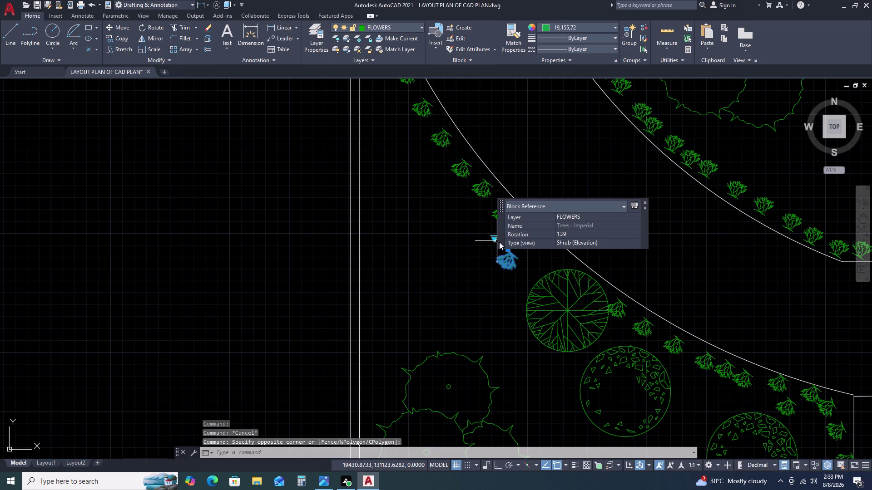
click(507, 251)
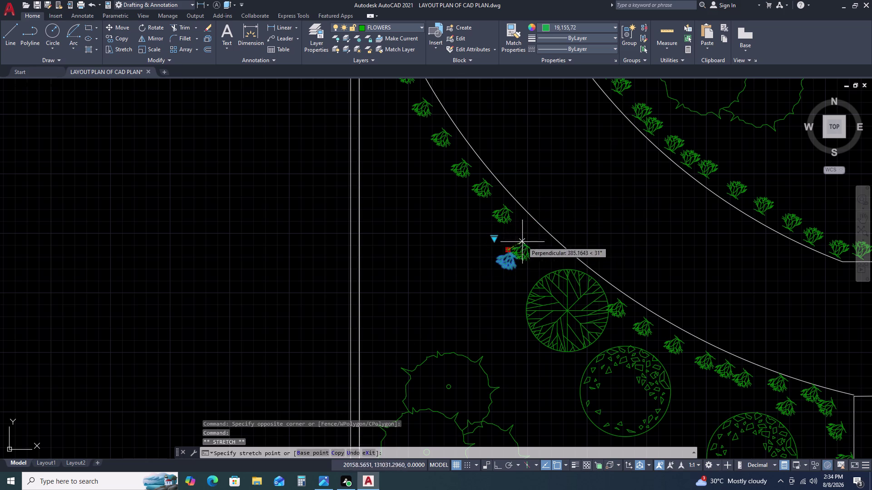
double_click(524, 234)
key(Escape)
key(Escape)
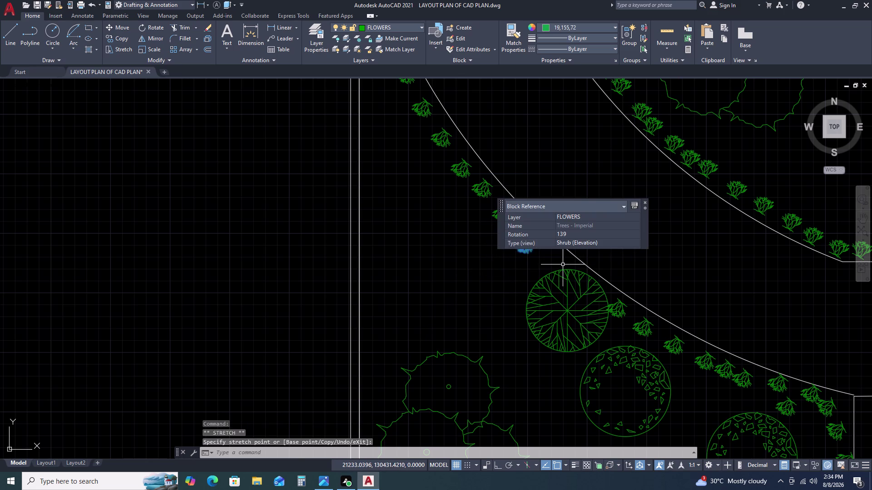
key(Escape)
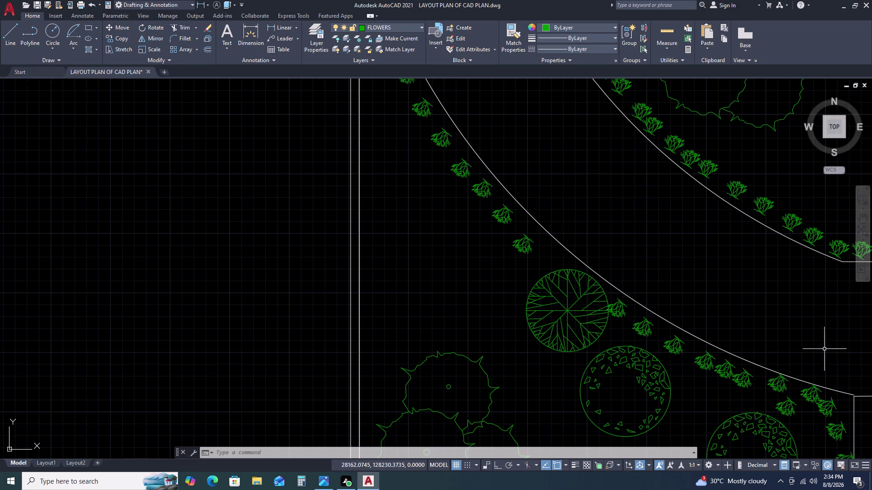
Window-select the stray circle in the front garden bed and delete it.
scroll(down, 3)
scroll(up, 3)
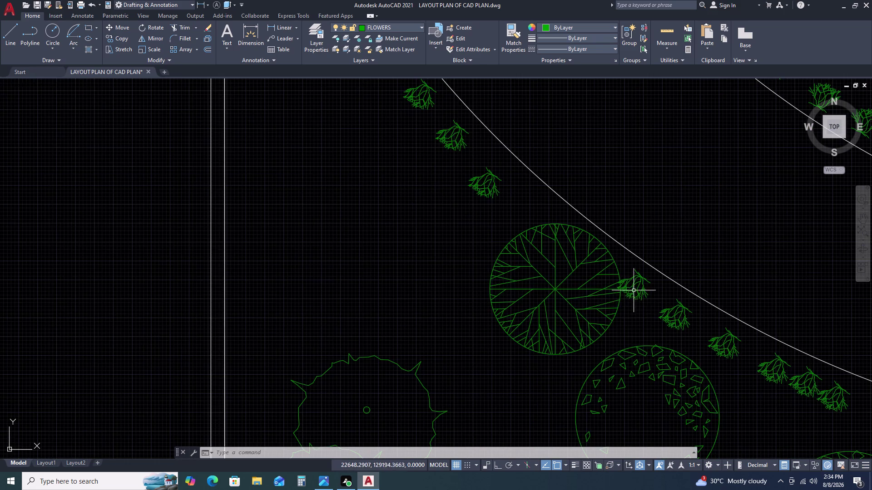
scroll(down, 3)
middle_drag(652, 324, 613, 240)
scroll(down, 3)
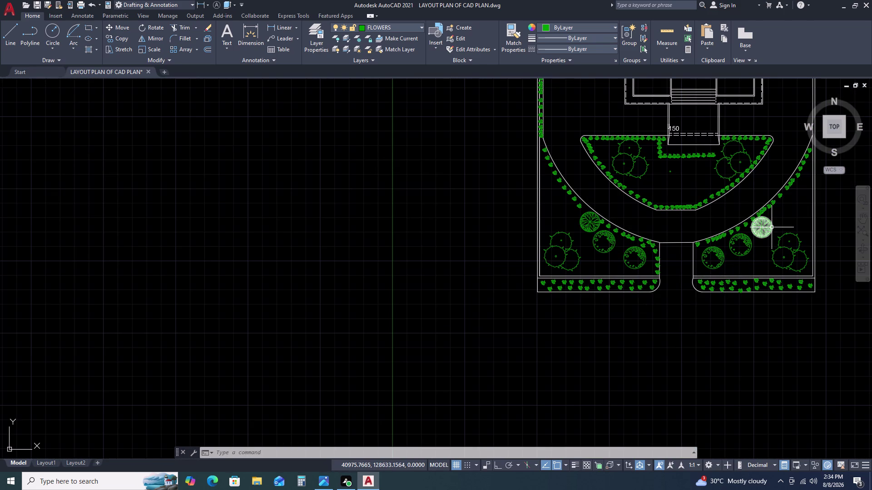
scroll(up, 3)
scroll(up, 3)
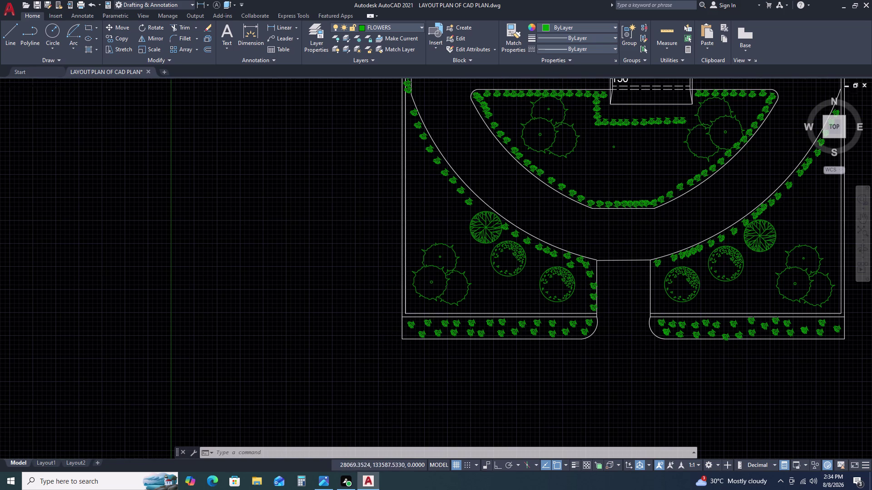
scroll(up, 3)
click(683, 108)
click(598, 154)
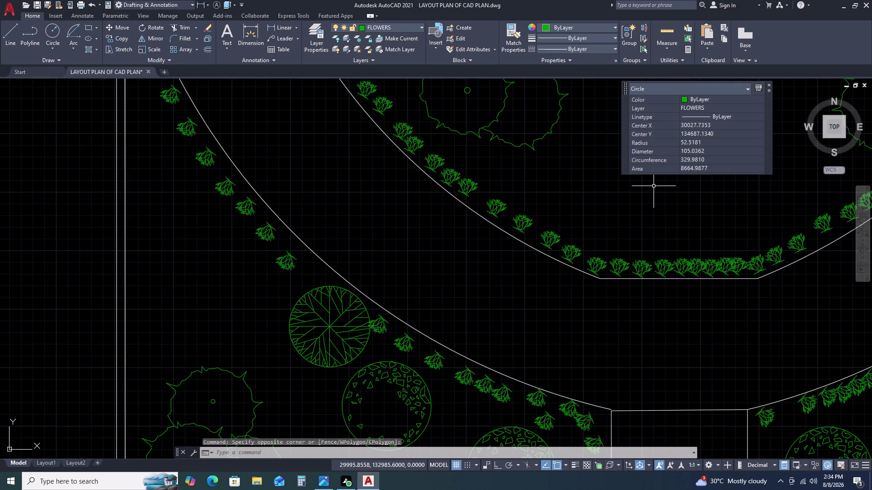
key(Delete)
Copy a tree's small centre circle as a shrub into the inner row.
scroll(down, 3)
scroll(down, 3)
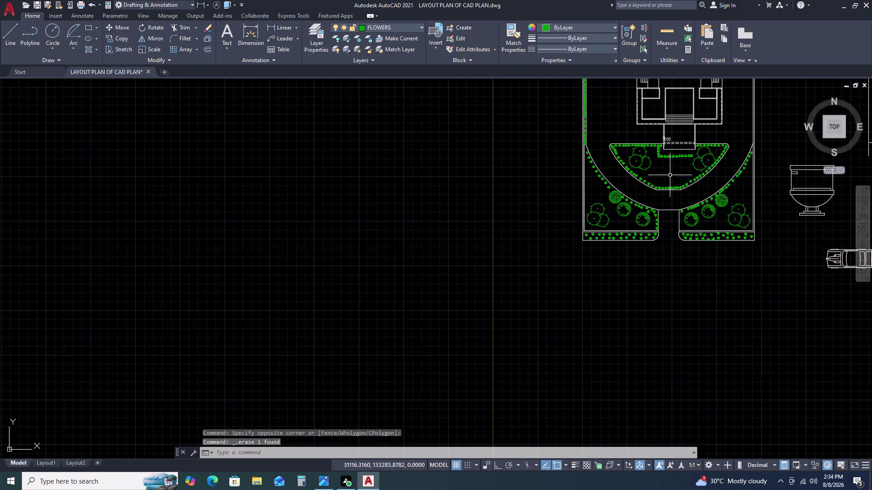
scroll(up, 3)
scroll(down, 3)
scroll(up, 3)
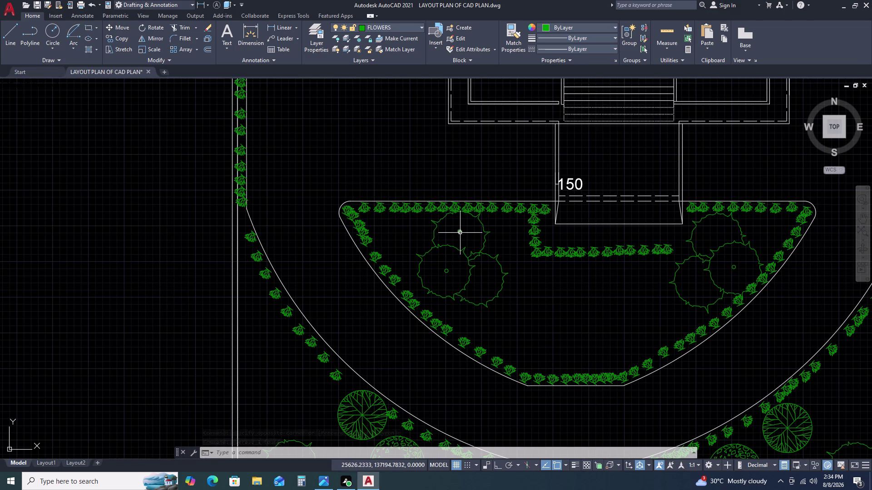
click(460, 233)
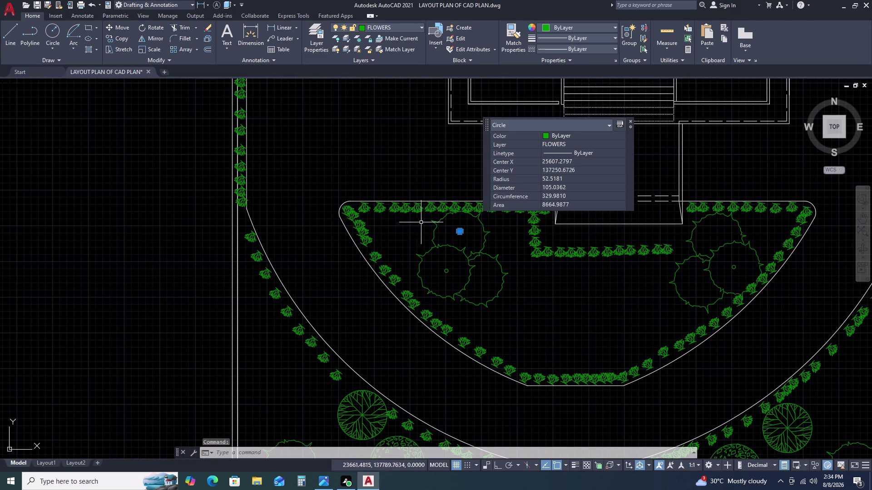
key(c)
text(P)
key(space)
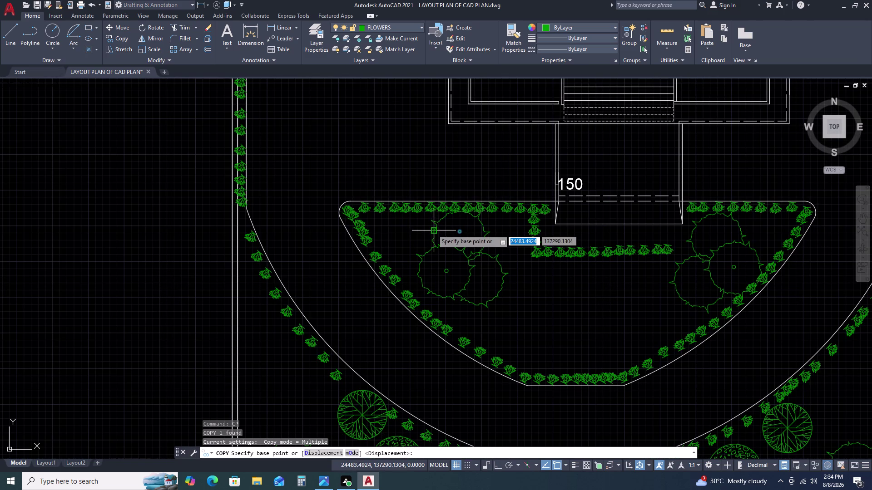
click(469, 244)
scroll(up, 3)
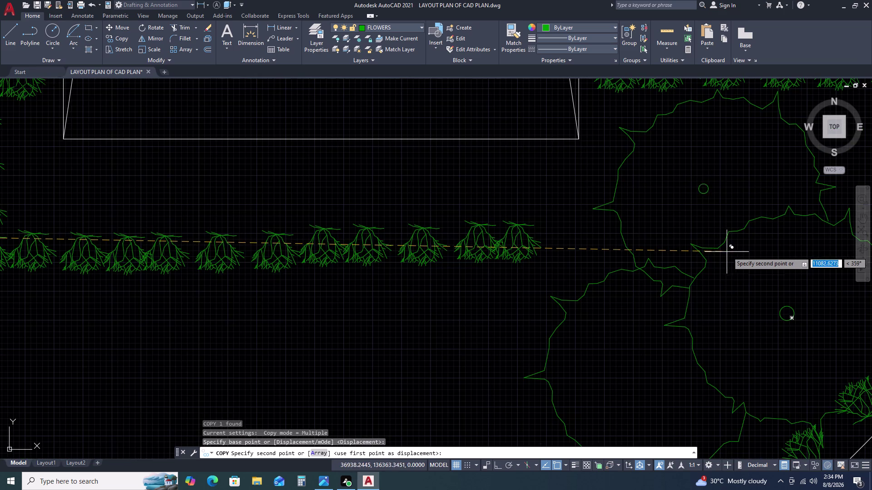
click(745, 259)
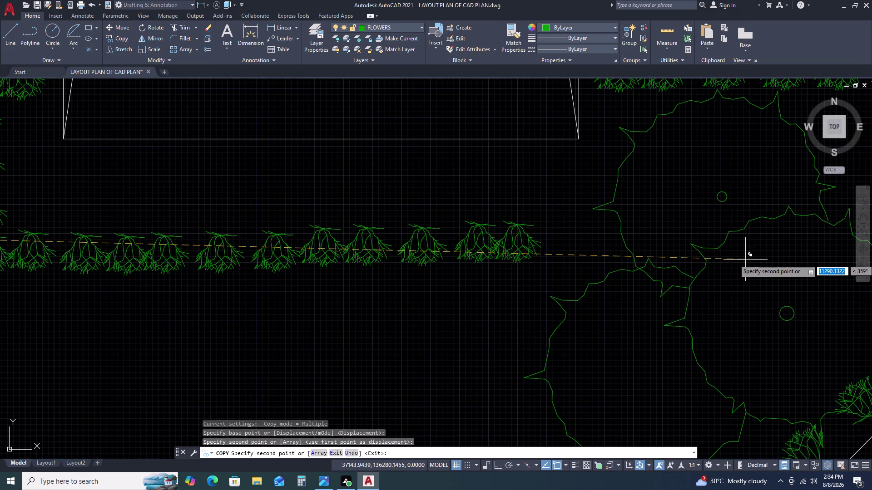
key(Escape)
Make layer 0 the current layer instead of FLOWERS.
scroll(down, 3)
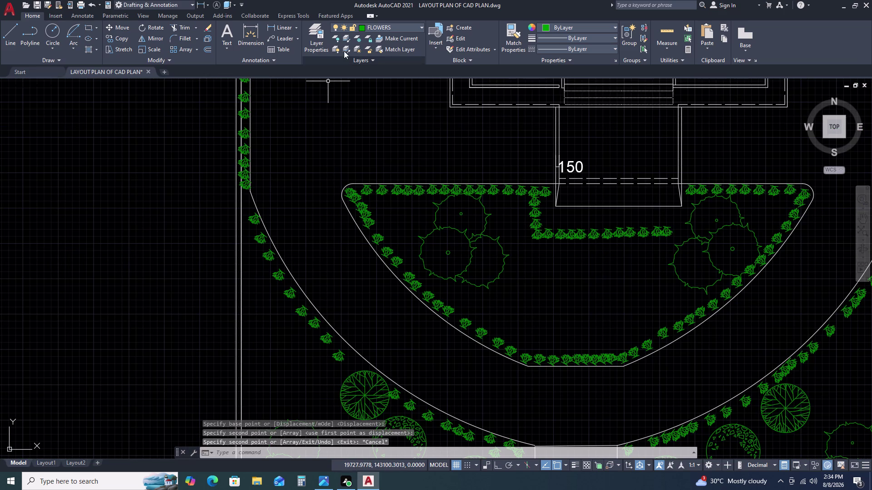
double_click(394, 27)
click(398, 28)
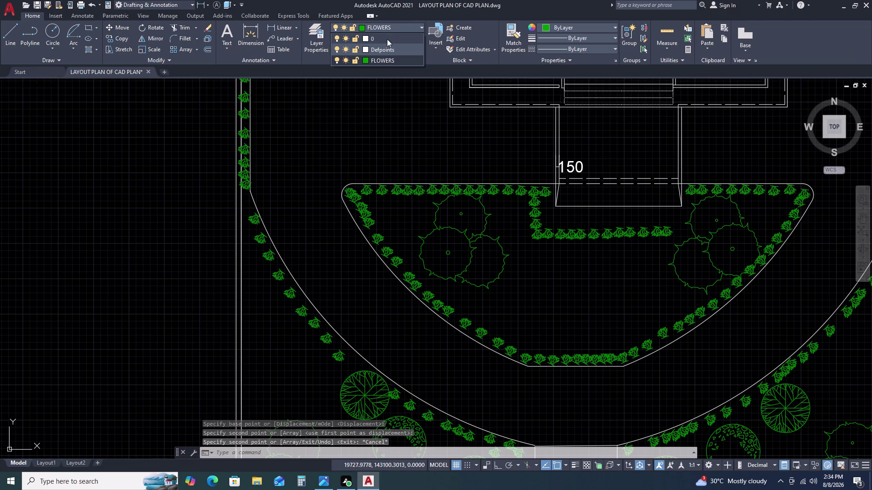
click(383, 41)
scroll(down, 3)
key(Escape)
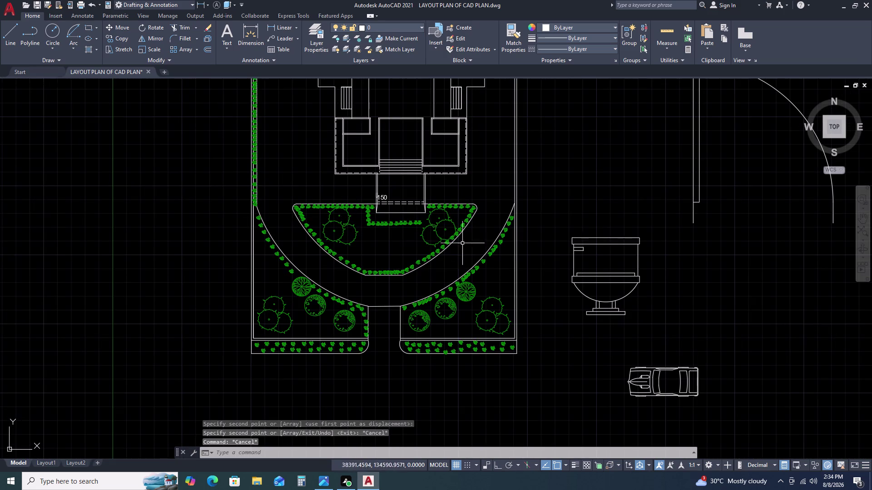
scroll(down, 3)
scroll(up, 3)
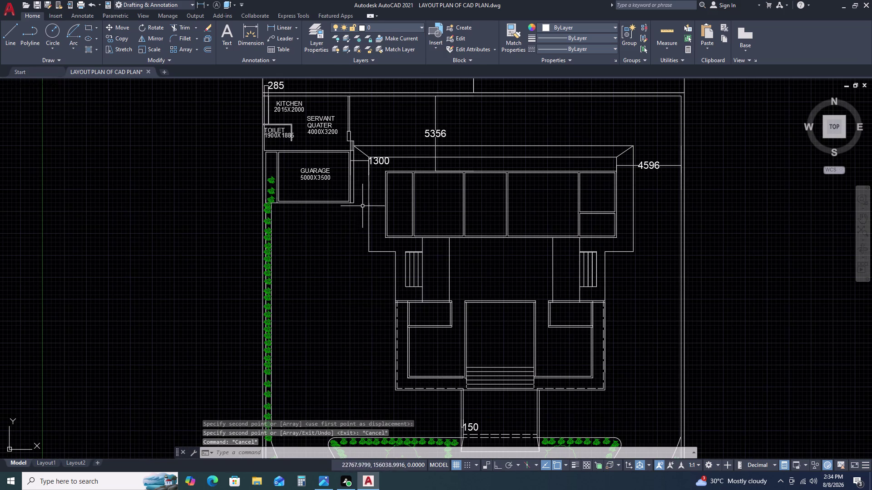
middle_drag(371, 362, 364, 245)
scroll(down, 3)
scroll(up, 3)
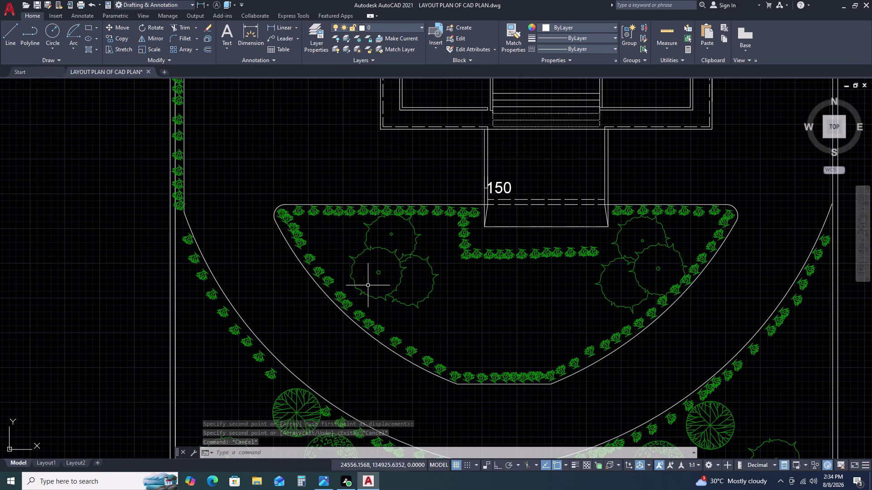
Select the three evergreen trees in the front bed and start copying them from a base point.
double_click(347, 229)
double_click(441, 310)
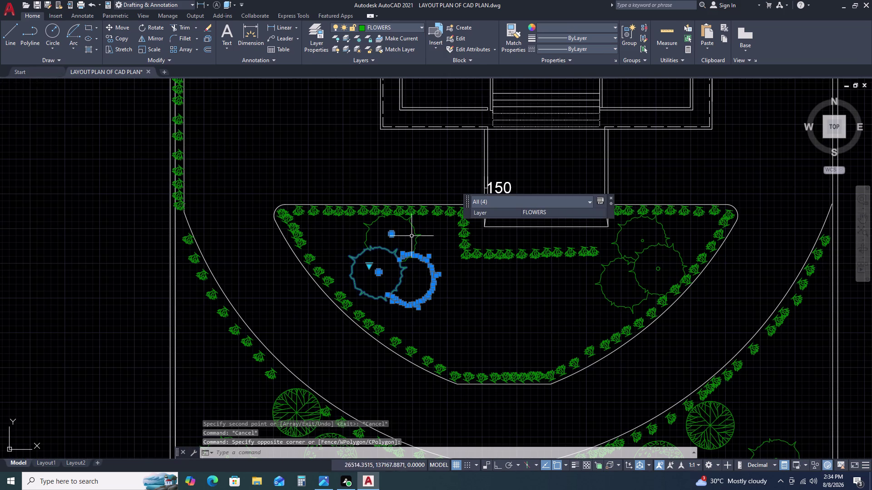
double_click(415, 231)
key(c)
text(O)
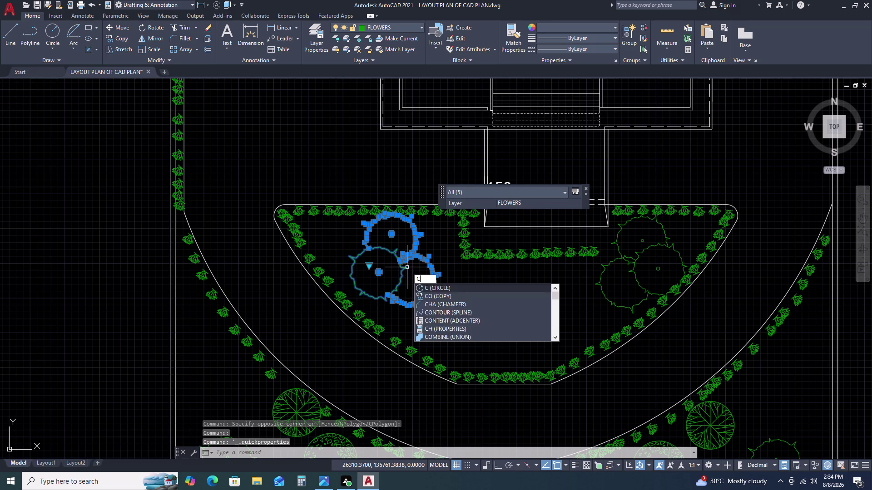
key(space)
double_click(383, 271)
Place three copies of the tree cluster along the top strip beside the house.
scroll(down, 3)
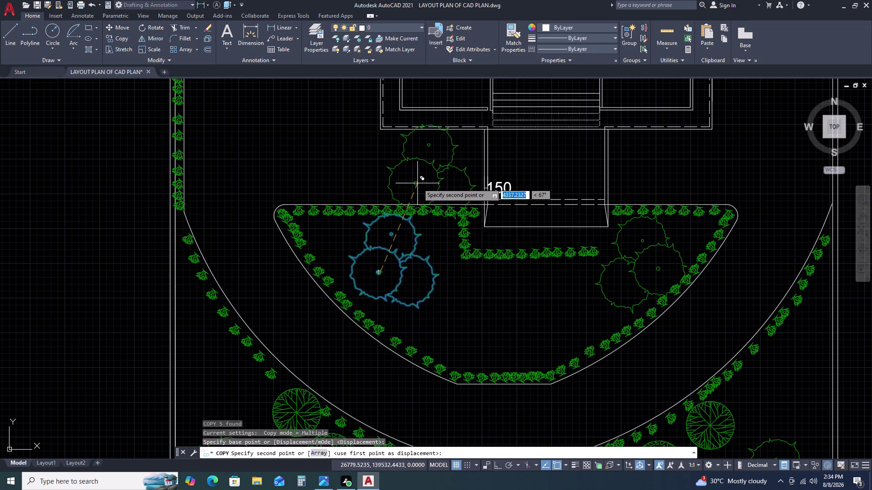
scroll(down, 3)
middle_drag(430, 150, 470, 276)
scroll(up, 3)
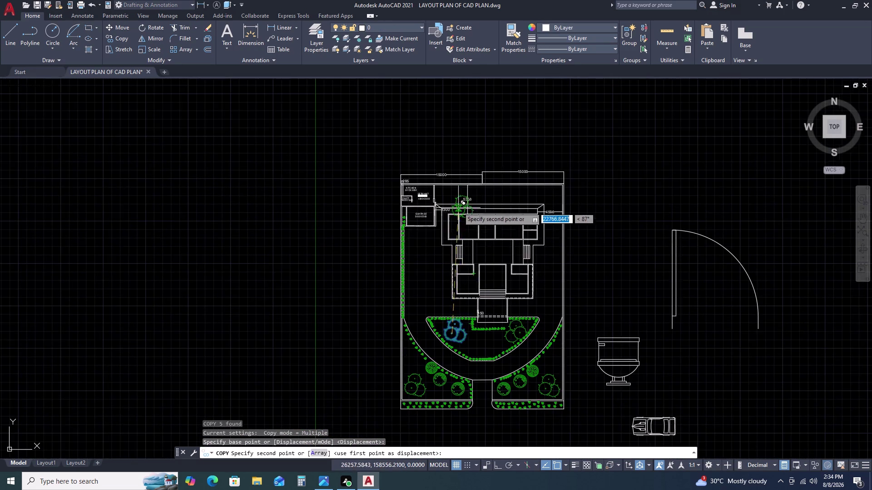
scroll(up, 3)
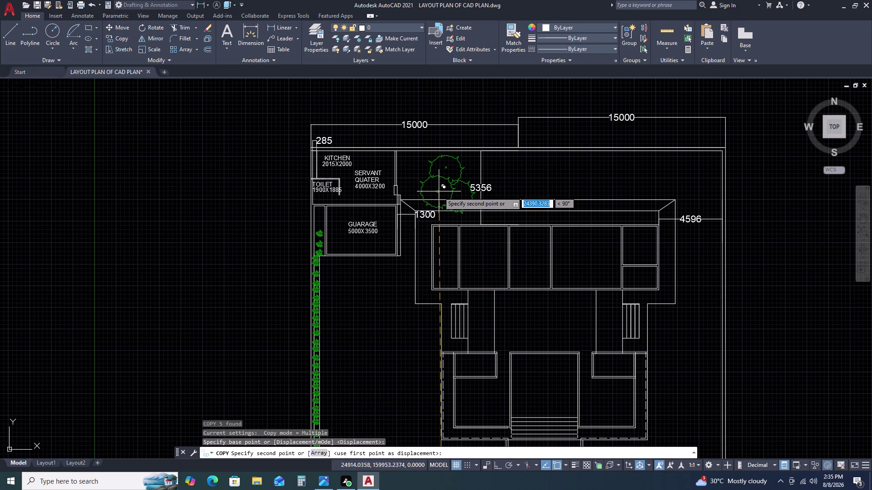
double_click(439, 193)
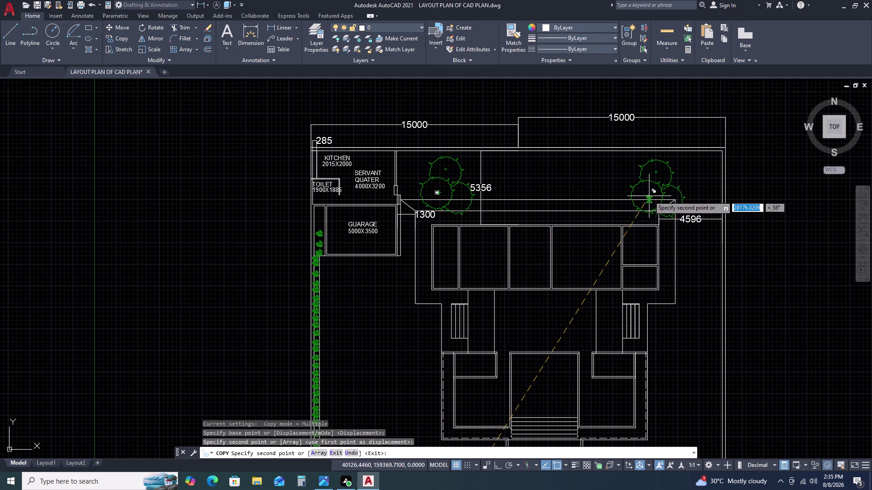
double_click(607, 188)
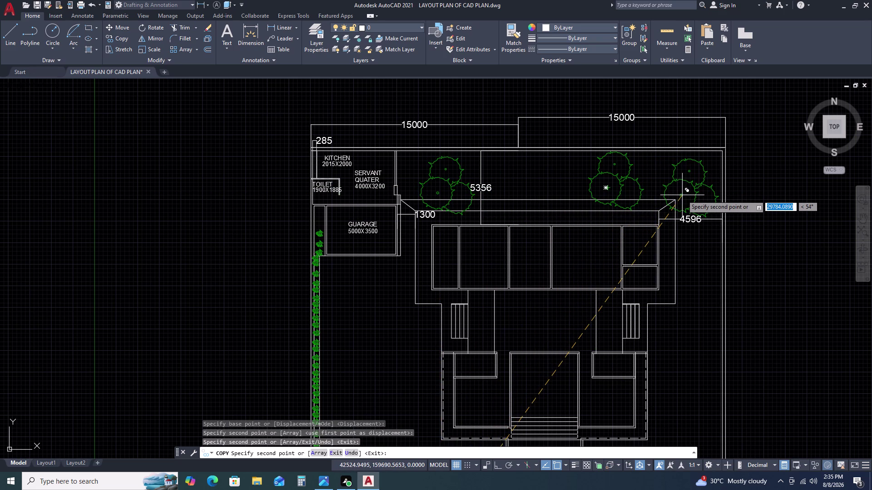
double_click(682, 194)
key(Escape)
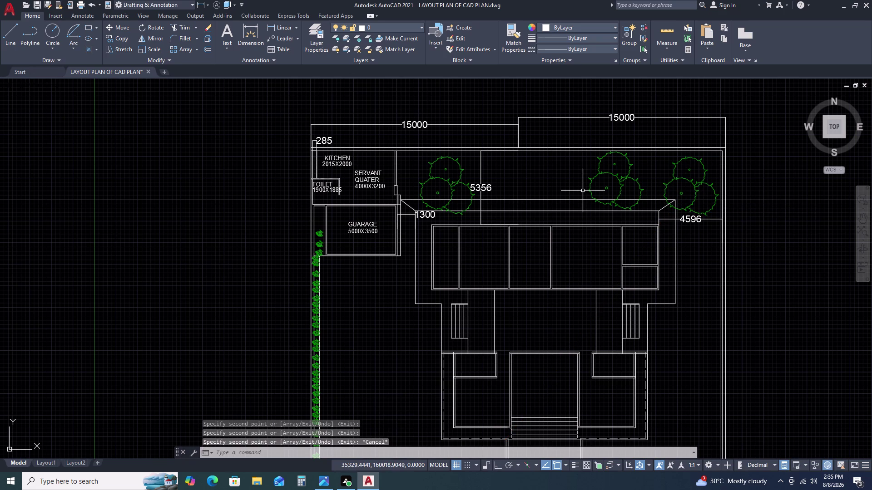
scroll(down, 3)
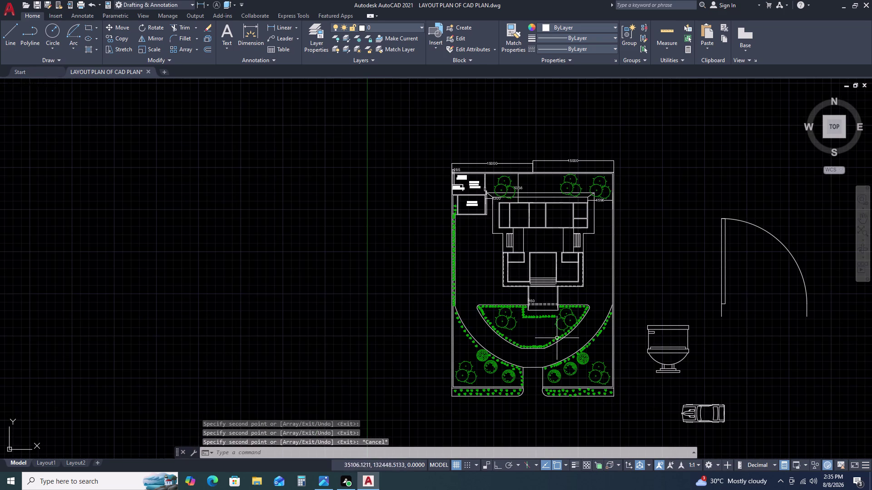
Copy the hatched round tree among the evergreen clusters in the top bed.
scroll(up, 3)
click(610, 337)
click(608, 324)
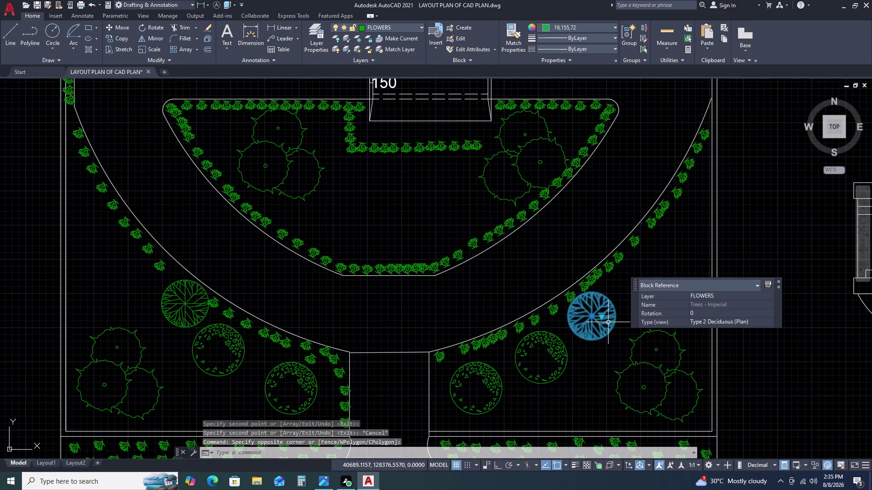
text(CO)
key(space)
double_click(606, 322)
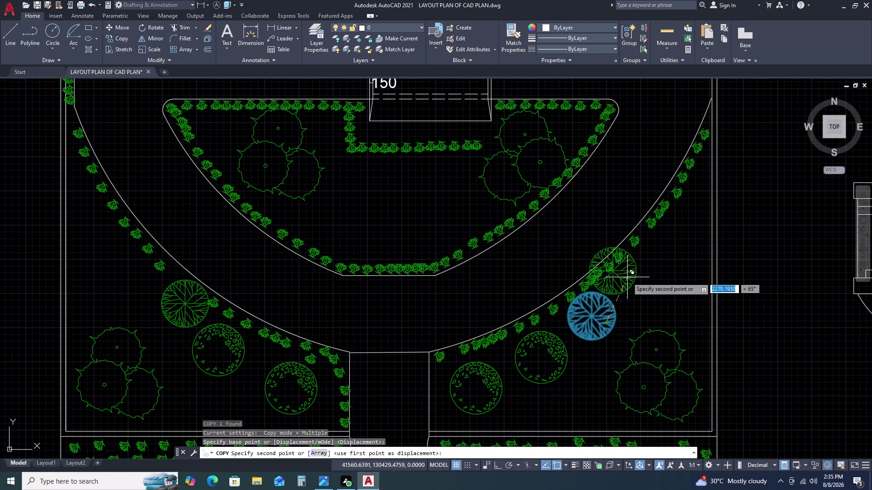
scroll(down, 3)
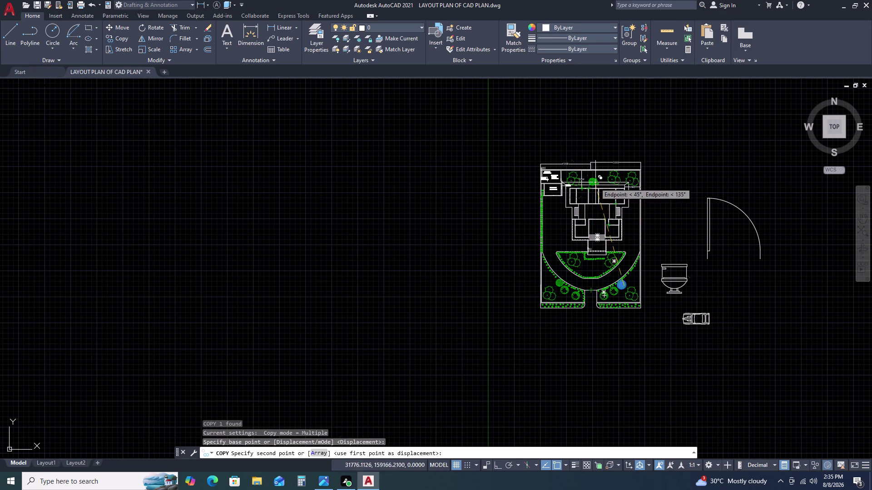
scroll(up, 3)
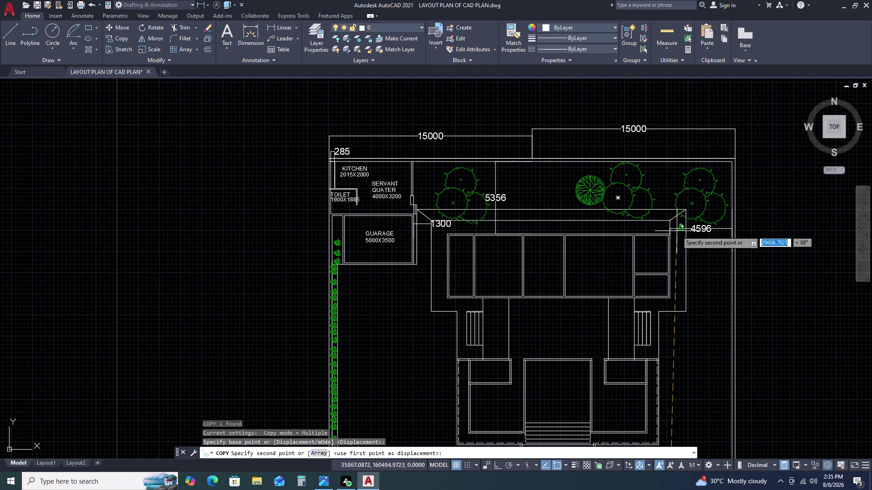
scroll(up, 3)
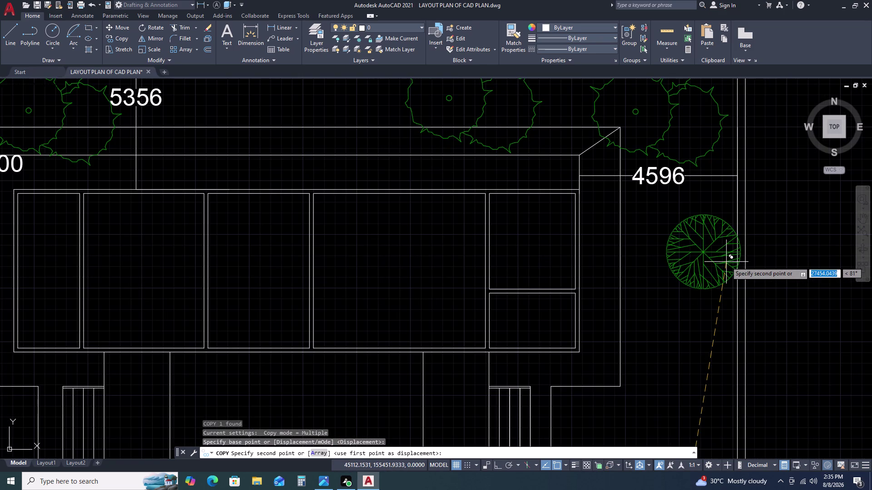
click(702, 242)
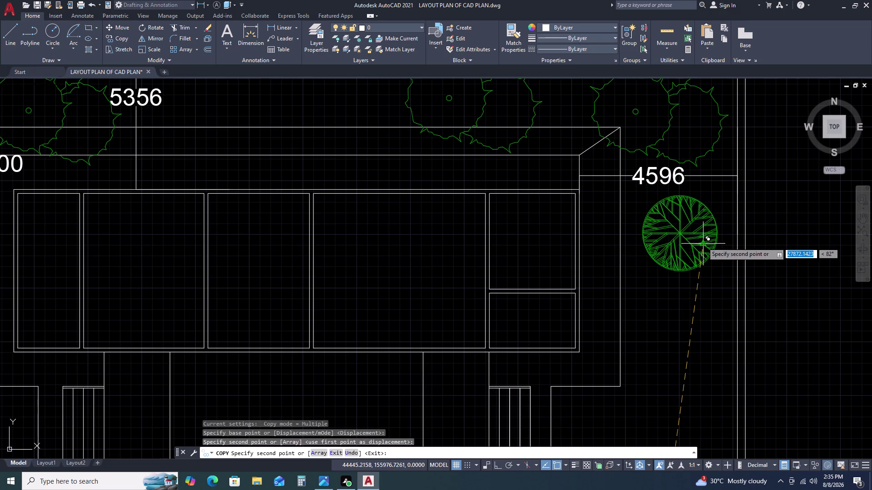
scroll(down, 3)
scroll(up, 3)
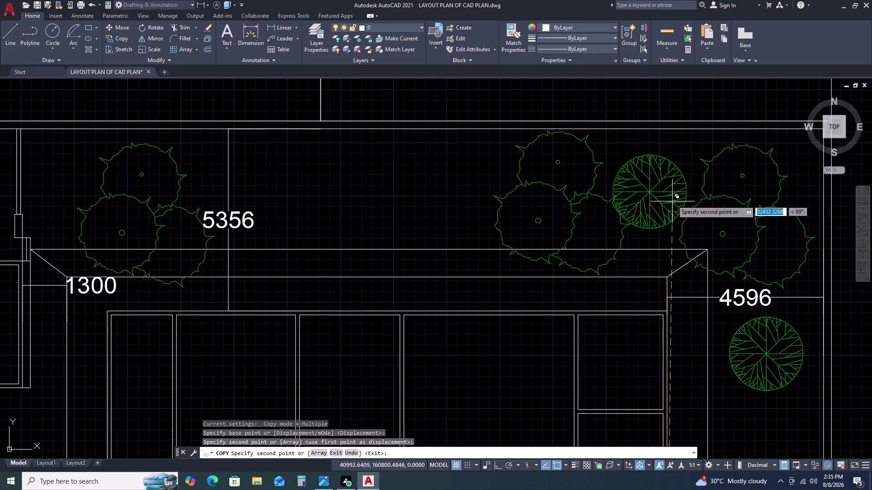
click(678, 188)
click(451, 199)
key(Escape)
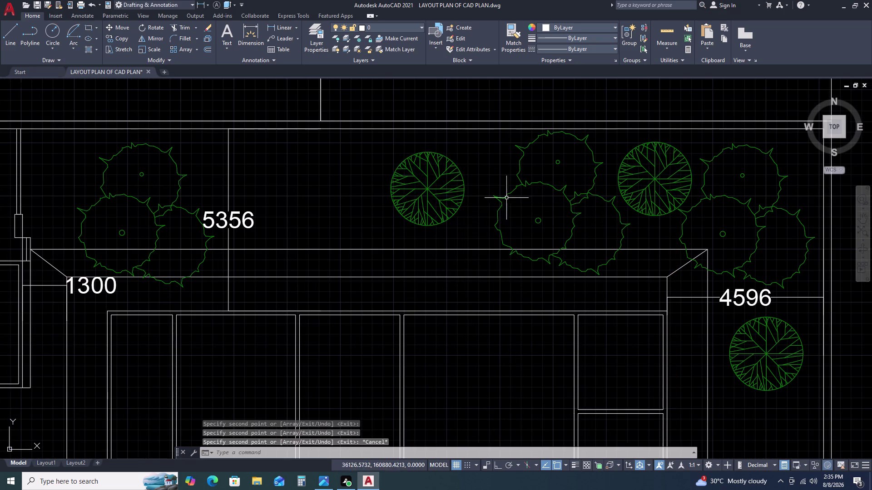
Zoom out and pan to centre the whole plan in view.
scroll(down, 3)
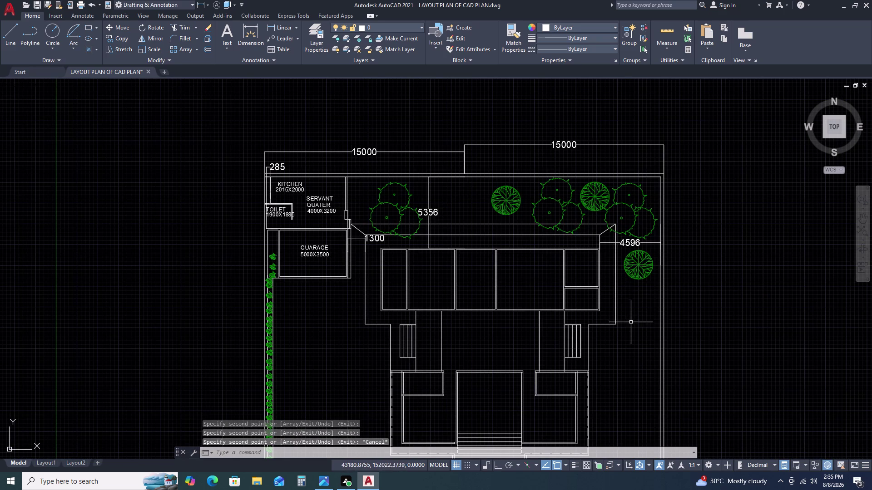
scroll(up, 3)
scroll(down, 3)
scroll(down, 3)
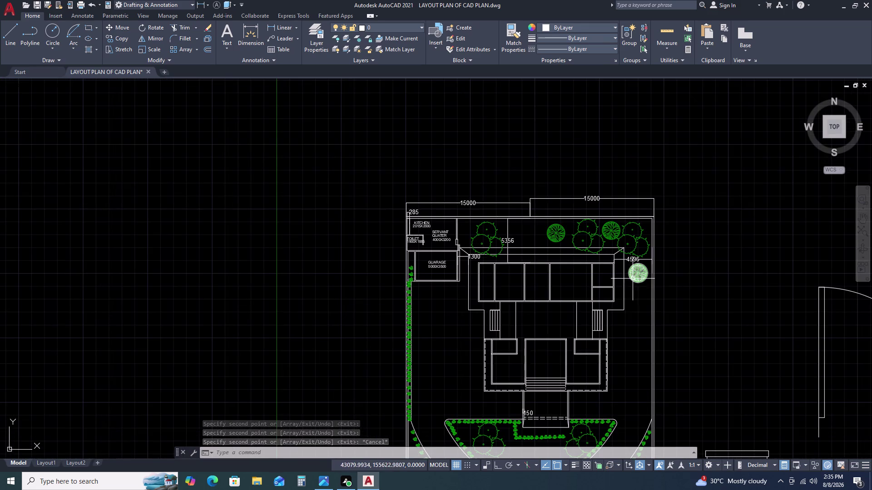
middle_drag(629, 306, 614, 254)
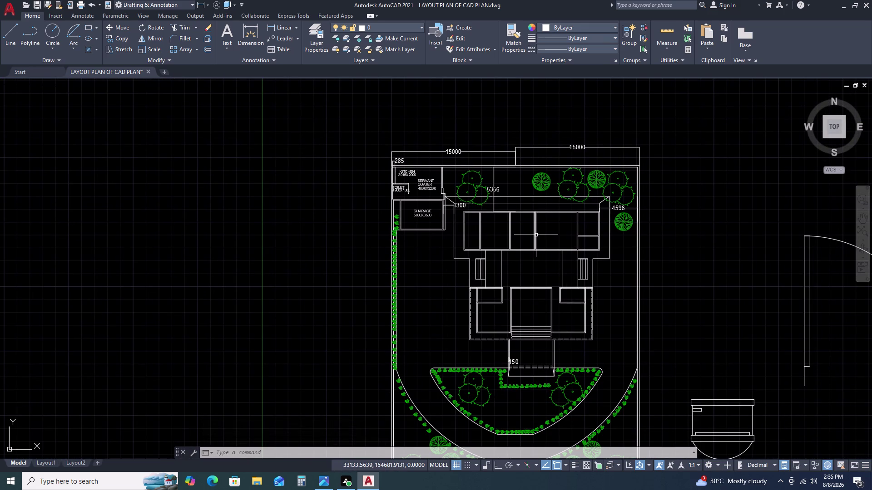
scroll(down, 3)
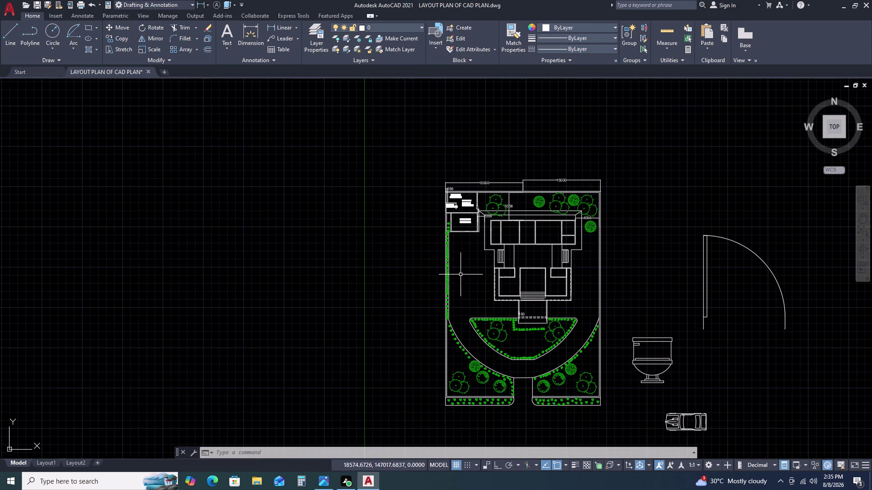
scroll(down, 3)
middle_drag(656, 354, 629, 291)
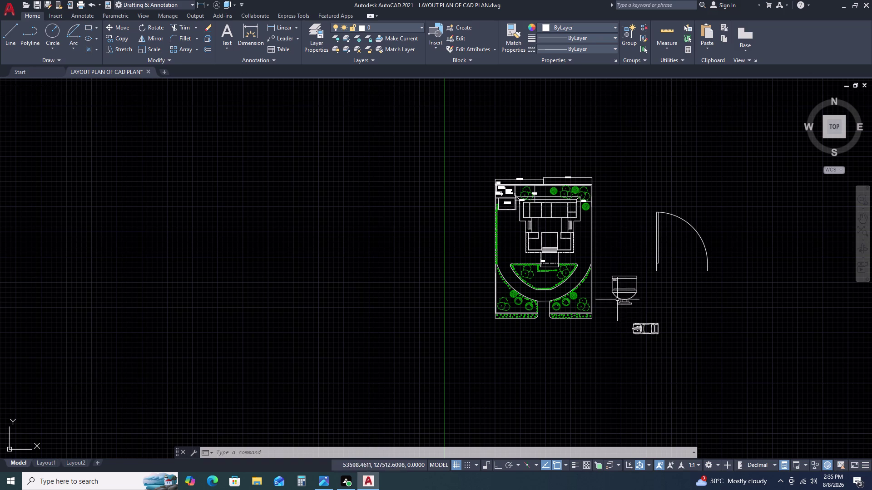
Erase the short line closing the driveway gap below the crescent bed.
scroll(up, 3)
middle_drag(647, 335, 628, 270)
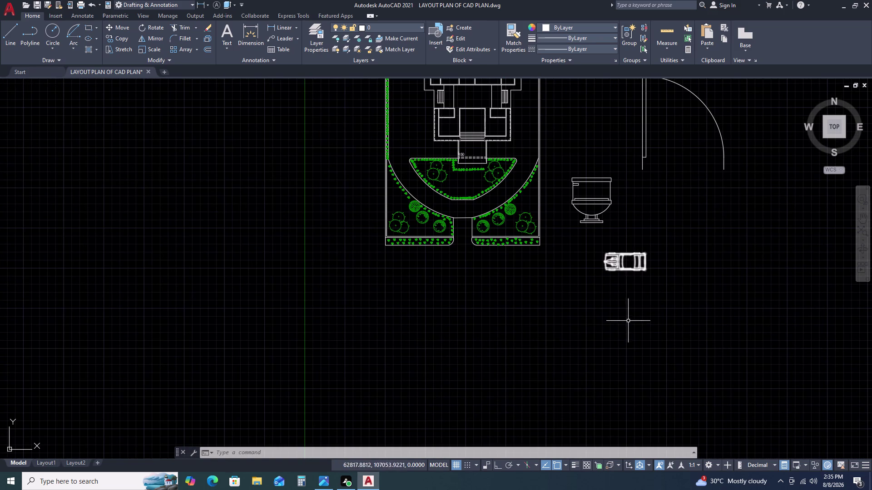
scroll(down, 3)
scroll(up, 3)
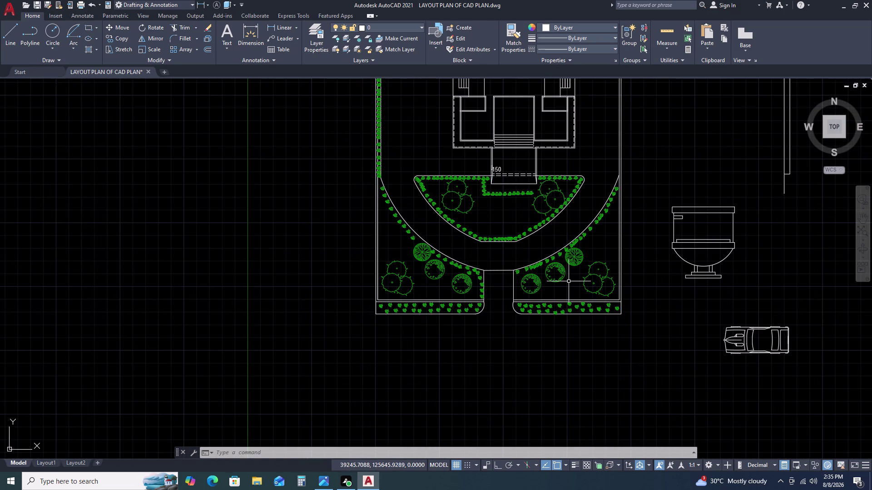
click(495, 271)
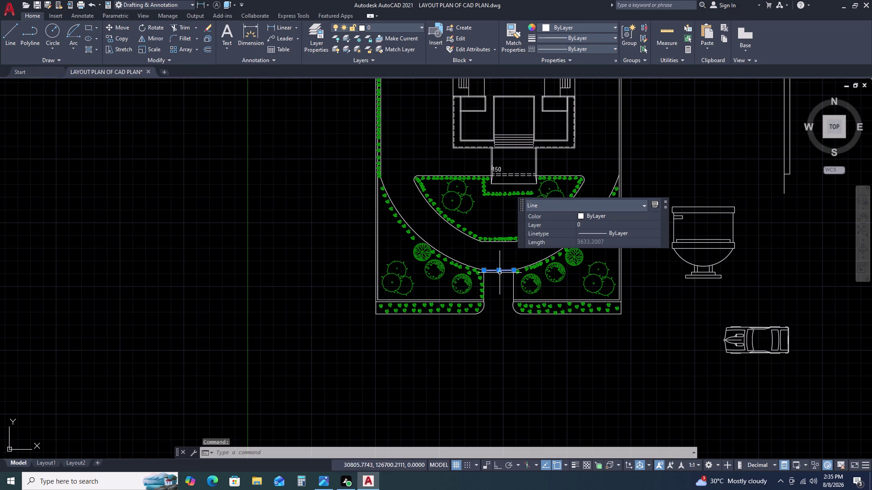
key(Delete)
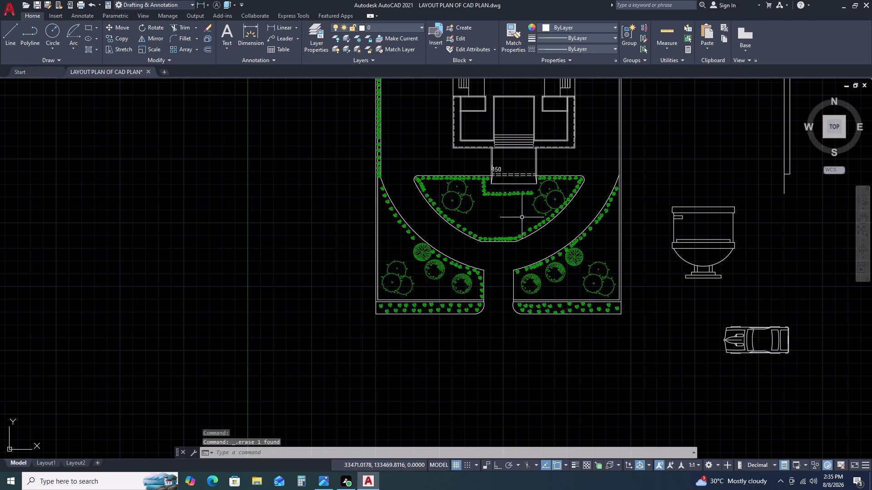
Start the HATCH command using the H alias.
scroll(down, 3)
scroll(down, 3)
scroll(up, 3)
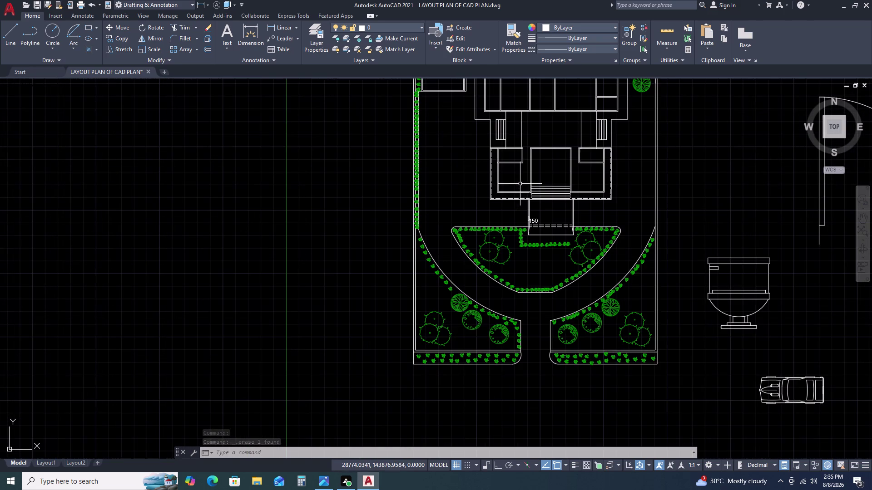
text(H)
key(space)
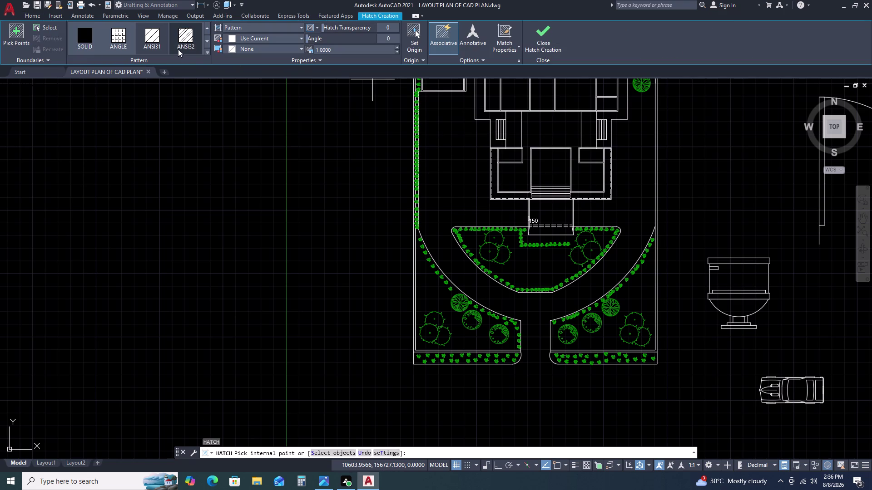
click(205, 50)
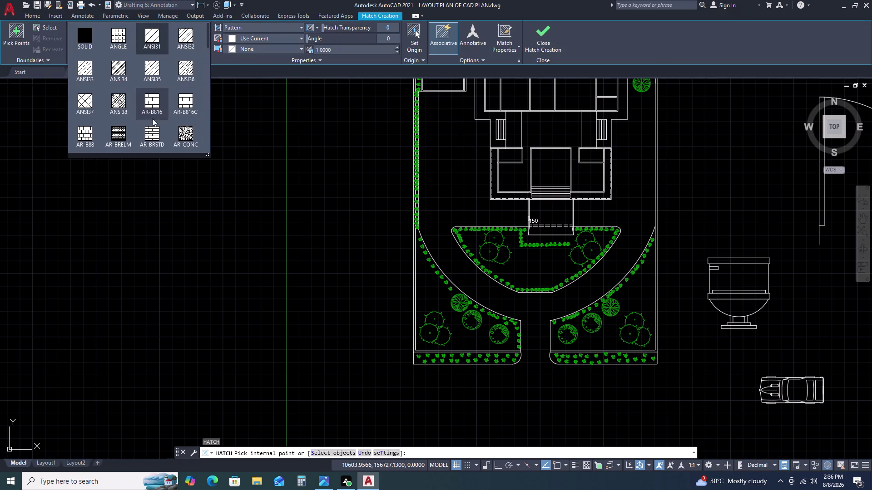
scroll(up, 3)
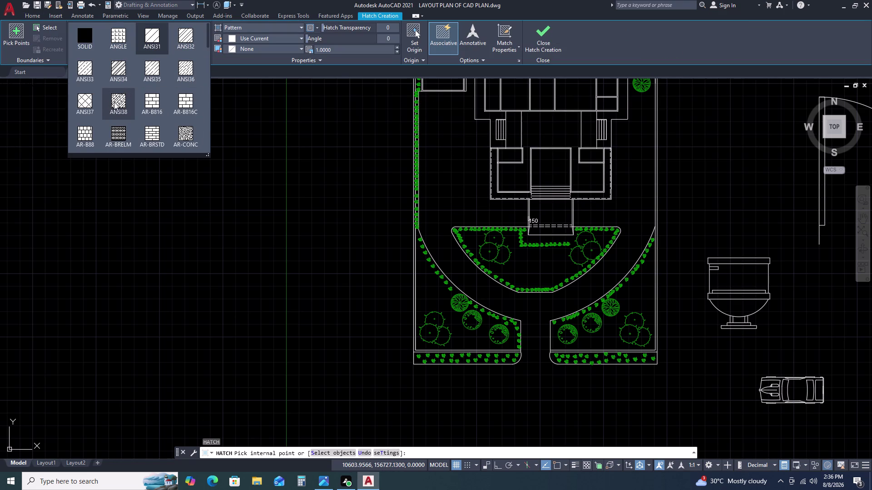
click(115, 104)
click(460, 192)
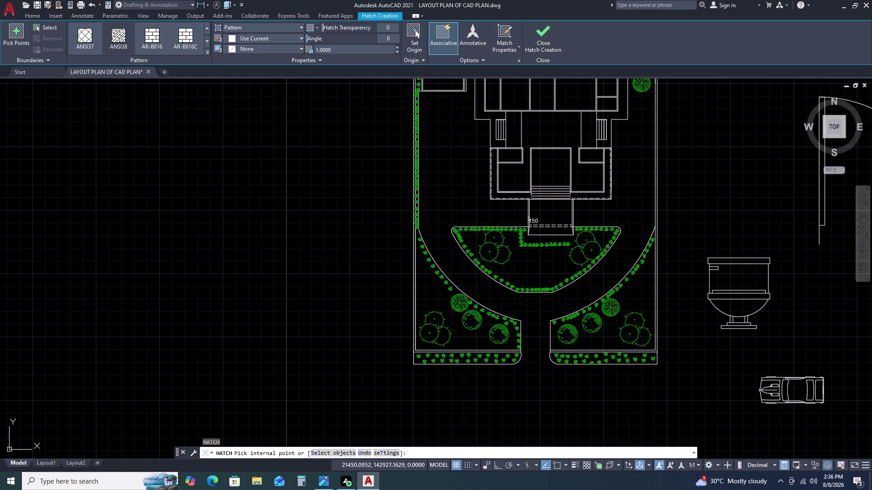
scroll(down, 3)
scroll(down, 3)
scroll(down, 3)
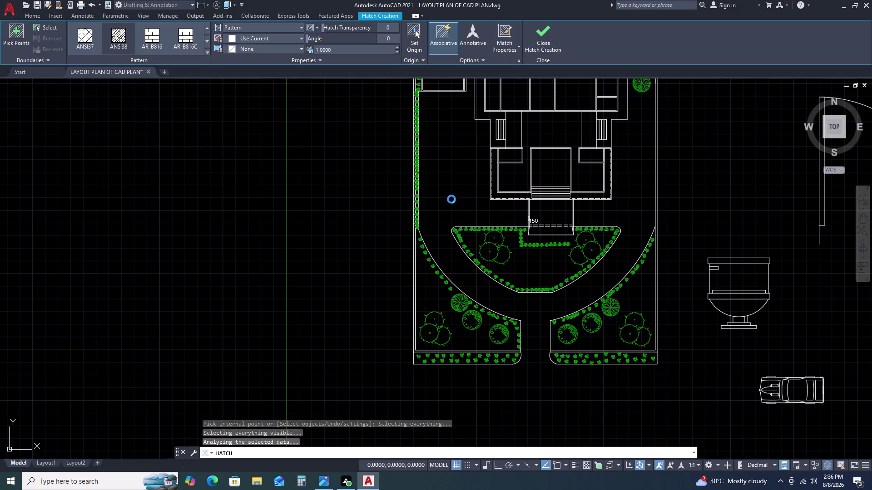
scroll(down, 3)
scroll(down, 3)
key(Escape)
key(Escape)
key(Escape)
key(Escape)
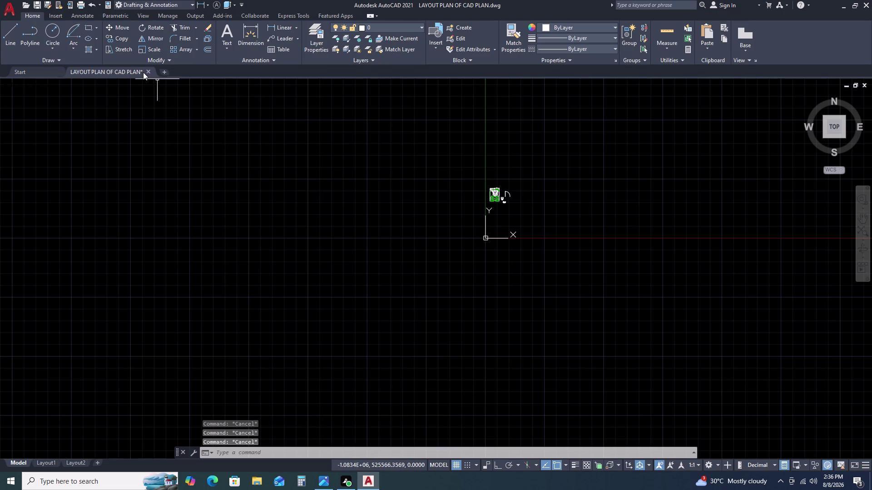
Cancel active commands, select all objects, then clear the selection.
key(Escape)
key(Escape)
key(Escape)
scroll(up, 3)
scroll(up, 3)
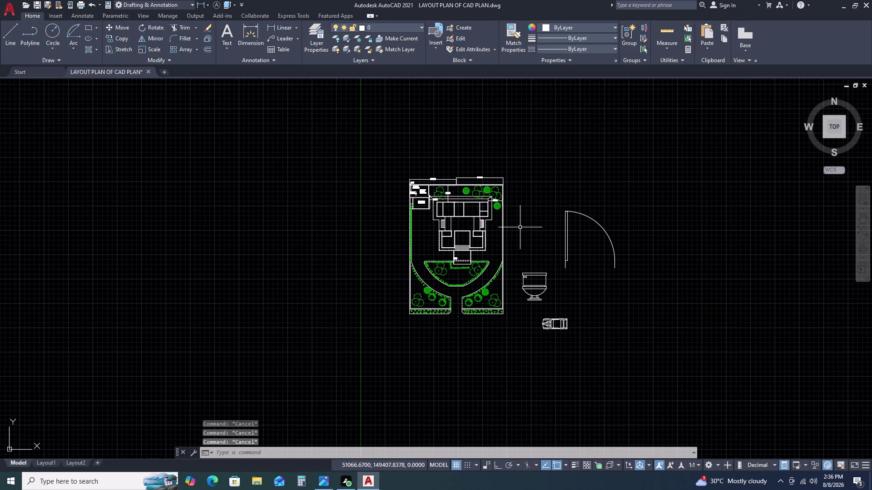
key(ctrl+s)
key(ctrl+s)
key(ctrl+s)
key(ctrl+a)
key(ctrl+s)
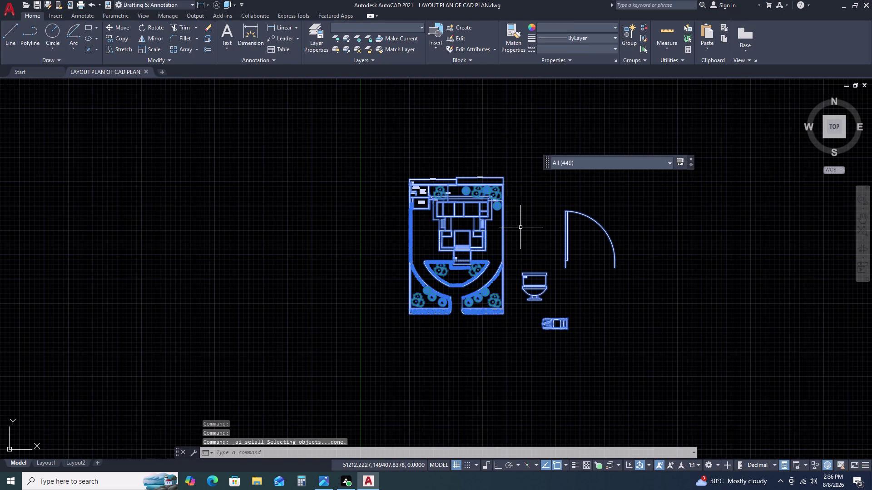
key(Escape)
key(Escape)
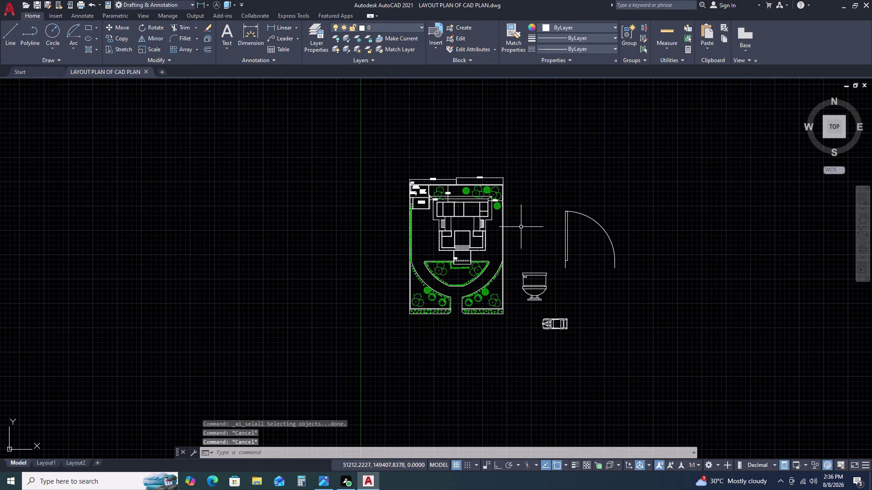
Save the drawing and select the toilet block beside the plan.
key(ctrl+s)
scroll(up, 3)
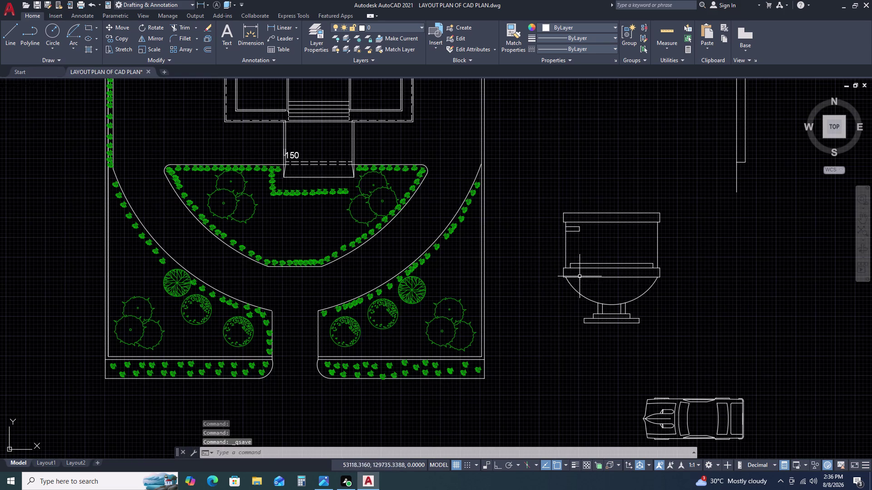
scroll(down, 3)
scroll(up, 3)
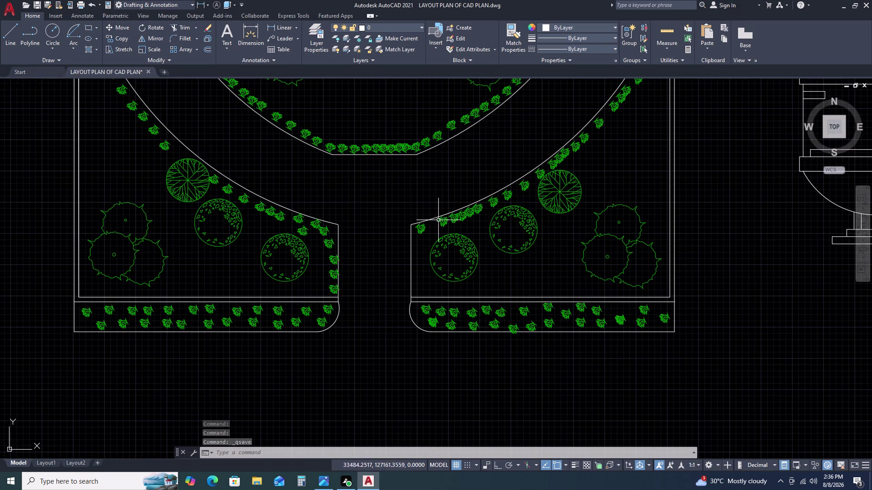
scroll(down, 3)
scroll(up, 3)
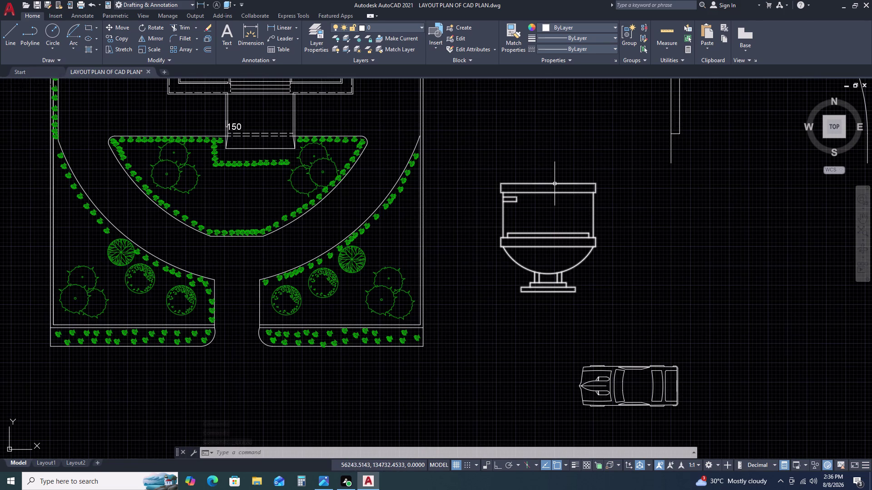
click(554, 184)
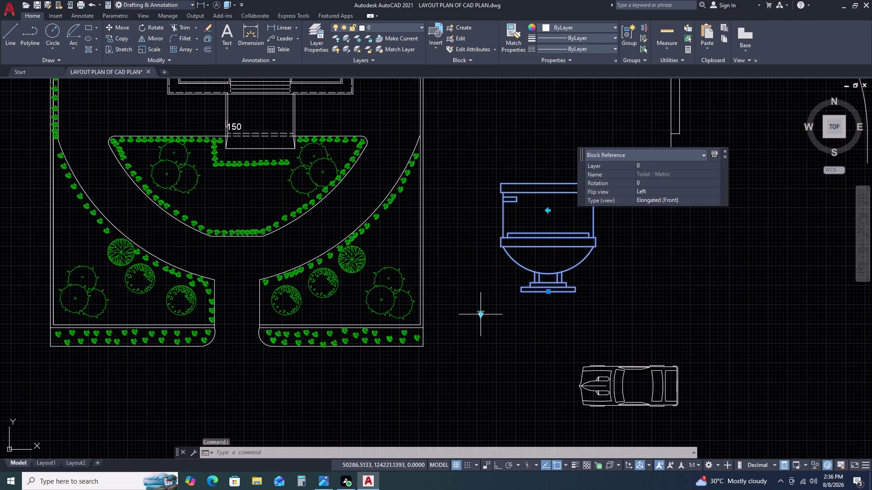
Set the toilet block's view to Elongated (Plan) after briefly trying Round (Front).
double_click(481, 314)
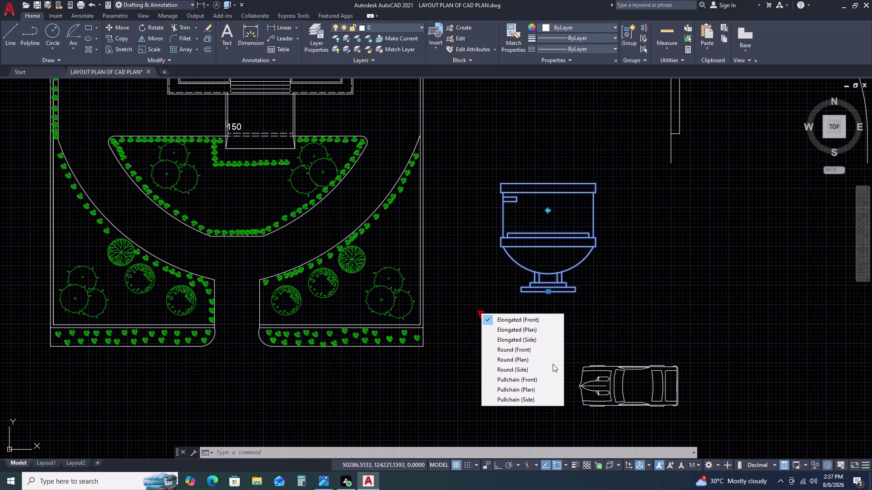
double_click(543, 348)
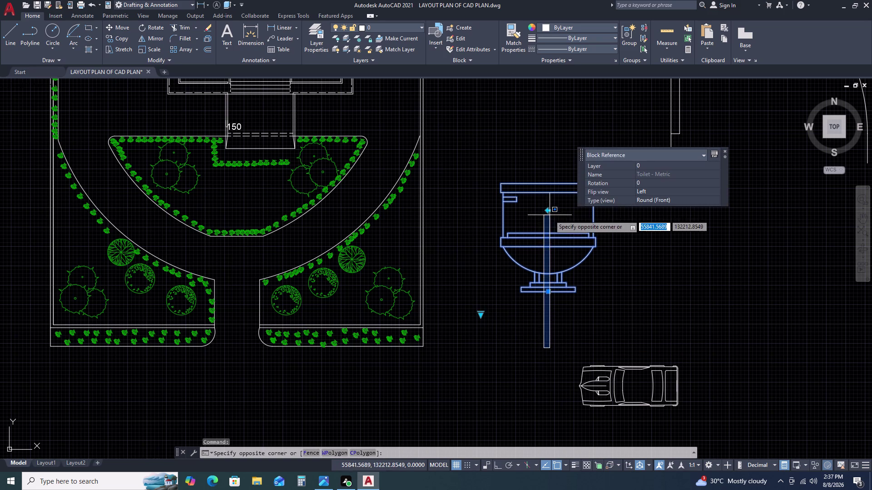
click(549, 216)
click(482, 314)
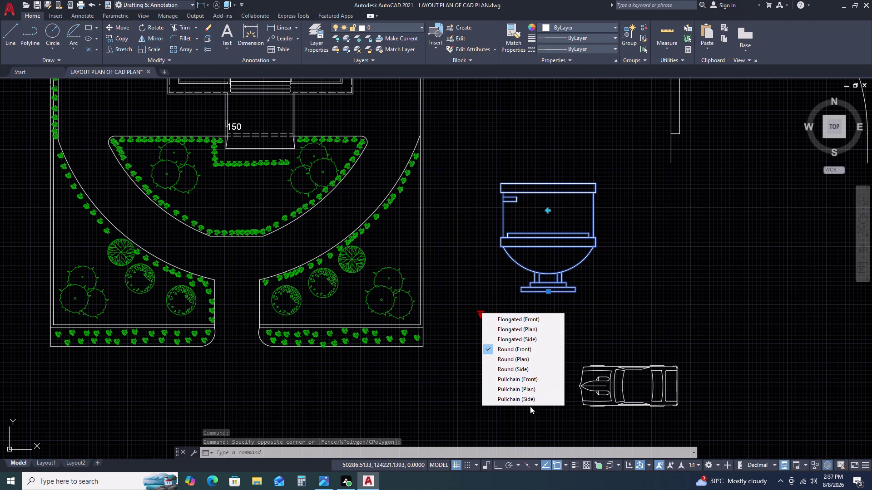
click(536, 329)
scroll(down, 3)
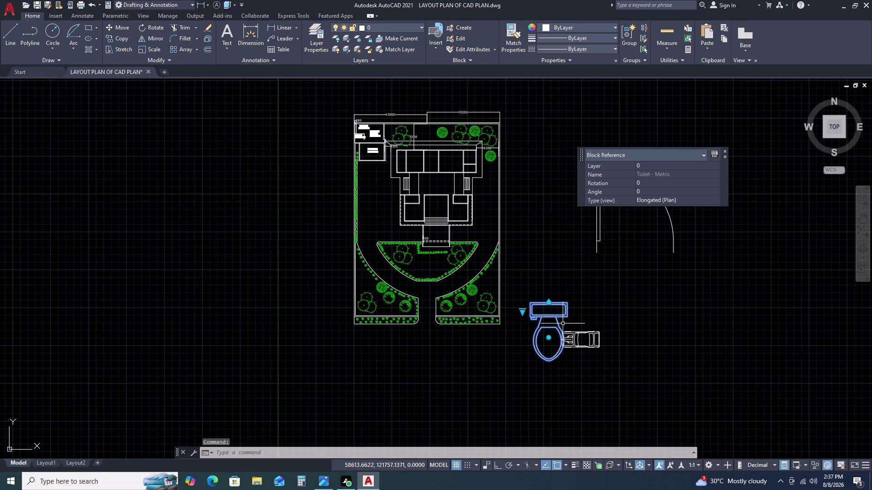
middle_drag(561, 317, 566, 271)
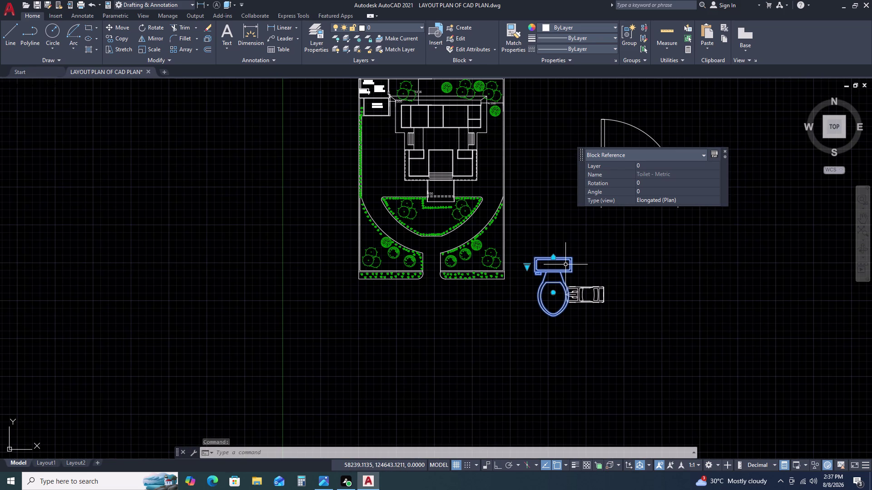
Scale the toilet block down with SC.
text(SC)
key(space)
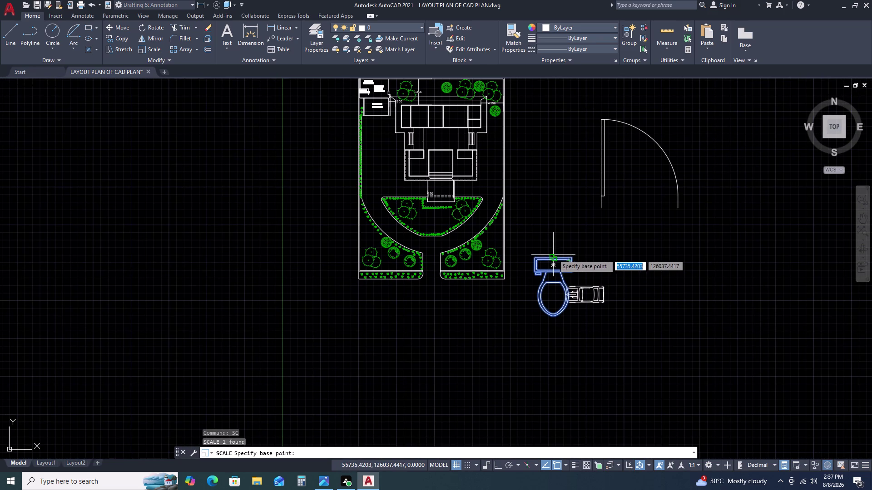
click(553, 257)
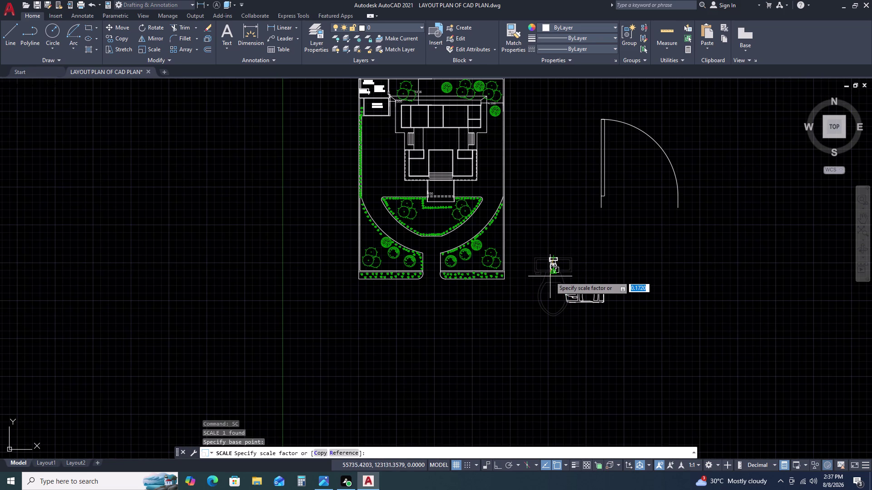
click(550, 276)
Move the toilet block against the top wall of the house's right-hand room.
scroll(up, 3)
click(576, 244)
click(567, 228)
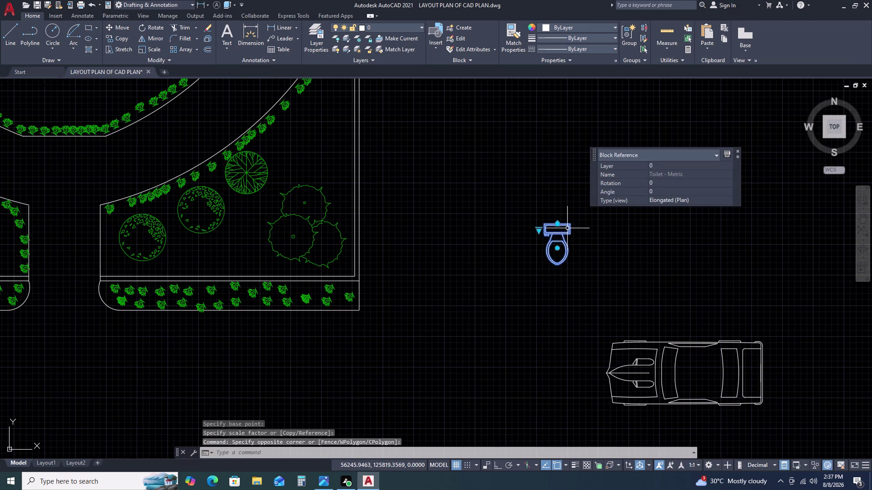
text(M)
key(space)
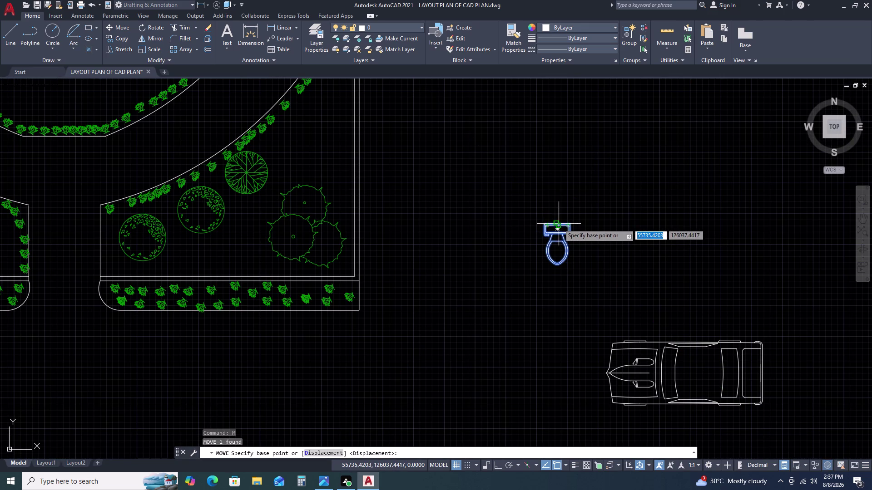
click(559, 224)
scroll(down, 3)
middle_drag(356, 124, 423, 210)
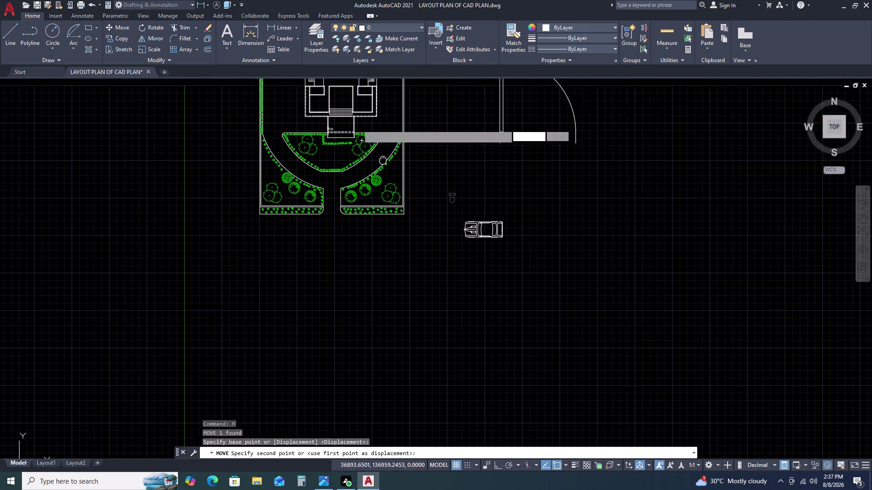
middle_drag(423, 210, 442, 236)
scroll(up, 3)
middle_drag(468, 179, 573, 300)
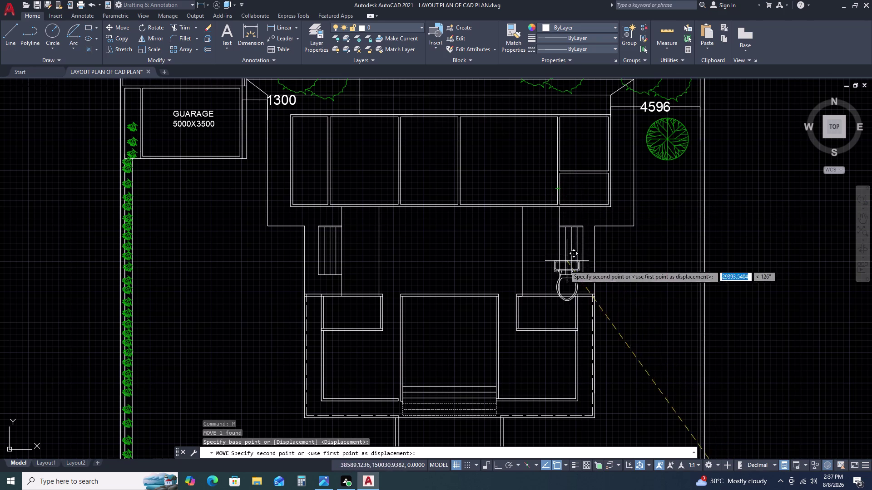
scroll(up, 3)
scroll(down, 3)
middle_drag(518, 311, 537, 272)
scroll(up, 3)
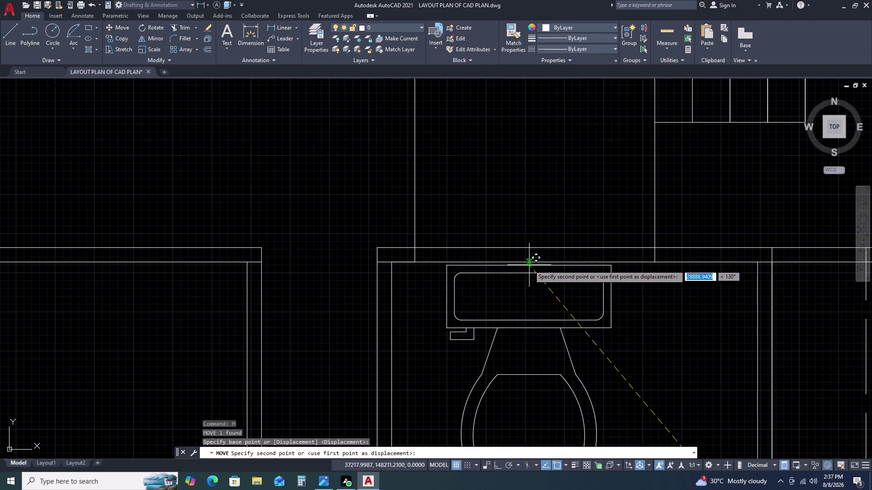
click(536, 262)
Scale the placed toilet down again so it fits inside the room.
click(616, 294)
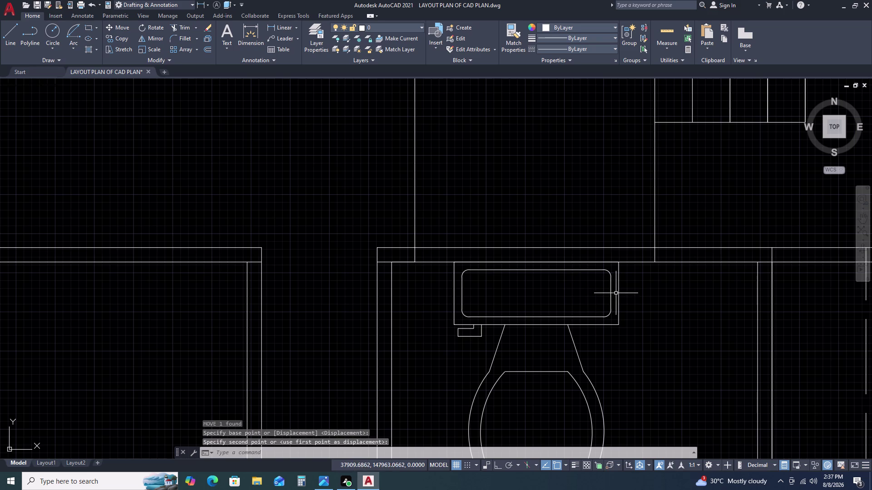
click(573, 312)
key(s)
text(C)
key(space)
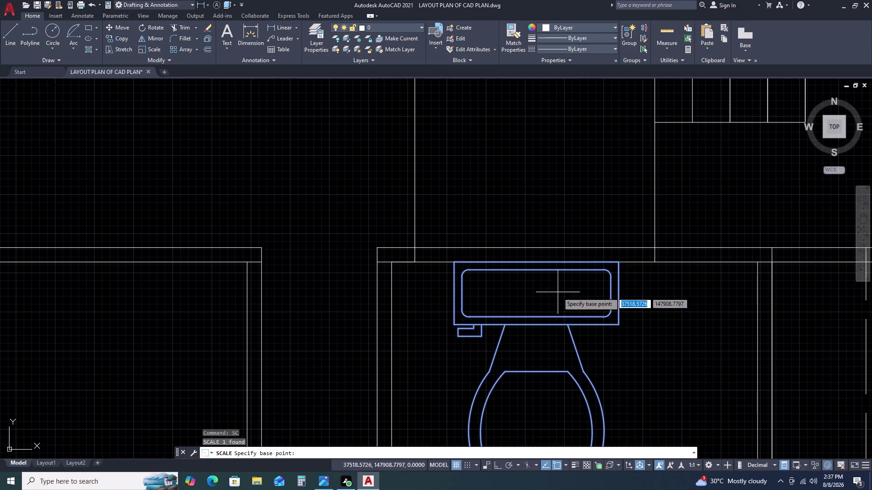
double_click(536, 263)
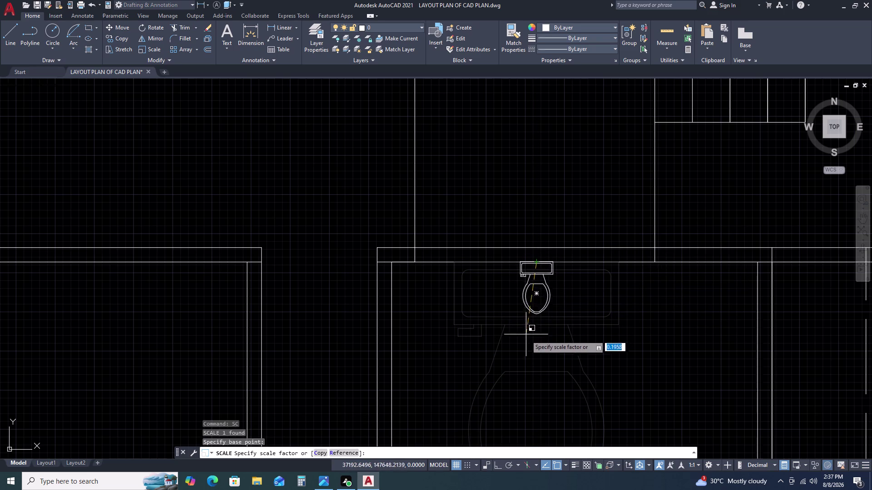
click(532, 370)
scroll(down, 3)
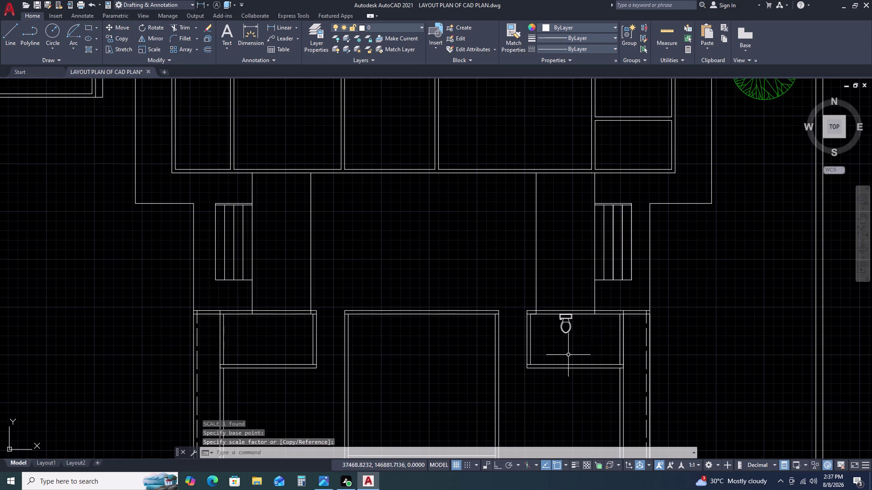
middle_drag(573, 318, 582, 280)
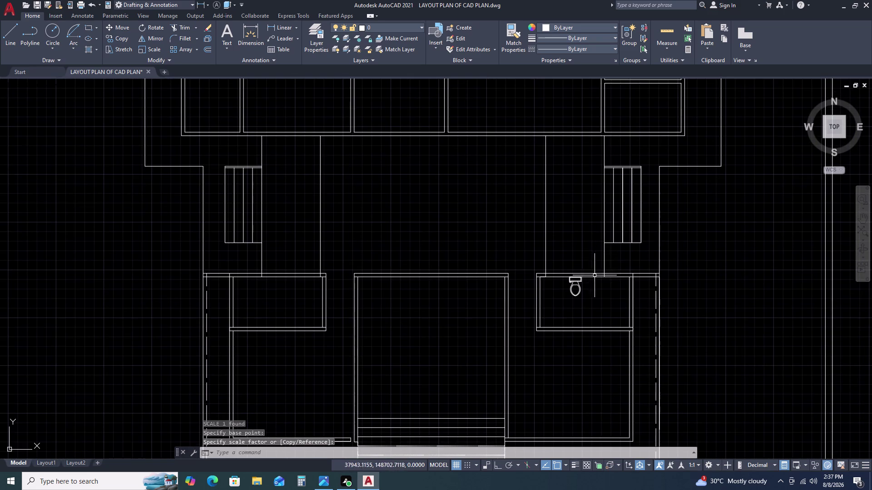
Copy the toilet from its top midpoint to the left-hand room's top wall.
scroll(up, 3)
double_click(670, 277)
click(630, 297)
key(c)
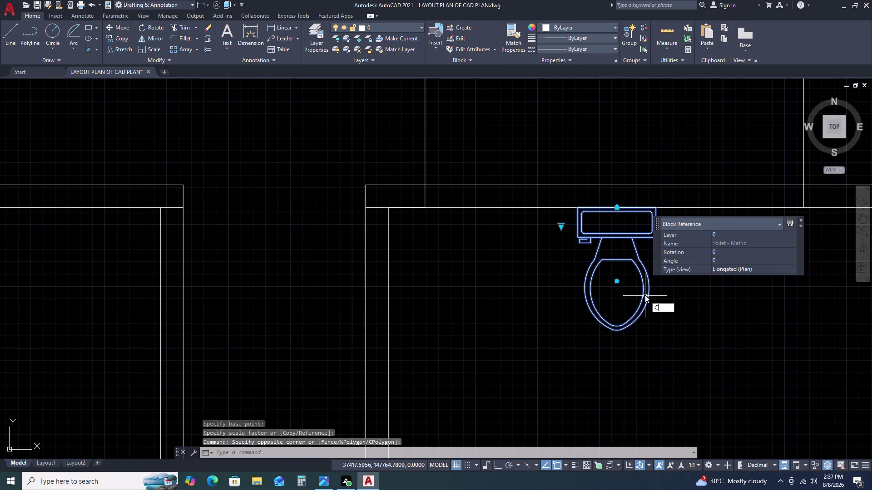
key(o)
key(space)
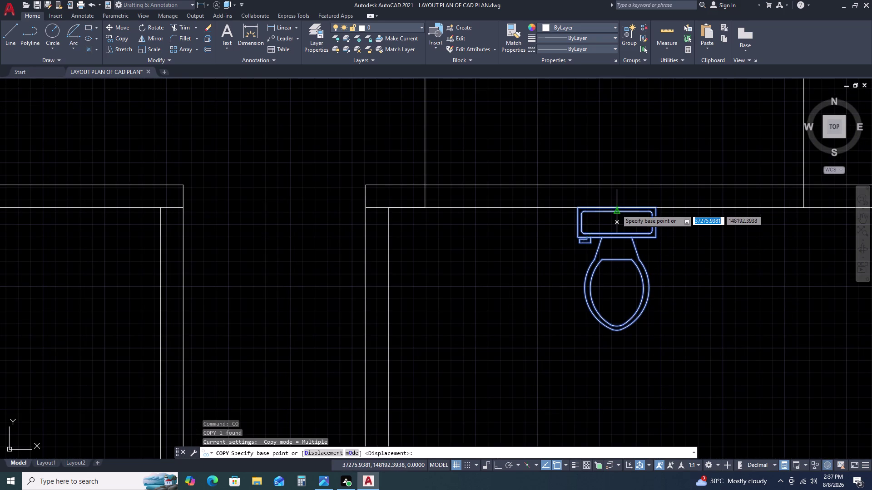
scroll(up, 3)
click(615, 206)
scroll(down, 3)
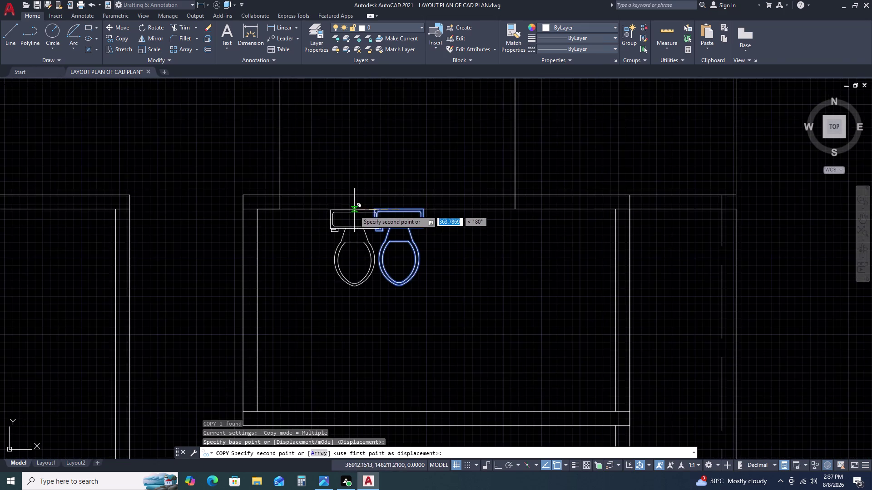
scroll(down, 3)
scroll(up, 3)
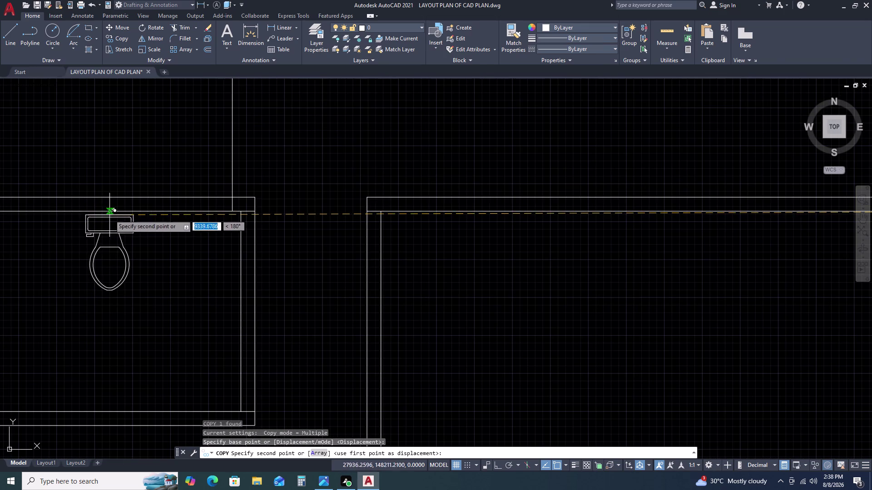
scroll(up, 3)
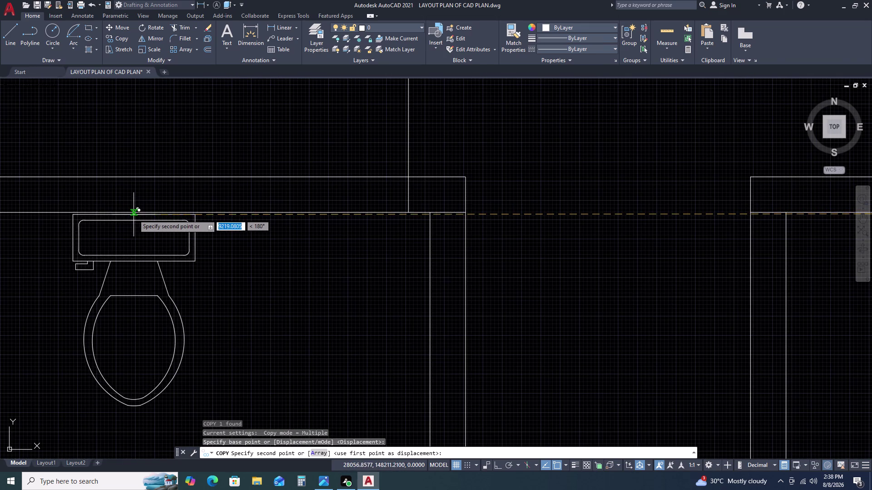
double_click(137, 213)
key(Escape)
scroll(down, 3)
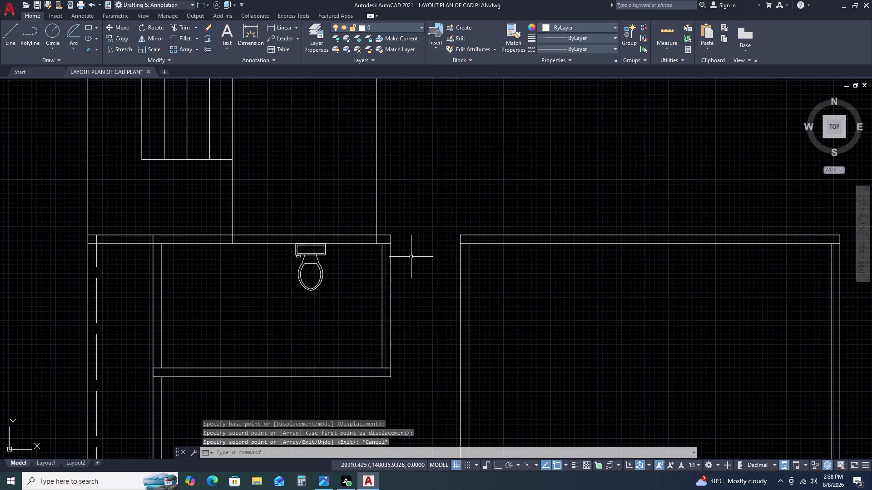
scroll(down, 3)
middle_drag(502, 291, 458, 268)
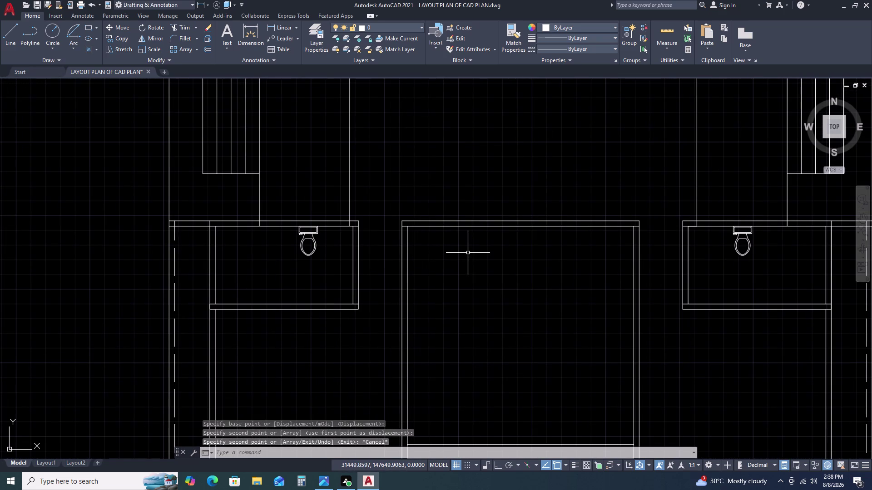
scroll(down, 3)
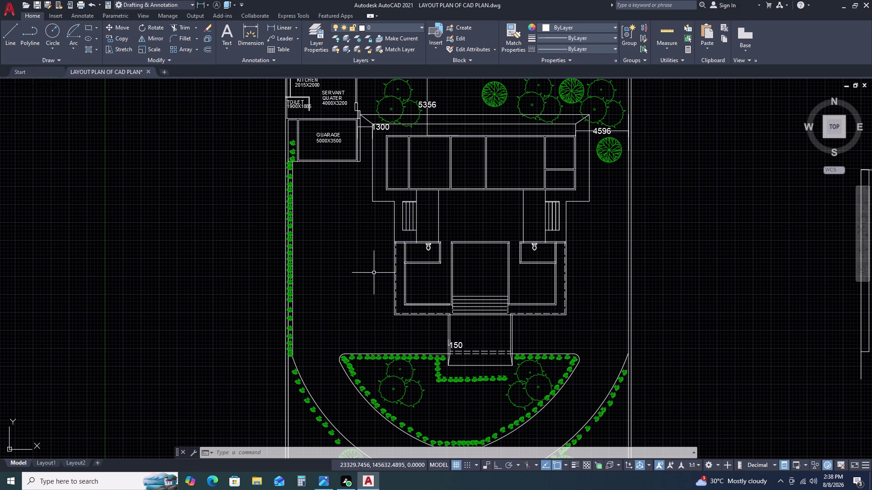
Open DesignCenter with DC and browse the Sample\DesignCenter sample drawings.
key(d)
text(C)
key(space)
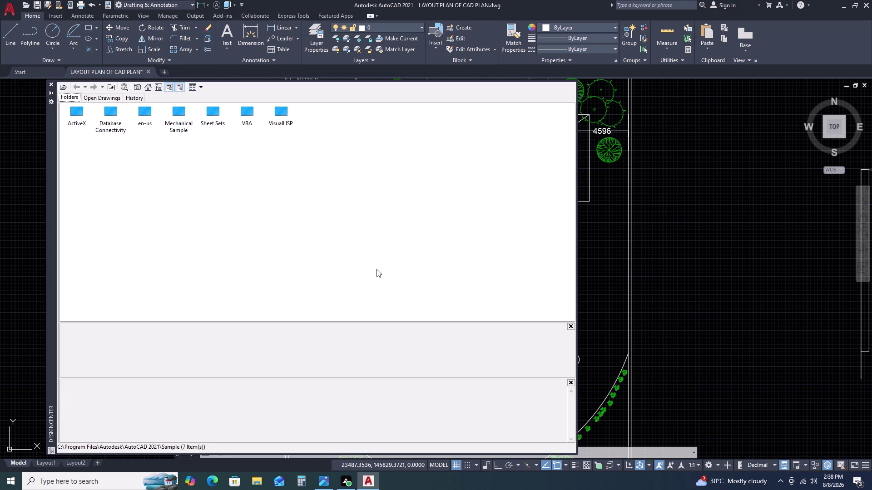
click(140, 113)
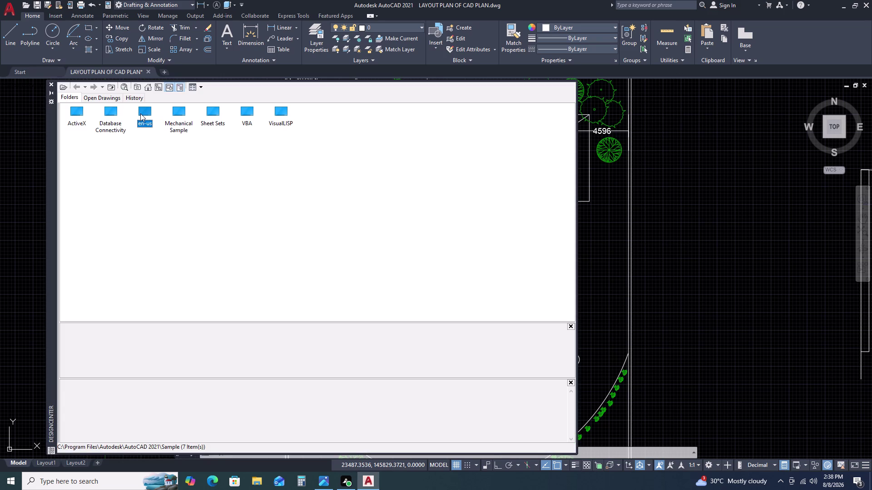
triple_click(146, 114)
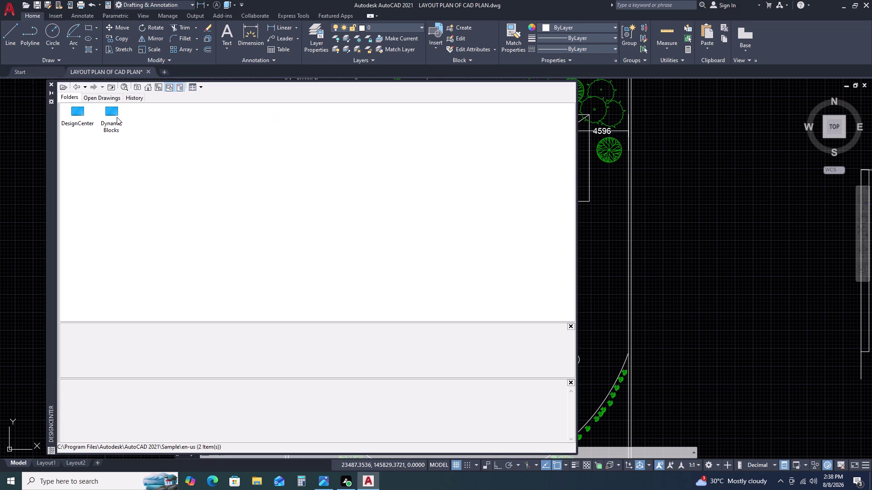
double_click(77, 119)
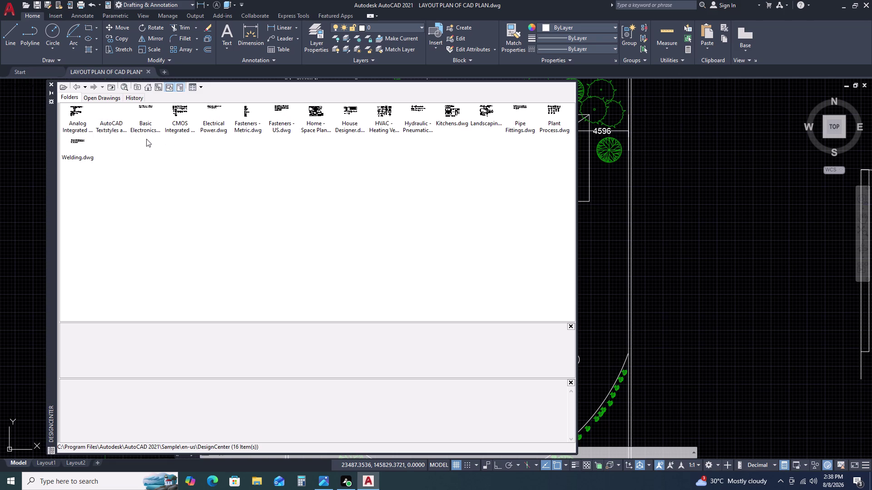
double_click(111, 117)
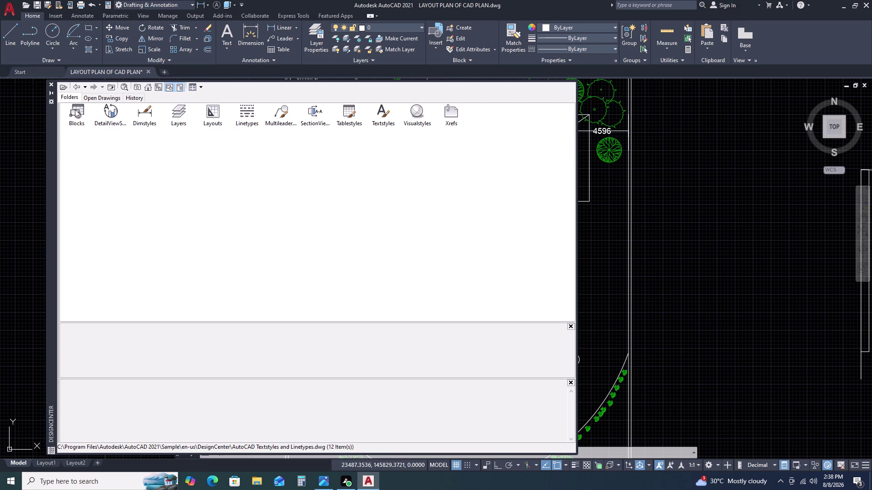
triple_click(79, 113)
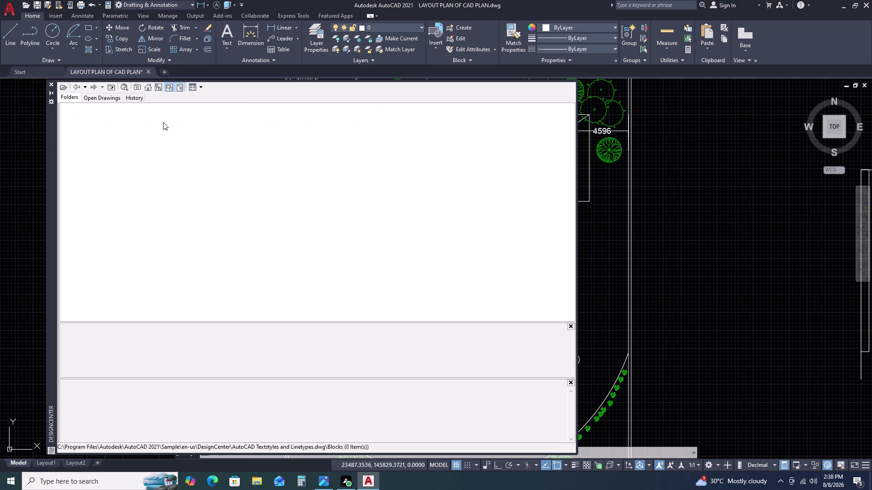
double_click(117, 99)
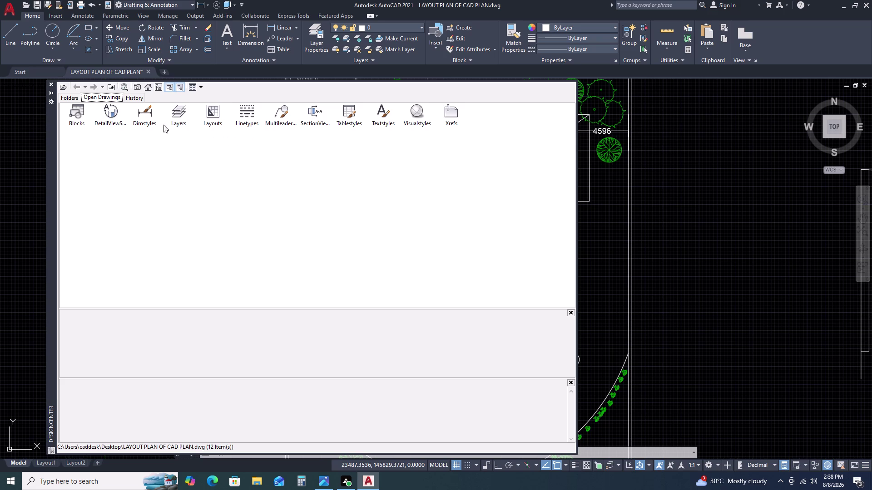
Browse the blocks of the currently open layout plan drawing in DesignCenter.
click(80, 114)
double_click(83, 113)
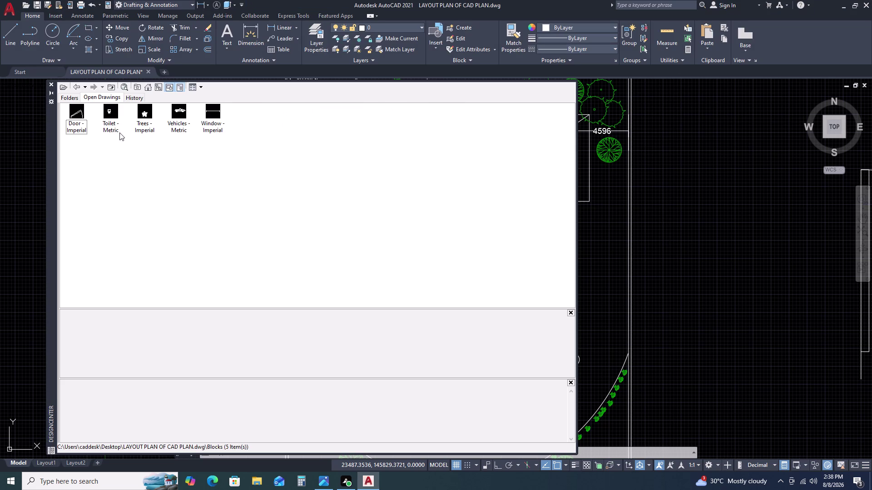
scroll(up, 3)
click(136, 96)
click(105, 100)
scroll(up, 3)
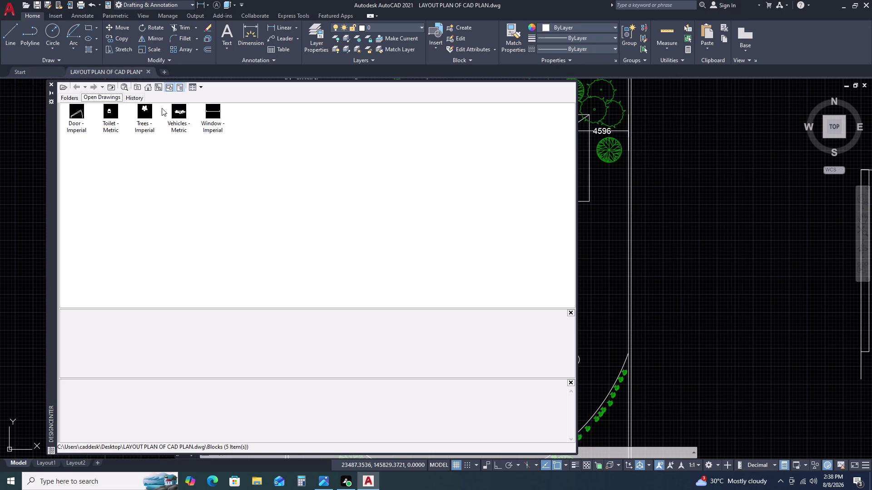
Hide the folder tree to widen the drawing list, then select House Designer.
click(159, 88)
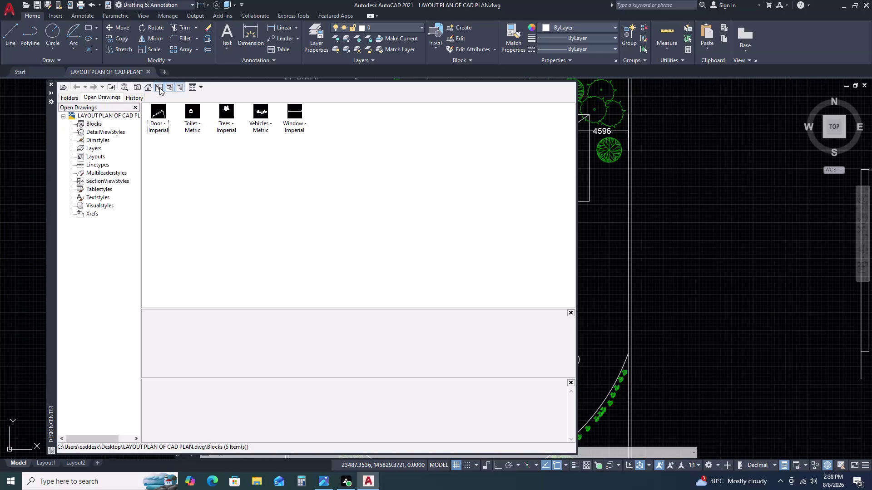
click(134, 86)
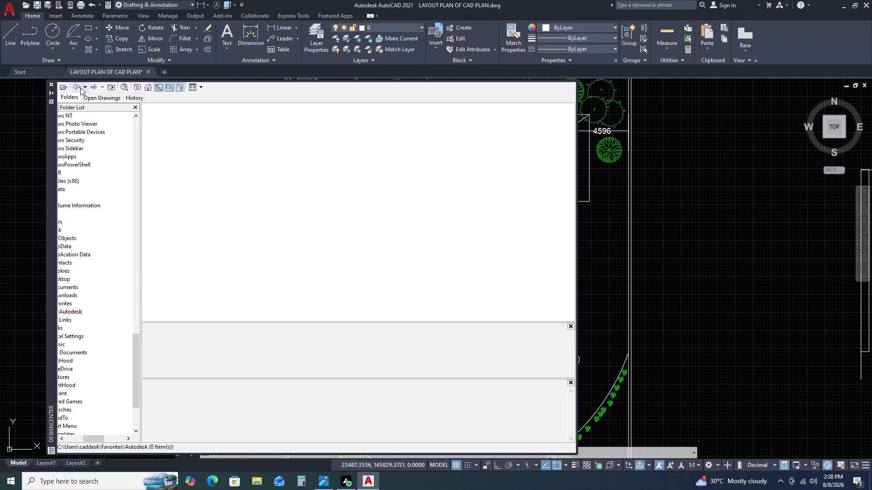
double_click(77, 88)
click(77, 87)
click(77, 87)
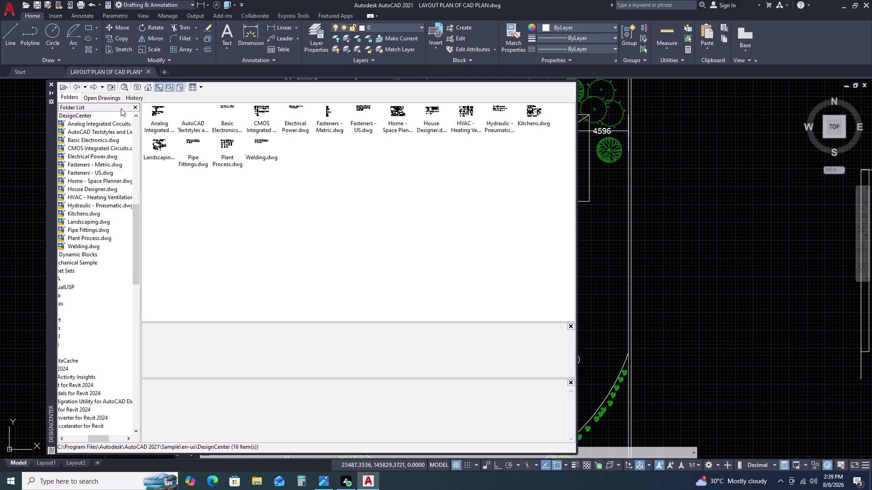
double_click(135, 107)
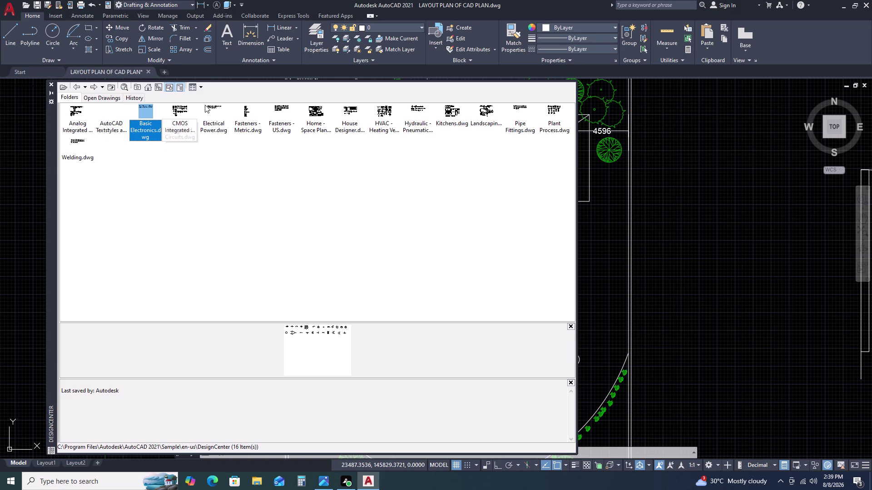
click(349, 113)
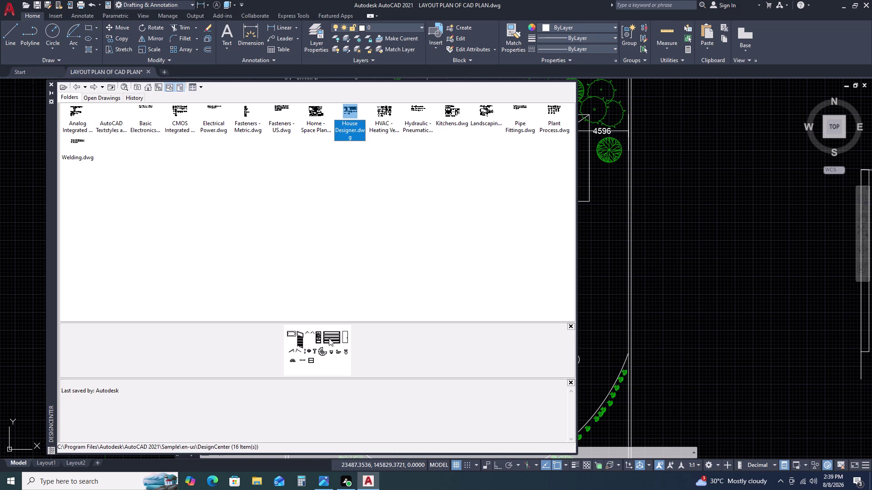
Browse House Designer.dwg's Blocks, then return to its content categories and select Blocks.
triple_click(349, 139)
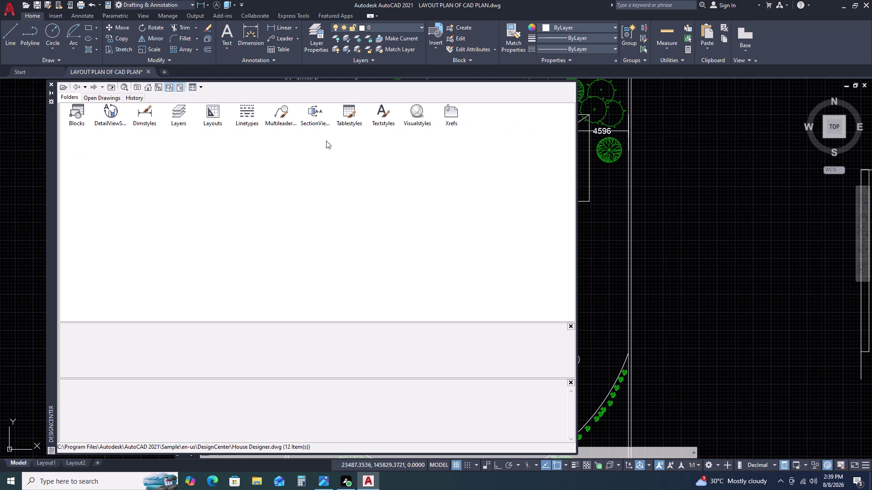
triple_click(85, 123)
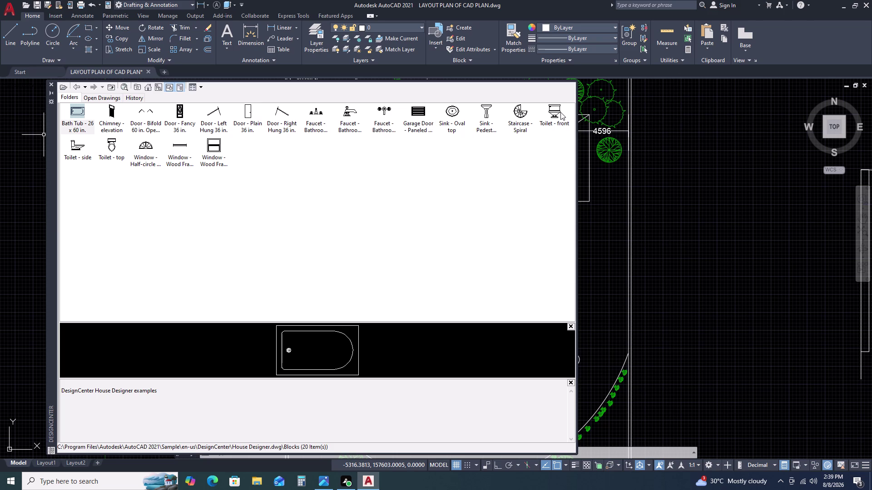
click(191, 84)
key(Escape)
click(76, 87)
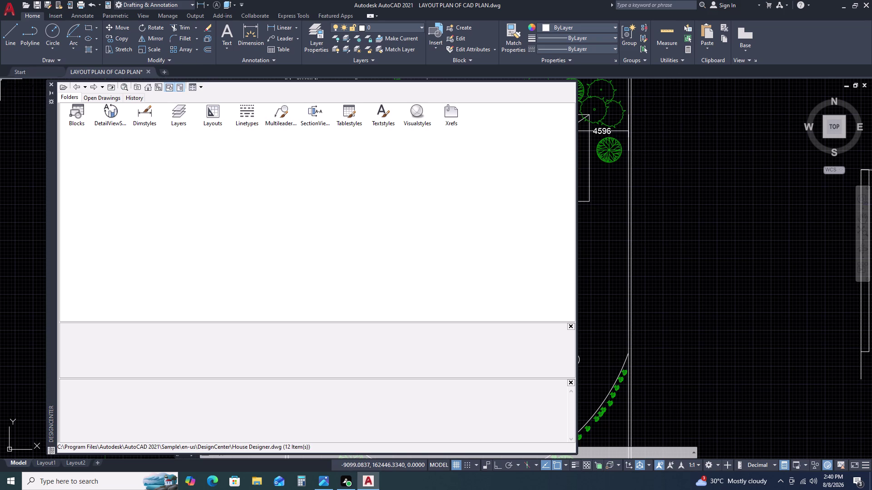
click(80, 109)
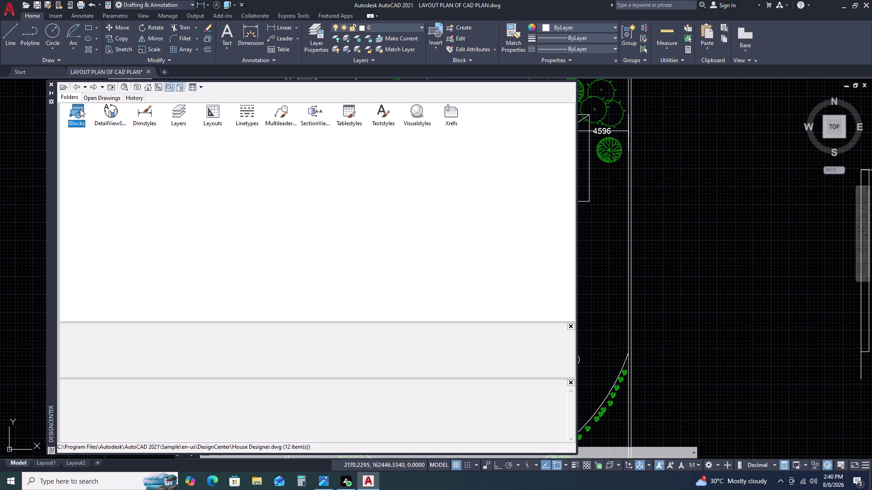
Open House Designer's Blocks collection in Large icons view.
double_click(76, 119)
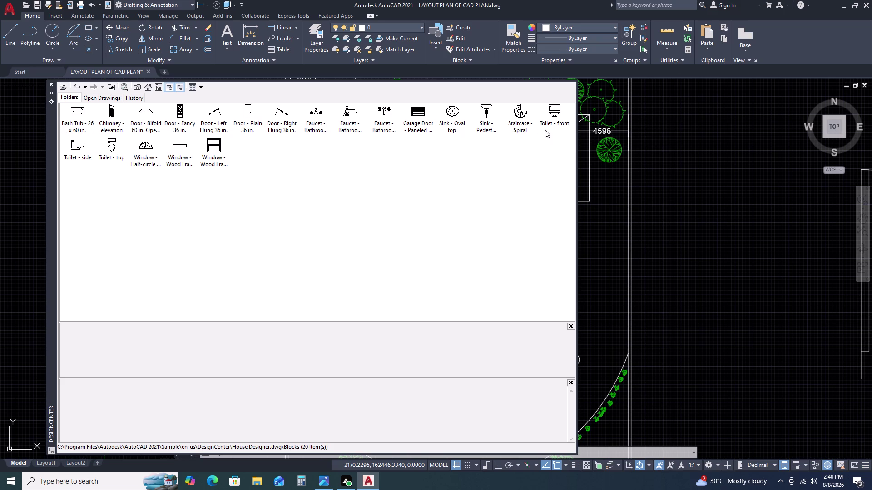
double_click(191, 89)
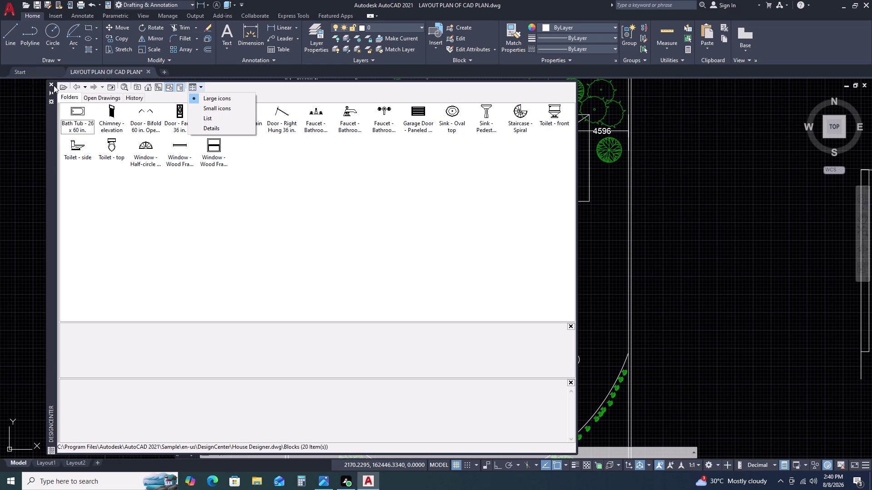
double_click(249, 151)
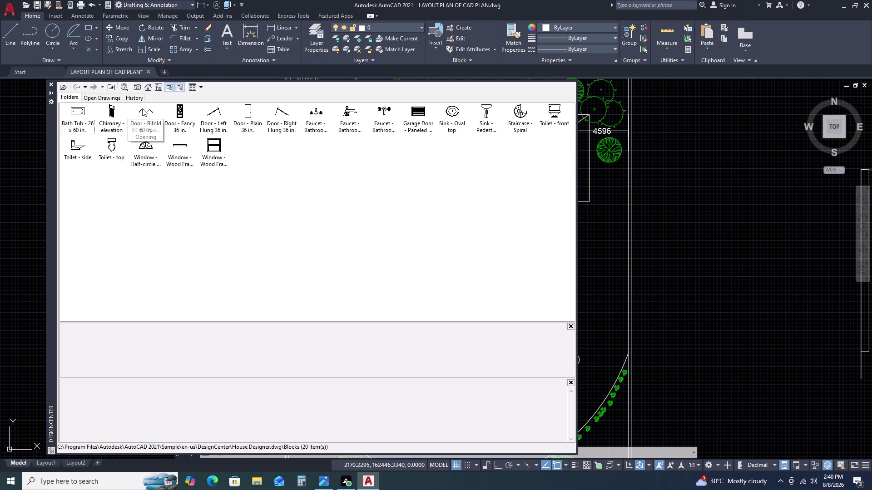
Hide the preview pane, toggle the description panel, and show the folder tree.
click(167, 89)
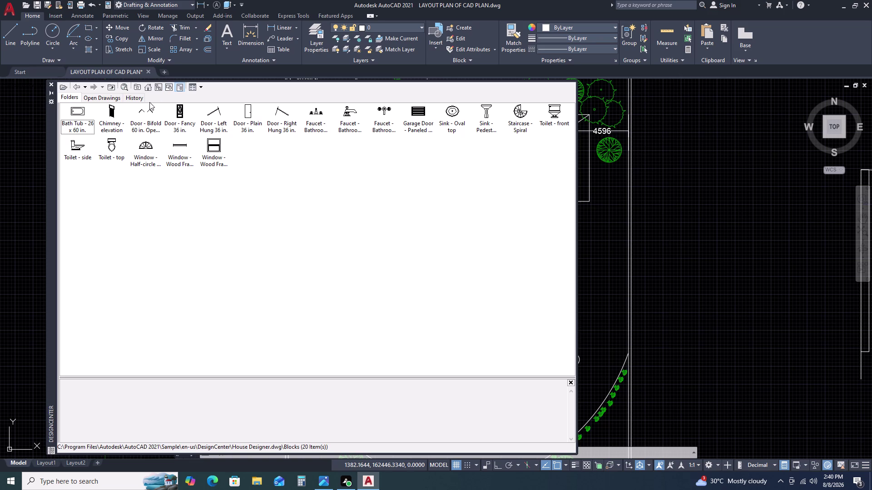
click(192, 92)
click(180, 91)
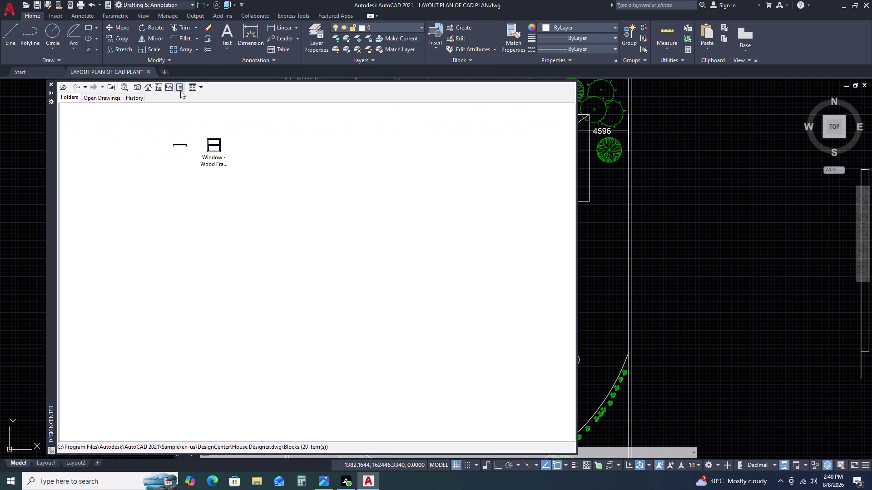
click(173, 87)
double_click(166, 90)
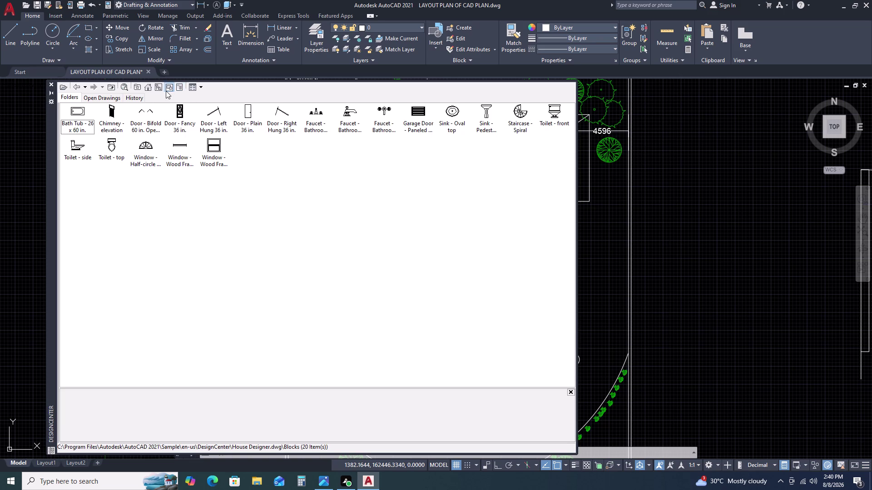
double_click(162, 87)
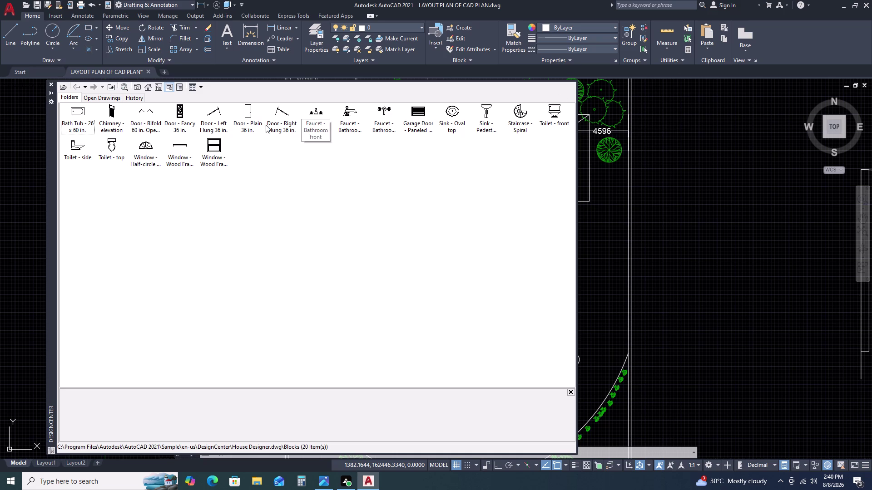
double_click(159, 90)
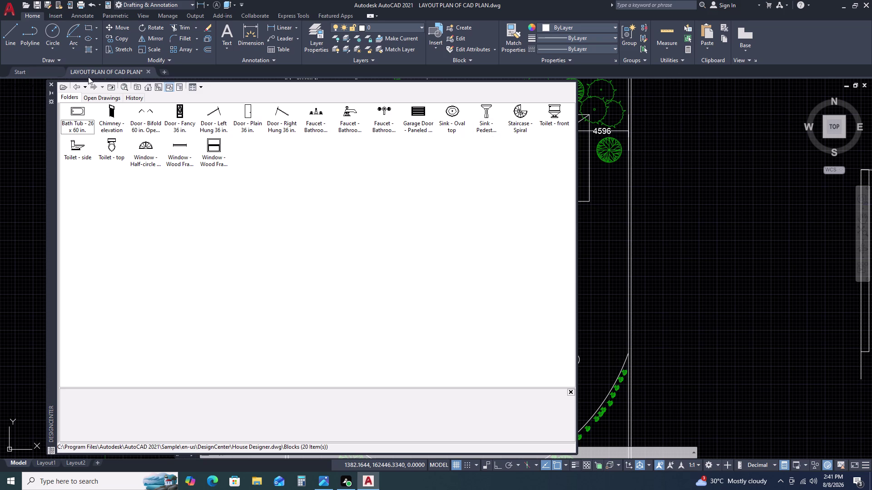
click(163, 87)
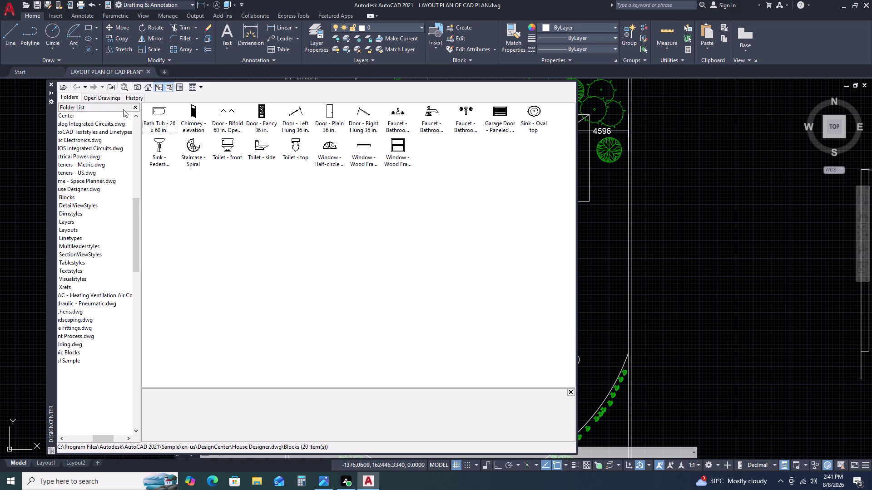
Toggle the folder tree off and on, go up to House Designer.dwg, and close DesignCenter.
click(136, 107)
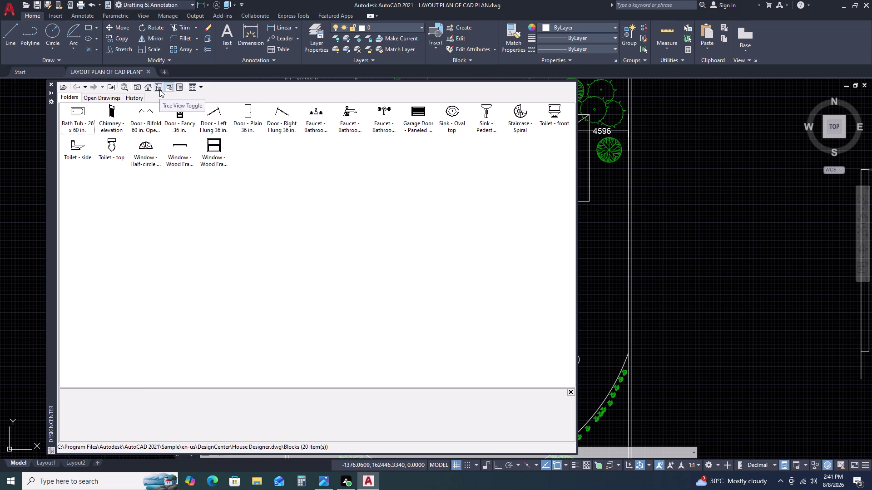
click(159, 89)
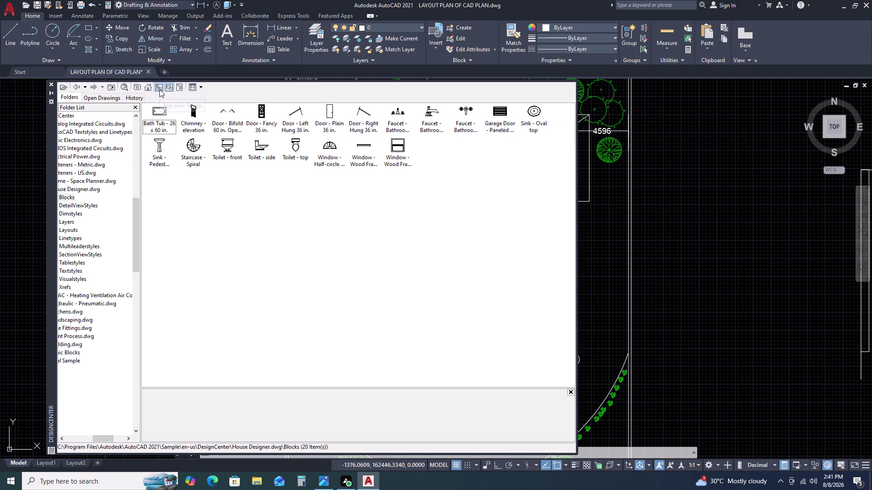
click(150, 92)
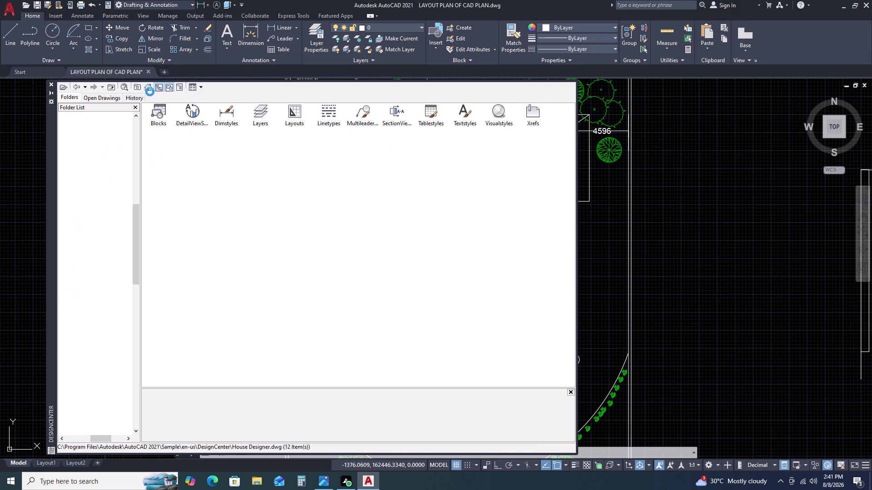
click(53, 85)
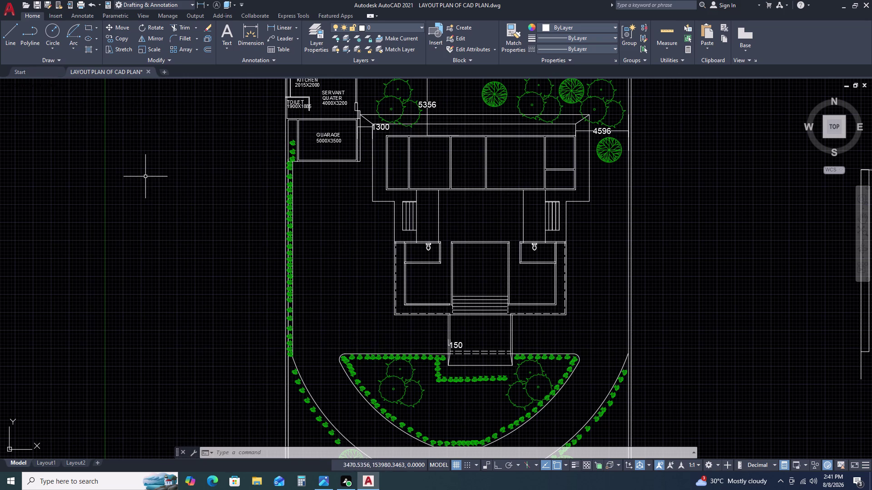
scroll(up, 3)
scroll(down, 3)
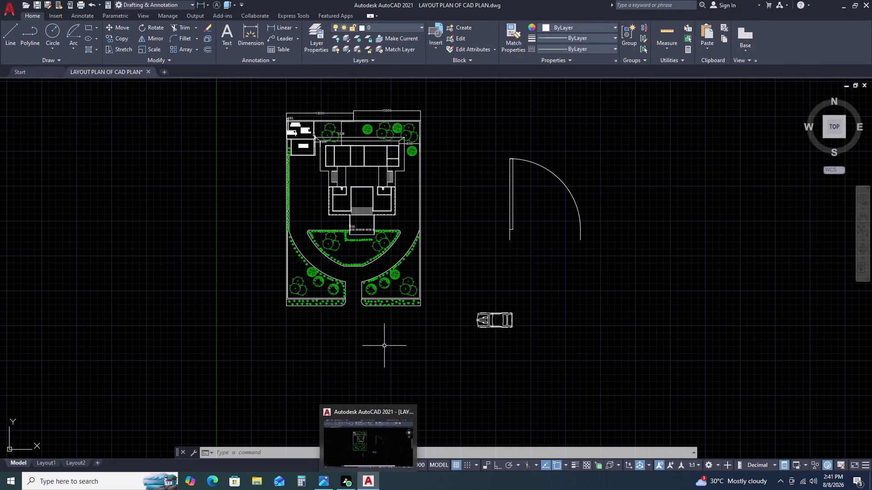
scroll(up, 3)
scroll(up, 3)
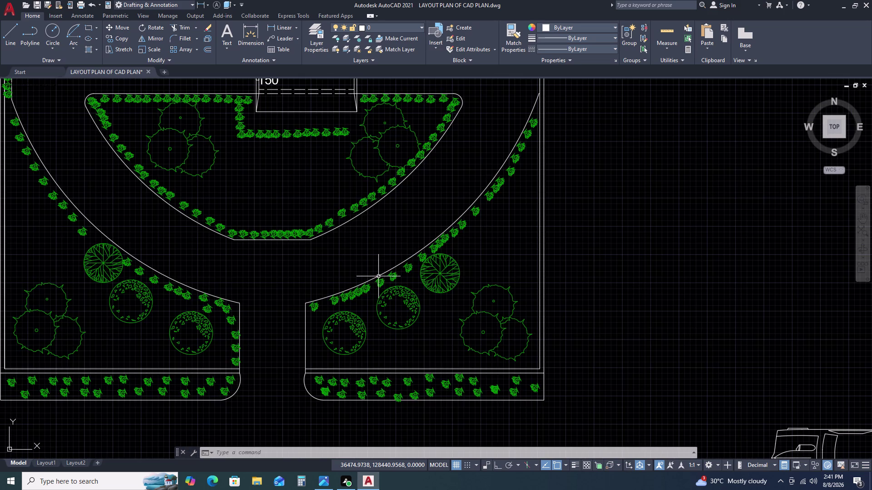
scroll(down, 3)
scroll(up, 3)
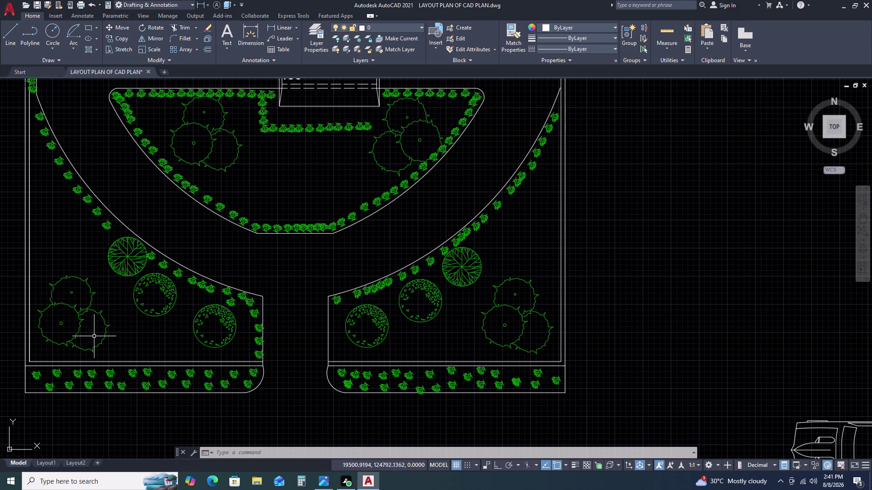
scroll(down, 3)
middle_drag(420, 319, 443, 276)
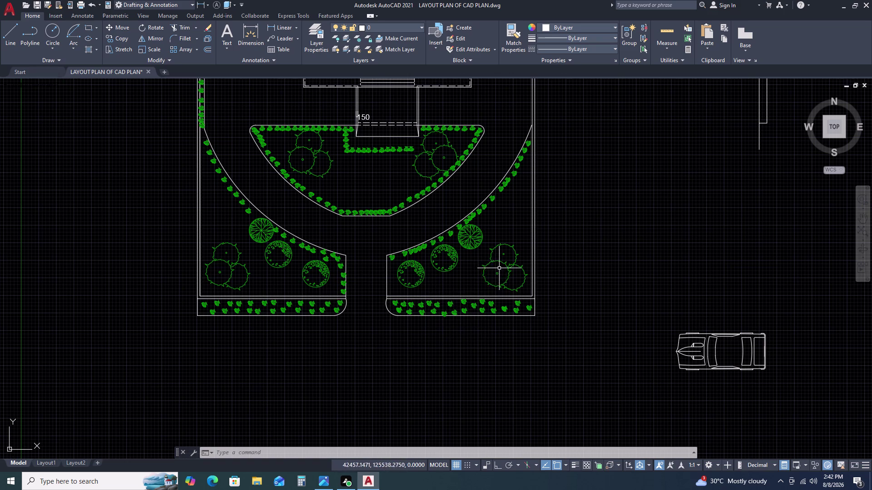
scroll(down, 3)
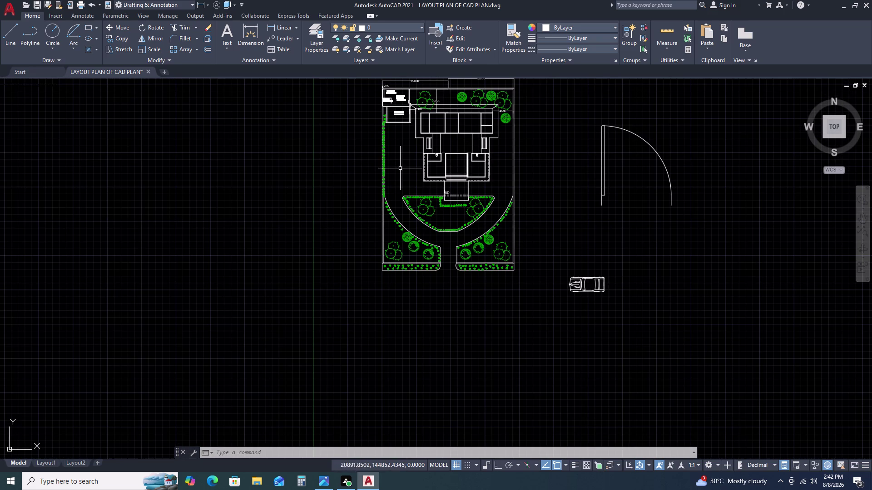
scroll(down, 3)
middle_drag(412, 138, 421, 189)
scroll(up, 3)
scroll(up, 3)
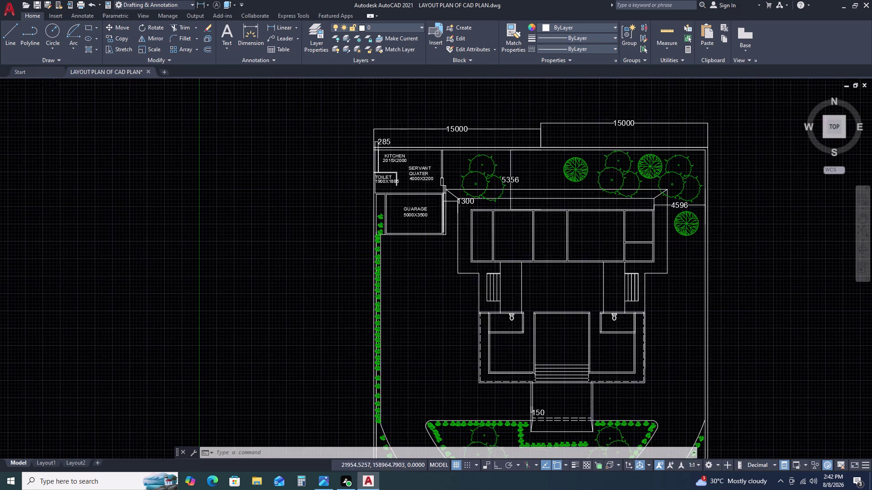
scroll(down, 3)
middle_drag(688, 279, 420, 137)
scroll(down, 3)
scroll(up, 3)
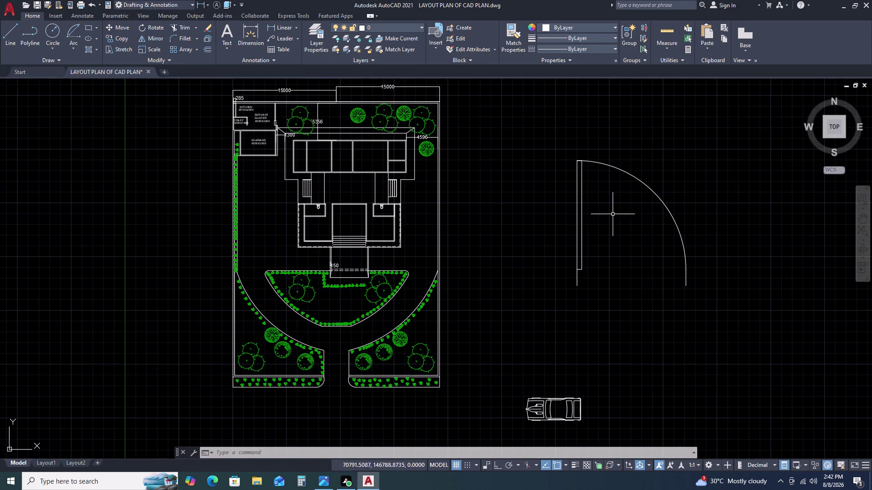
click(655, 161)
double_click(634, 175)
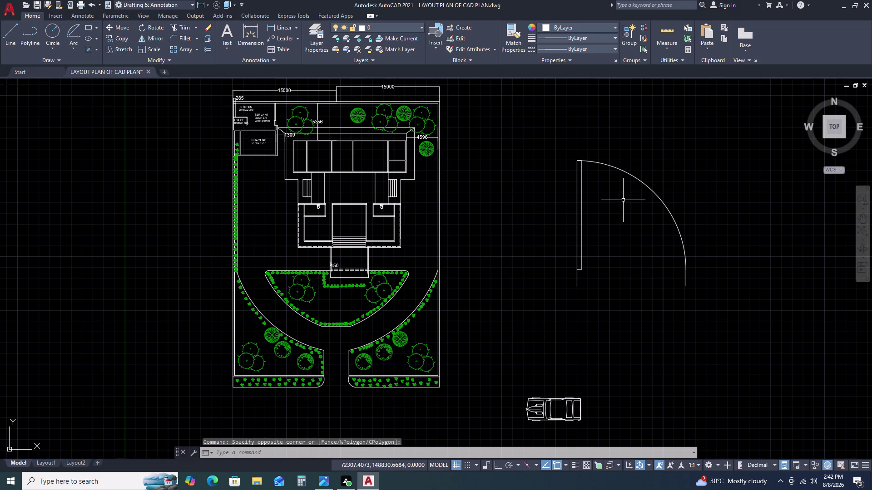
scroll(down, 3)
scroll(up, 3)
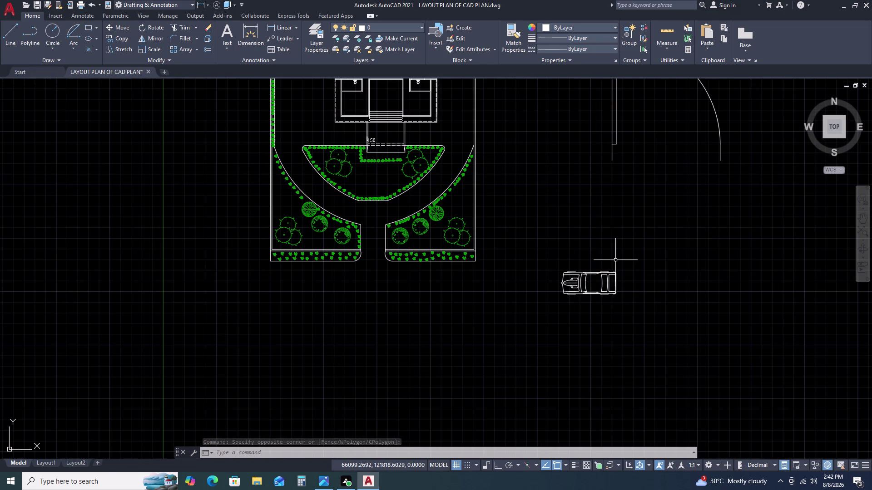
scroll(down, 3)
scroll(up, 3)
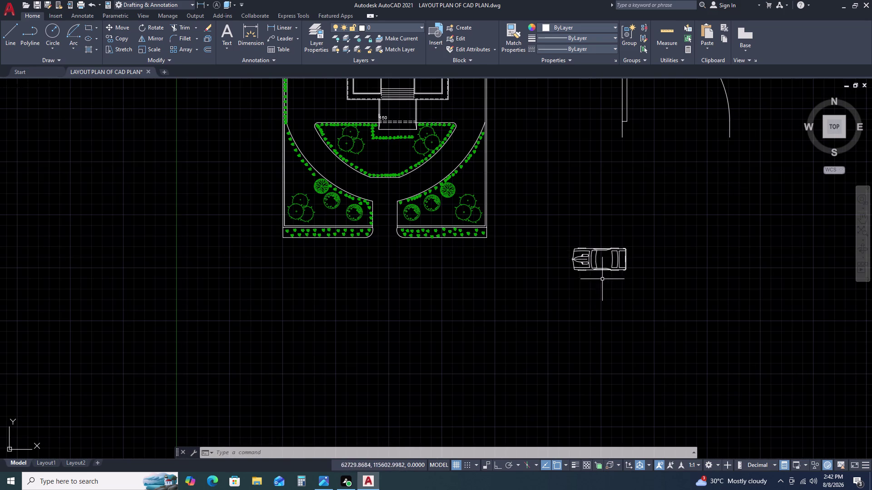